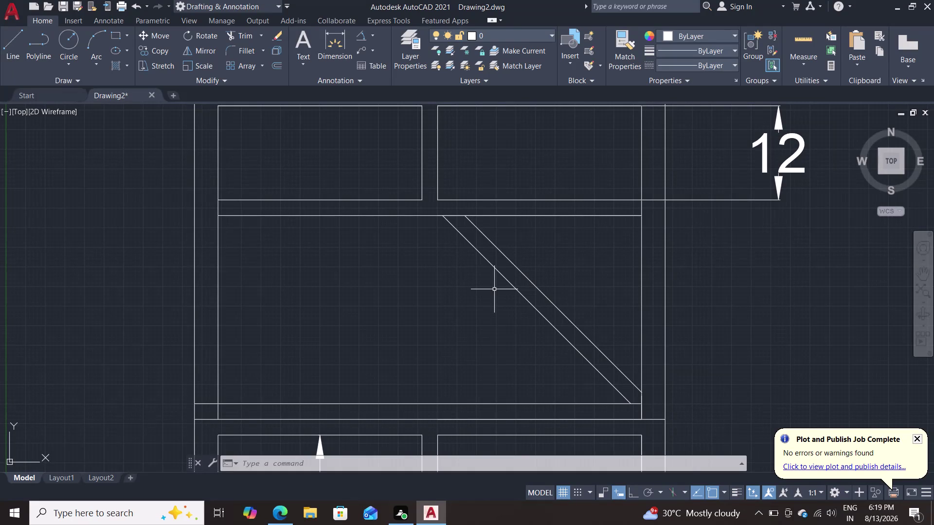
Copy the two diagonal brace lines to a trial position on the left.
text(co)
key(Return)
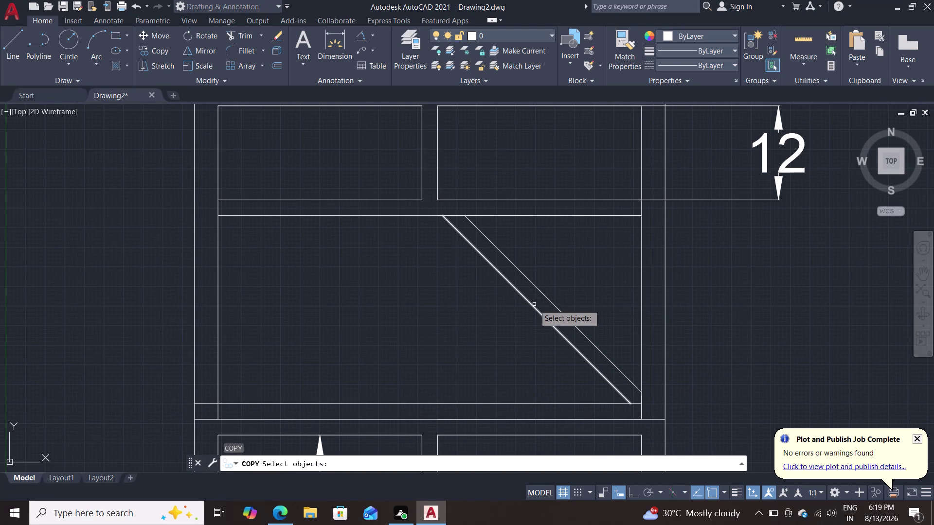
click(531, 305)
click(551, 299)
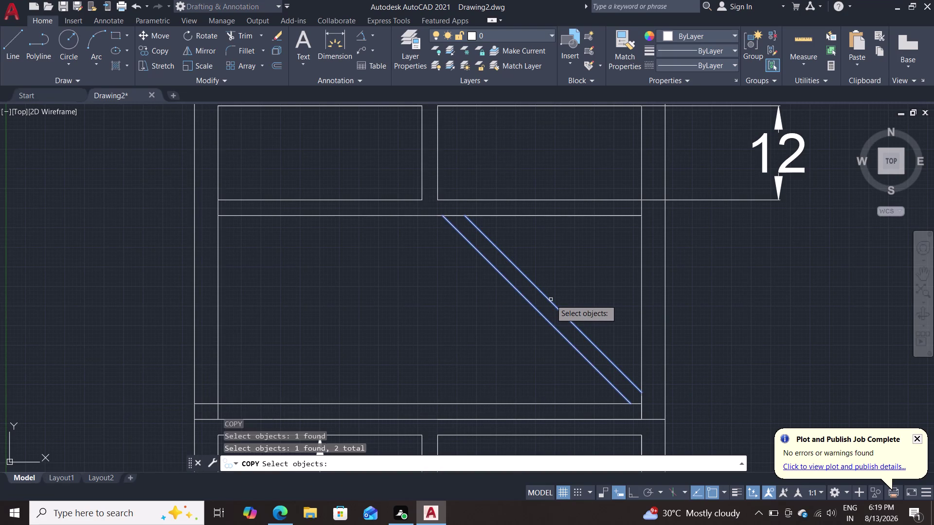
key(Return)
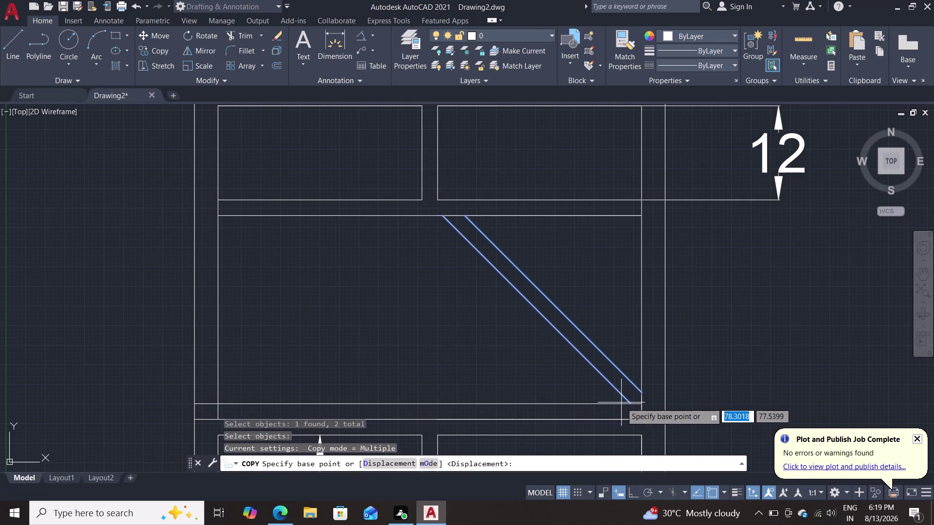
click(632, 404)
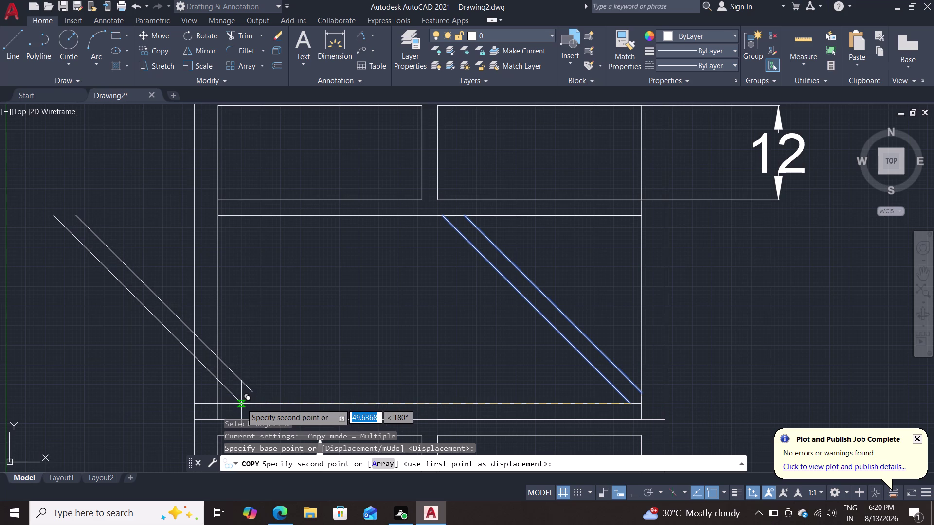
click(242, 404)
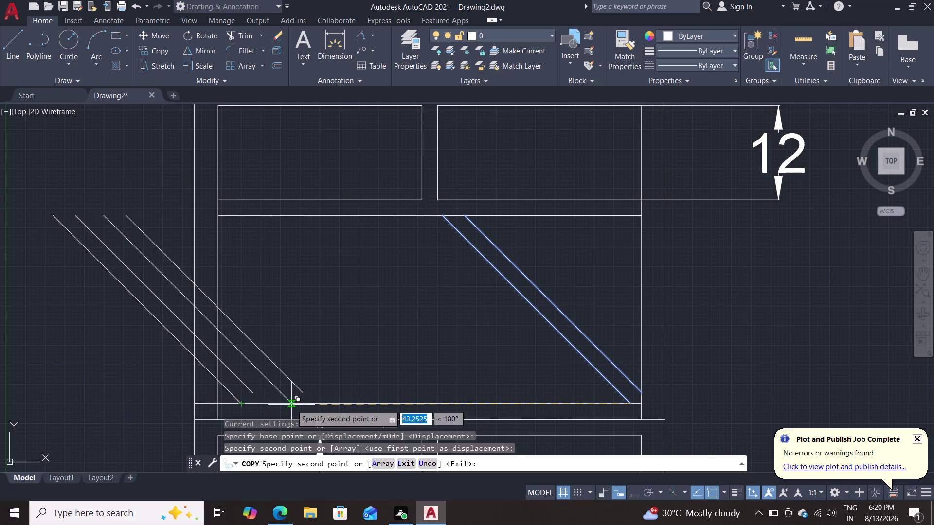
Delete the two stray brace copies left of the panel.
key(Escape)
key(Escape)
click(245, 384)
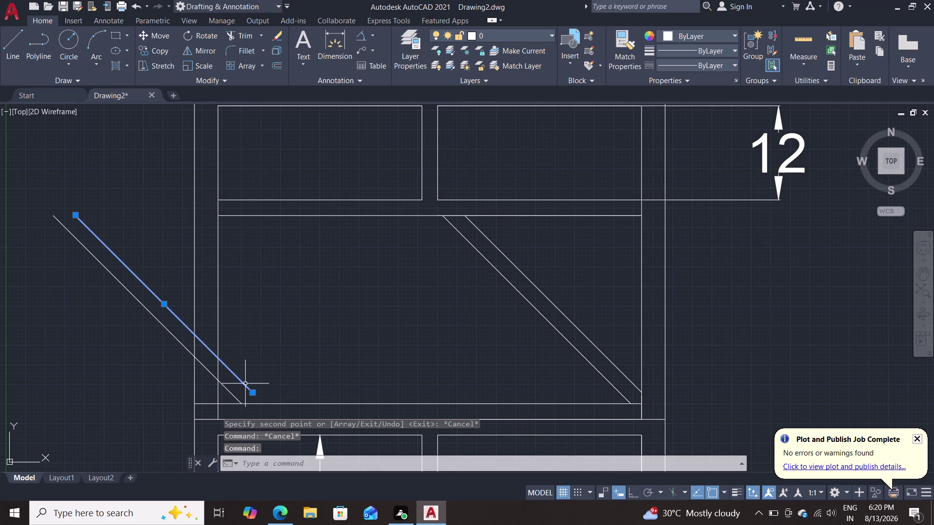
key(Delete)
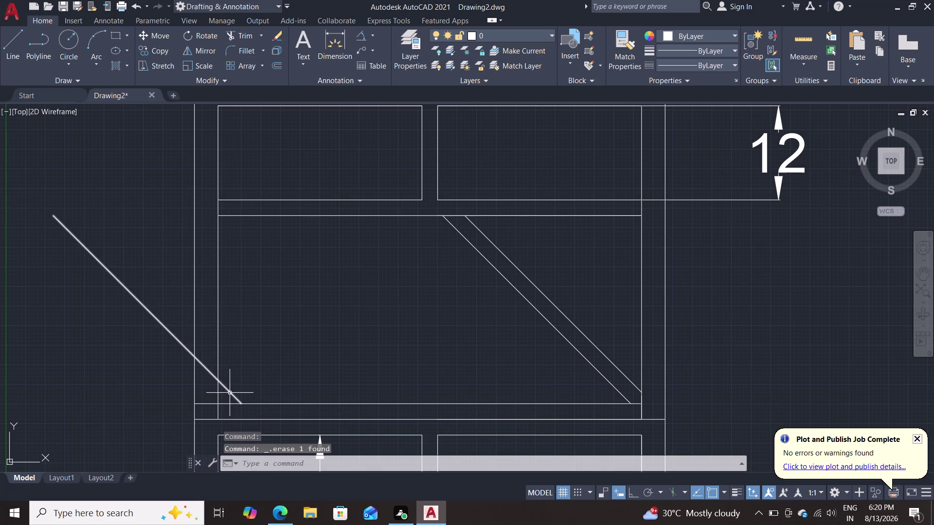
click(230, 393)
key(Delete)
key(l)
key(Return)
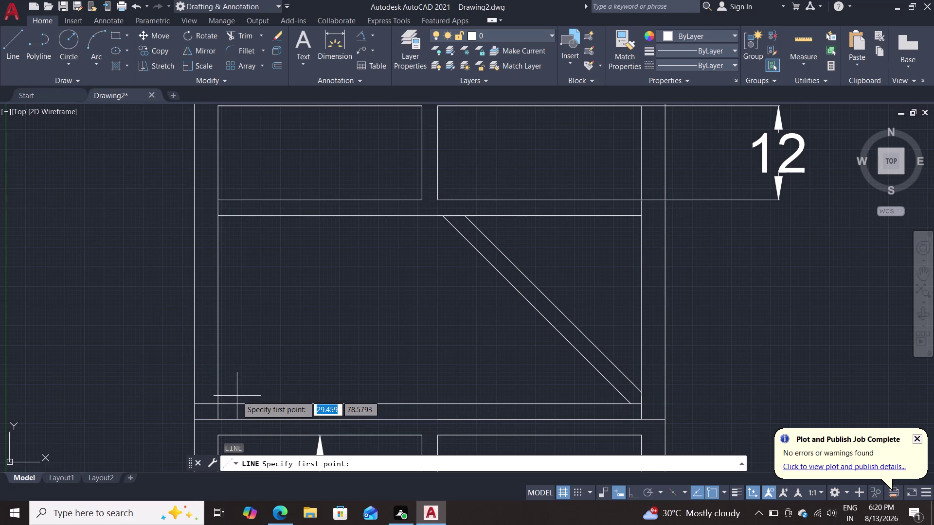
Draw a line along the compartment bottom and zoom out to show the 60 dimension.
double_click(219, 404)
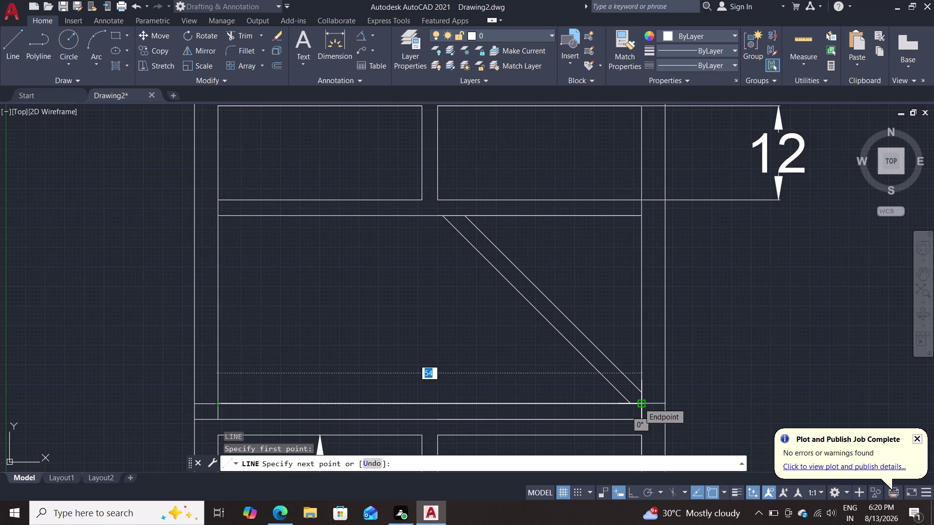
key(Escape)
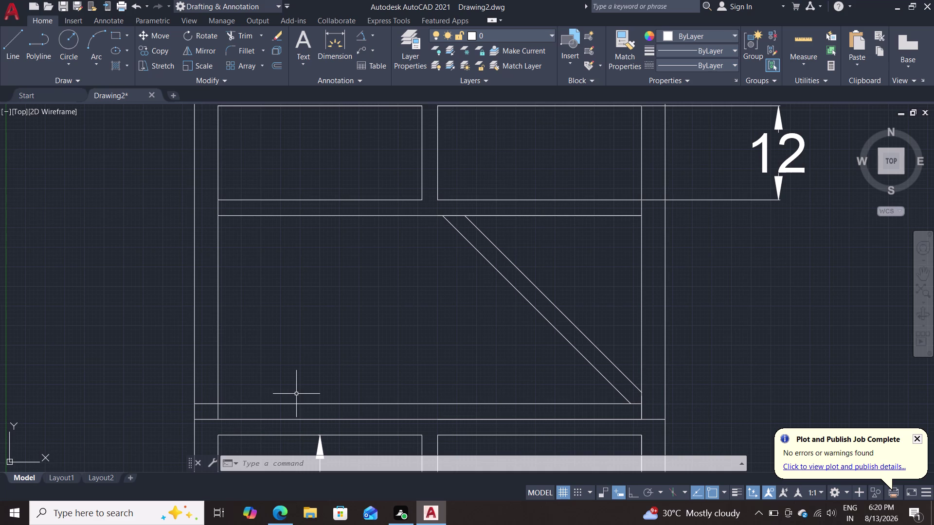
key(Escape)
scroll(down, 3)
scroll(up, 3)
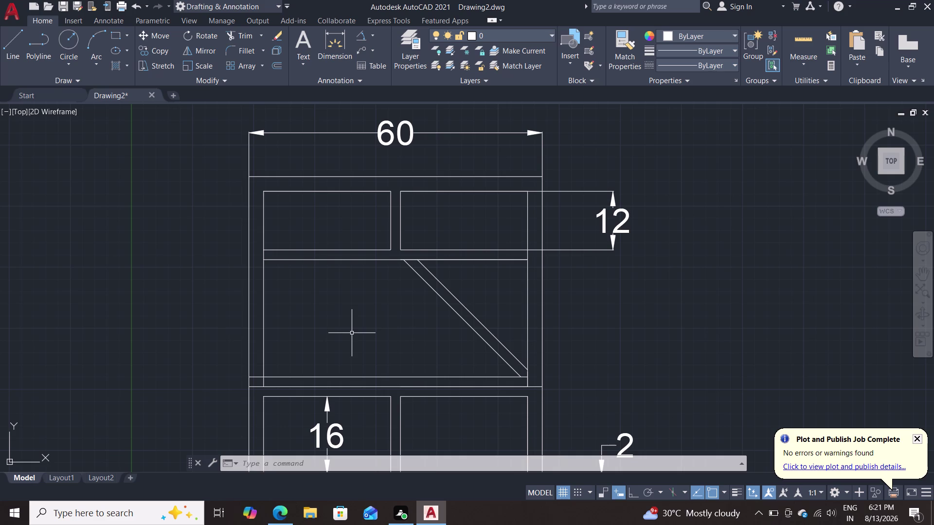
Copy the two-line diagonal brace 9 units to the left with Ortho on.
key(o)
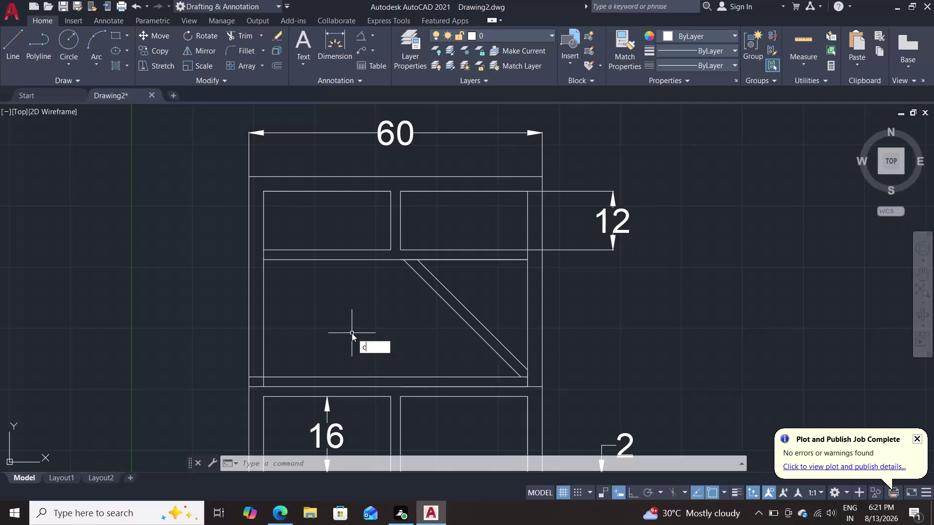
key(Return)
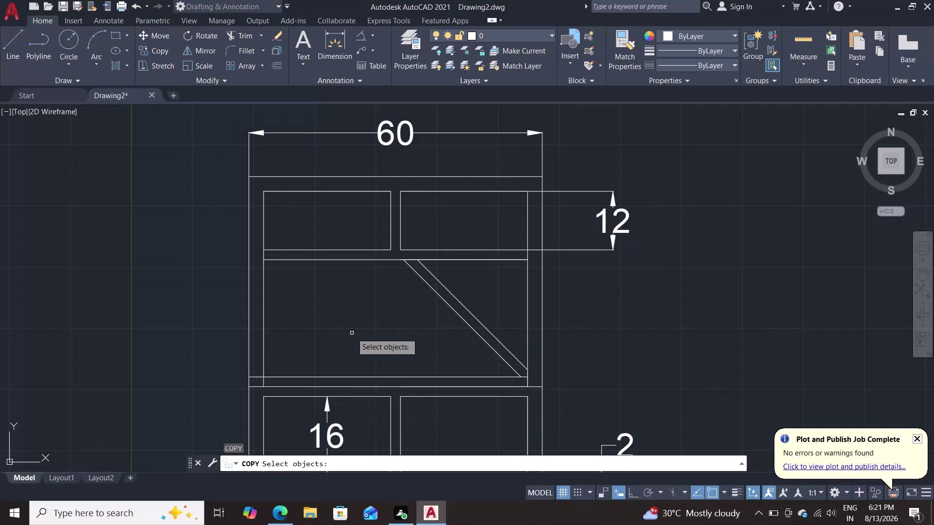
click(490, 348)
click(498, 340)
key(Return)
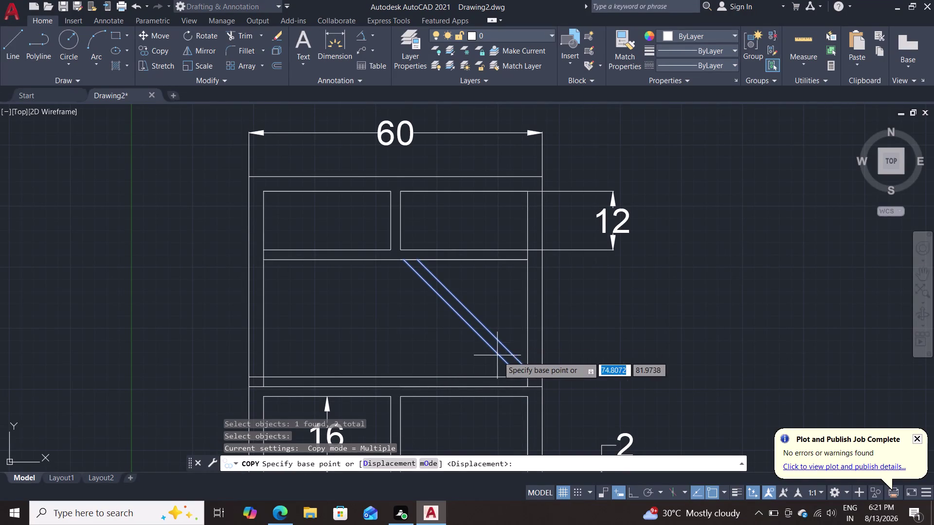
click(519, 375)
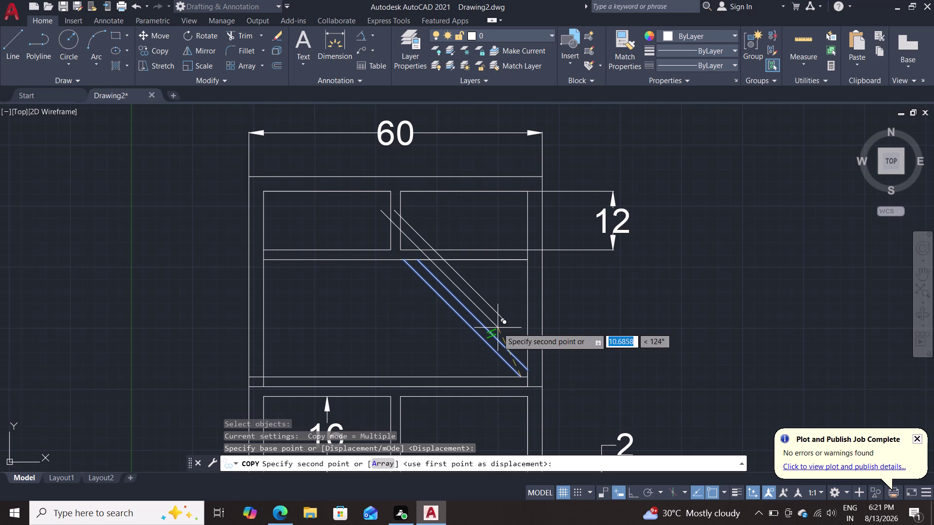
key(F8)
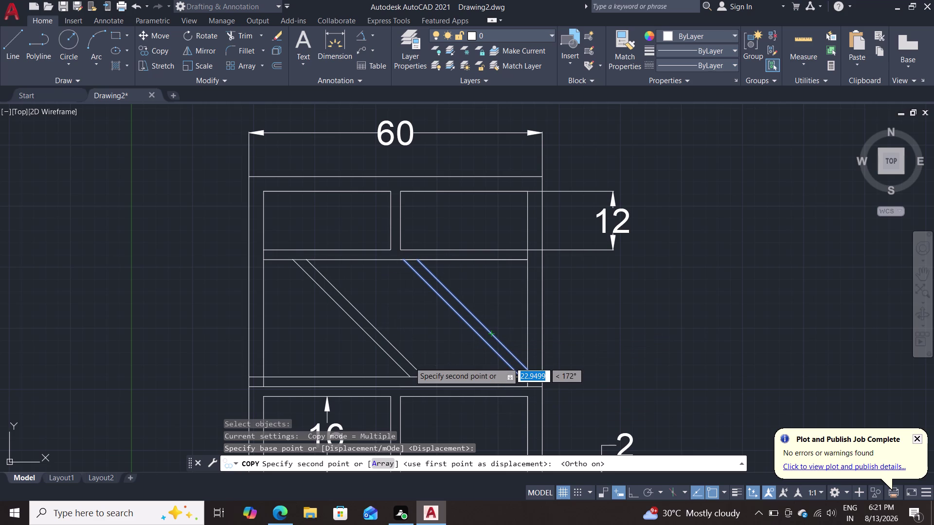
key(9)
key(Return)
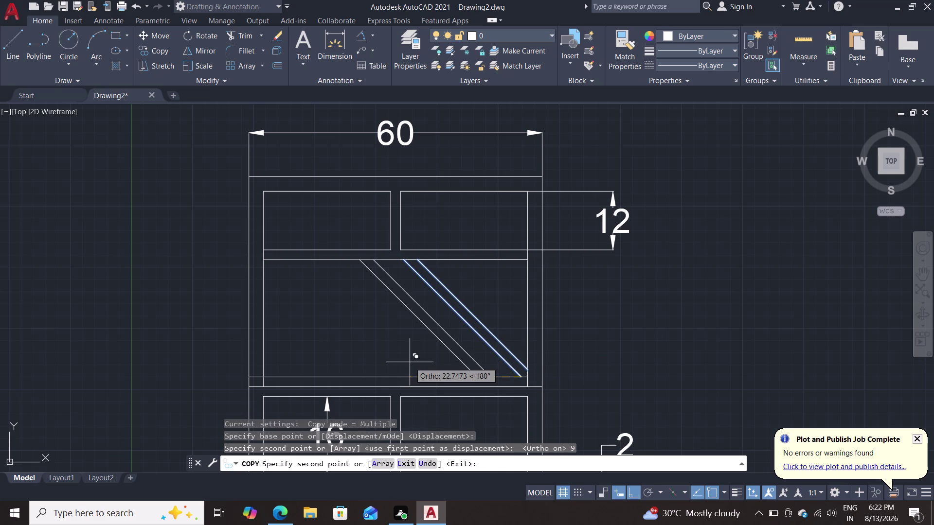
key(Escape)
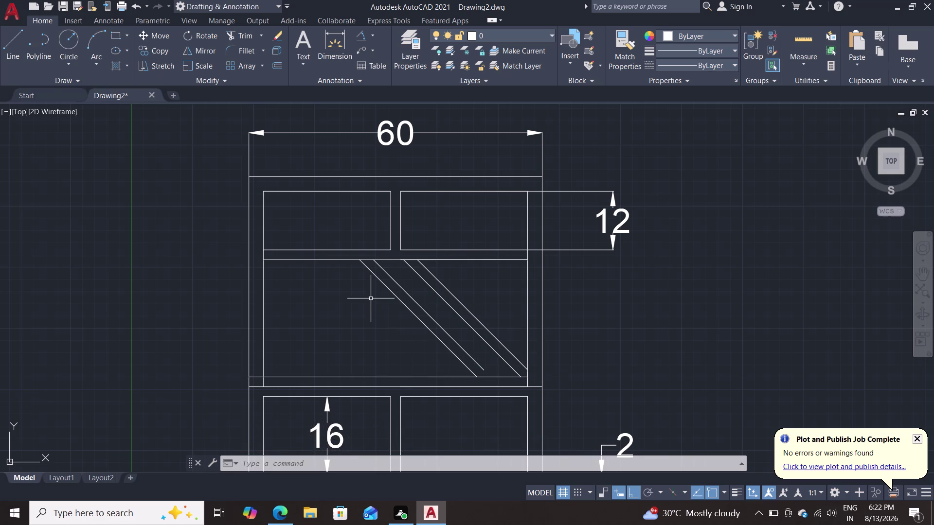
text(co)
key(Return)
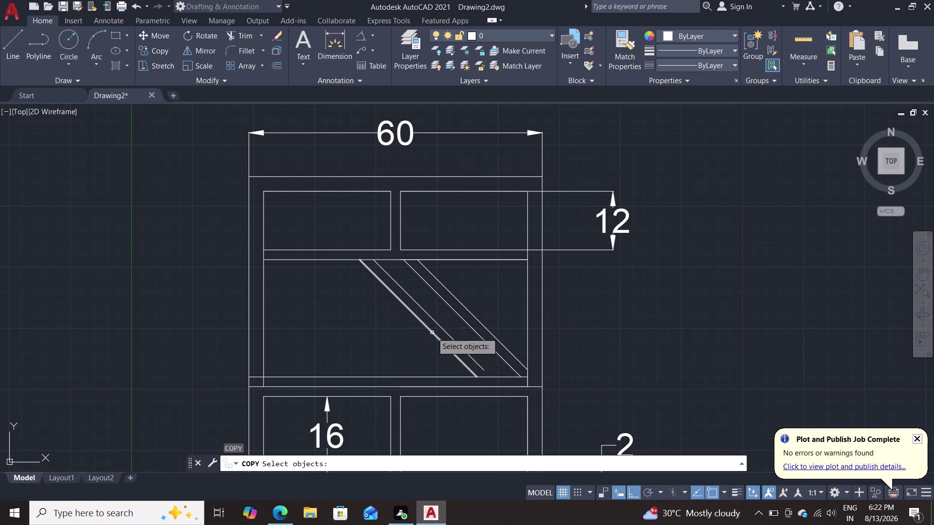
click(432, 333)
click(441, 328)
key(Return)
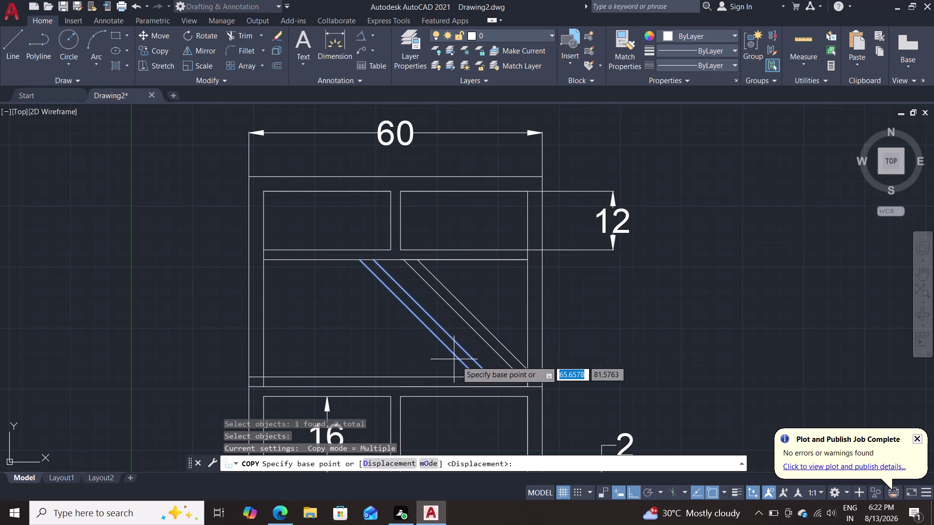
drag(474, 377, 463, 372)
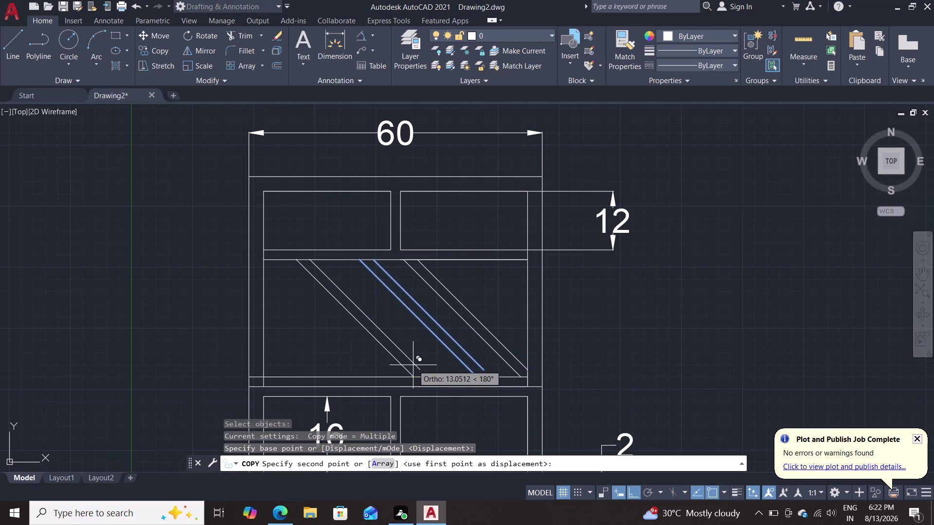
key(9)
key(Return)
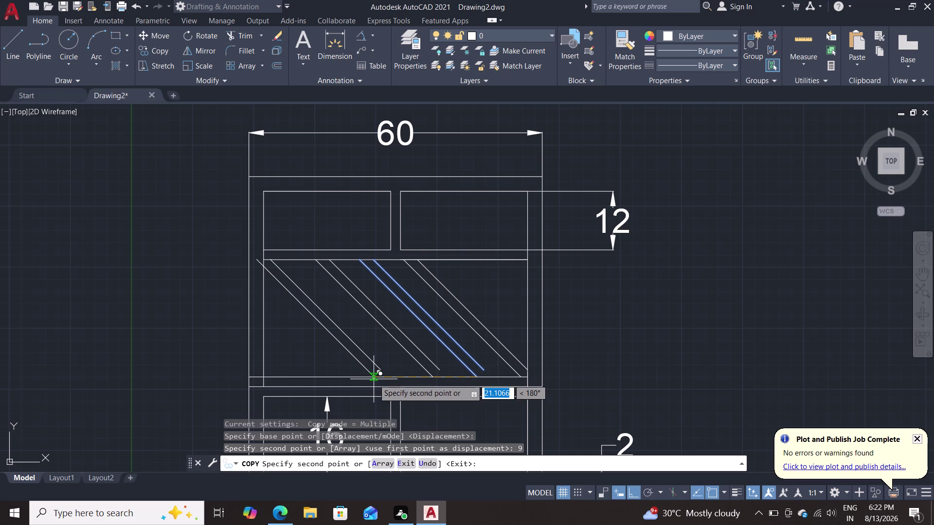
key(9)
key(Return)
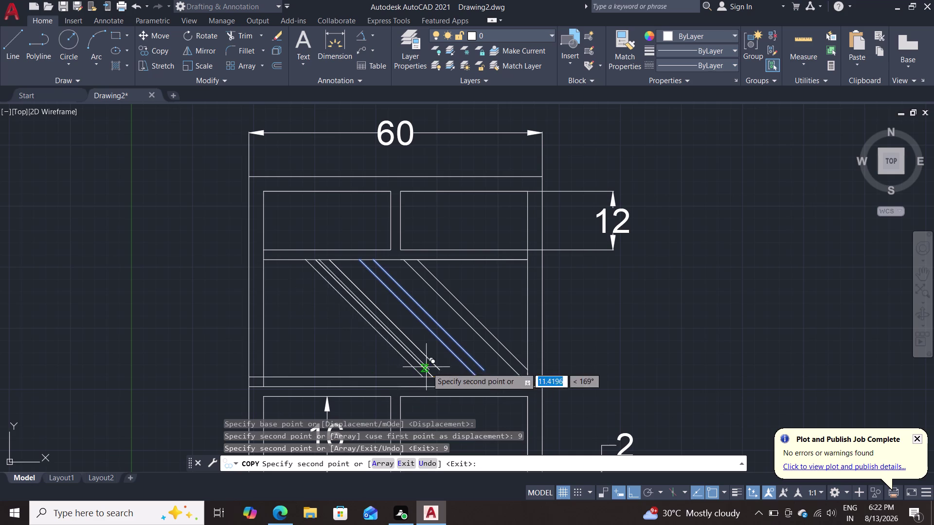
scroll(down, 3)
scroll(down, 3)
middle_drag(577, 339, 592, 313)
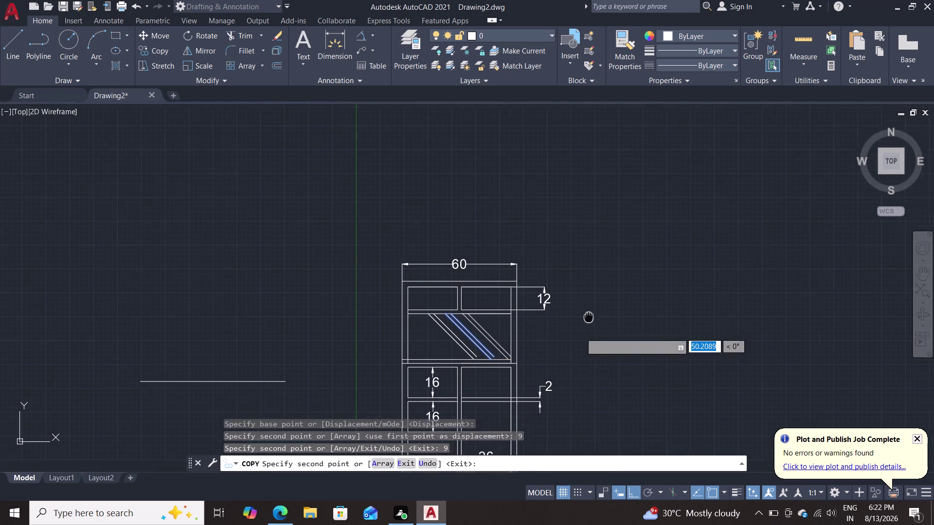
middle_drag(592, 313, 611, 288)
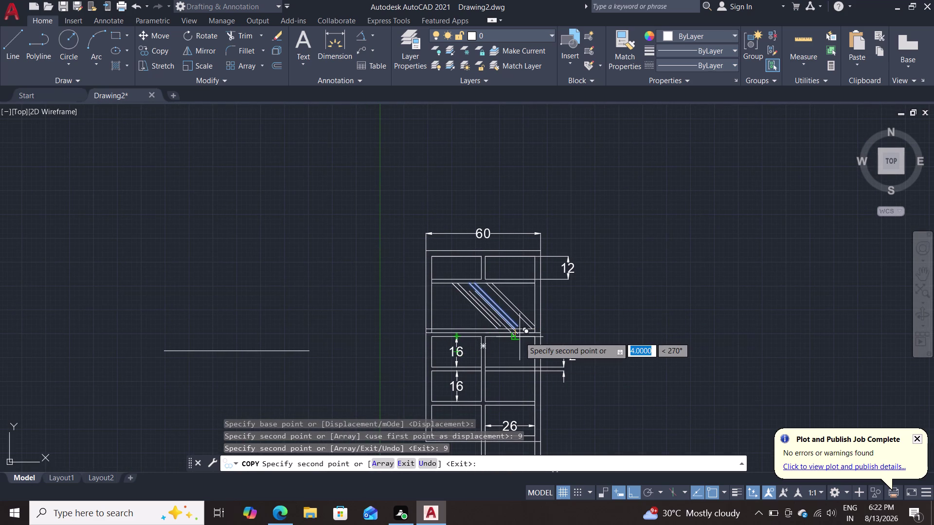
key(Escape)
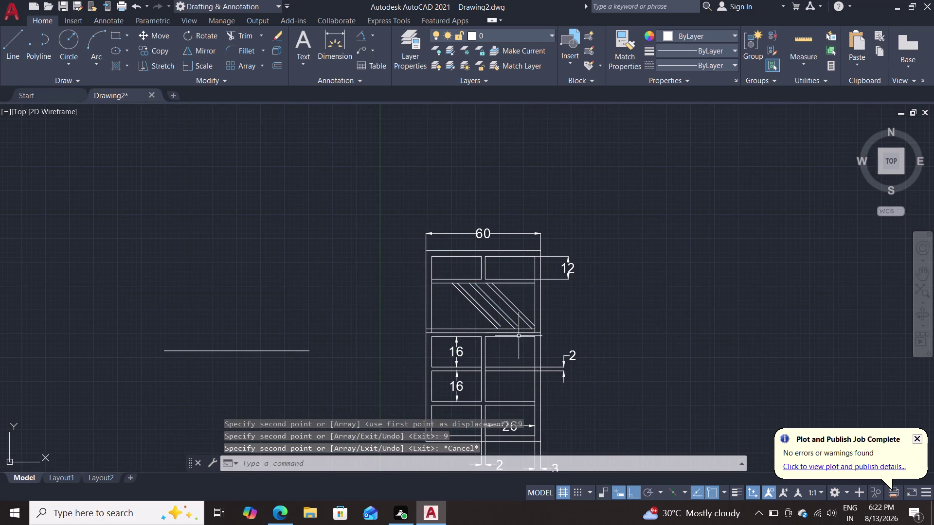
key(ctrl+z)
text(c)
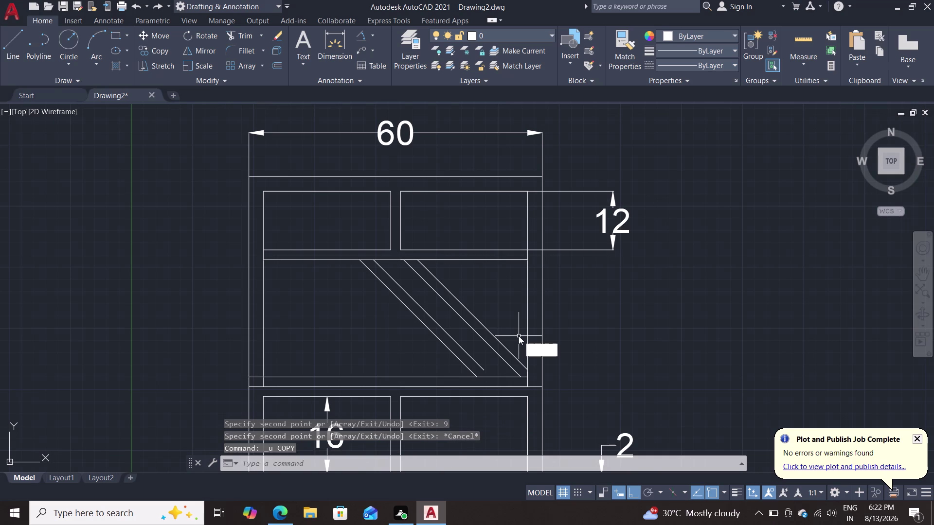
Copy the diagonal brace pair repeatedly, placing copies at 9 and 18 units.
text(o)
key(Return)
click(471, 356)
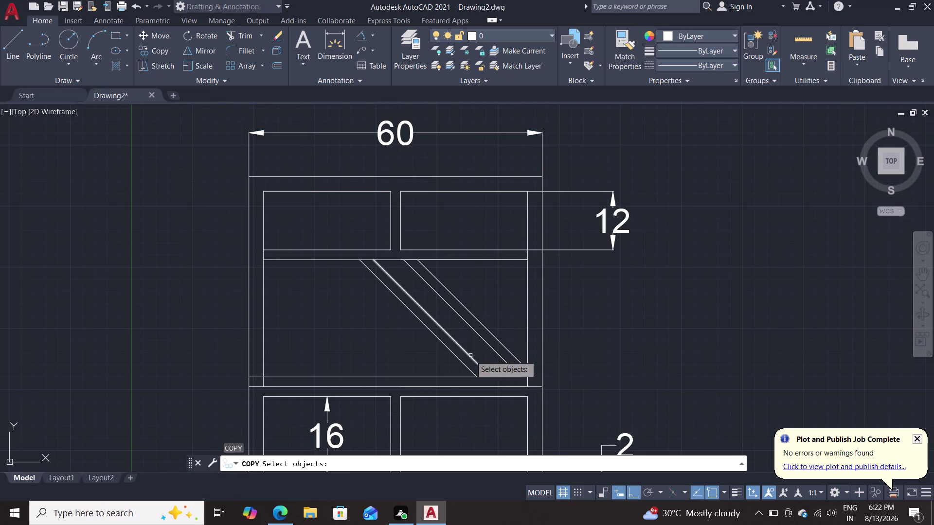
click(459, 362)
key(Return)
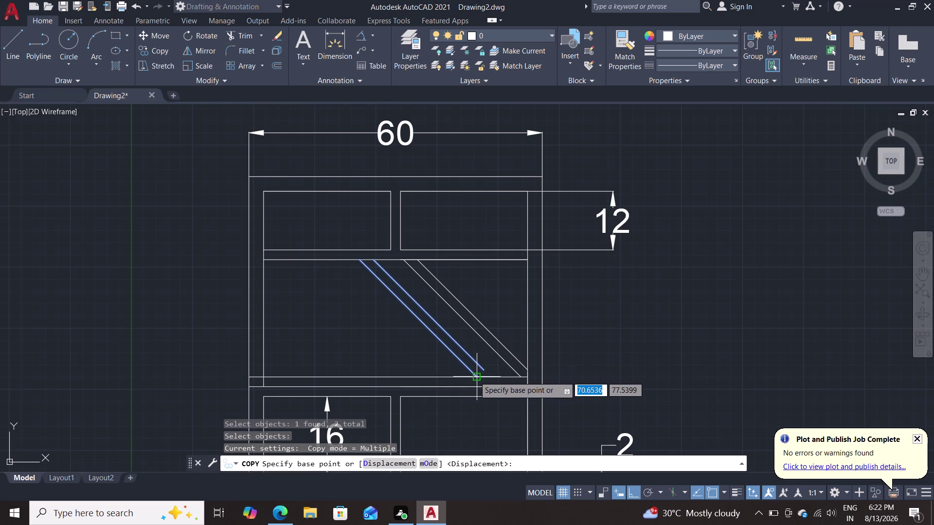
click(476, 377)
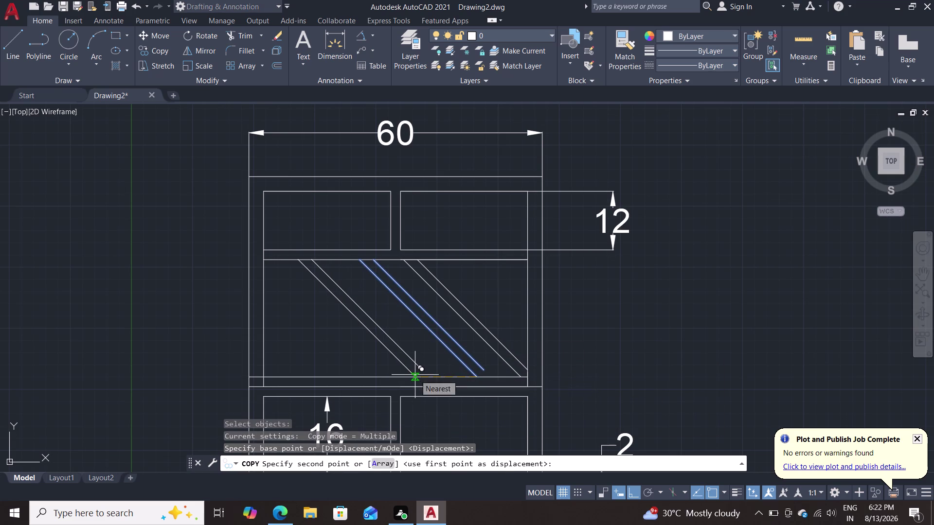
key(9)
key(Return)
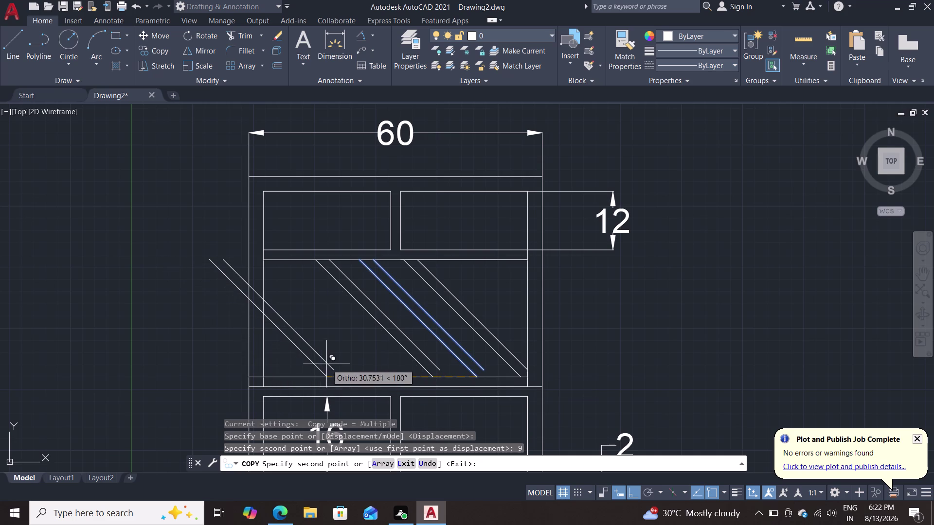
text(18)
key(Return)
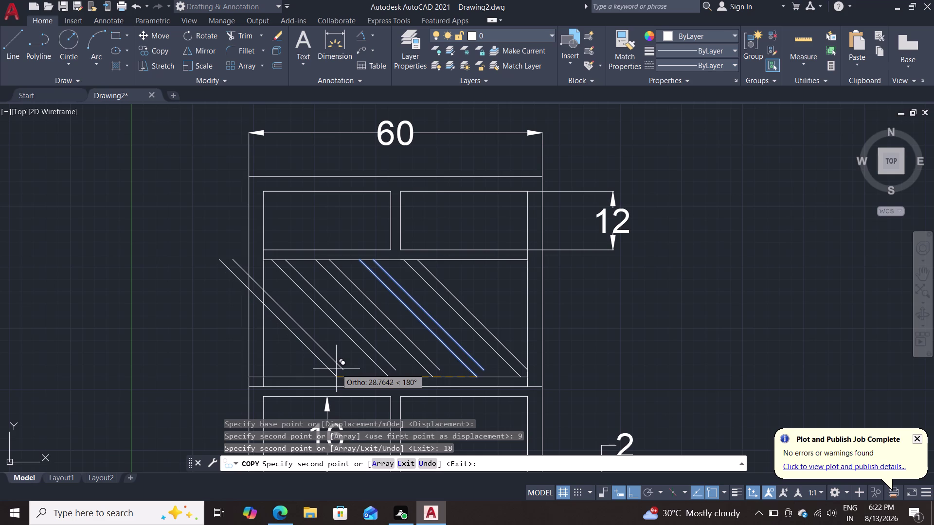
Add further brace copies at 27 and 36 units and finish copying.
text(27)
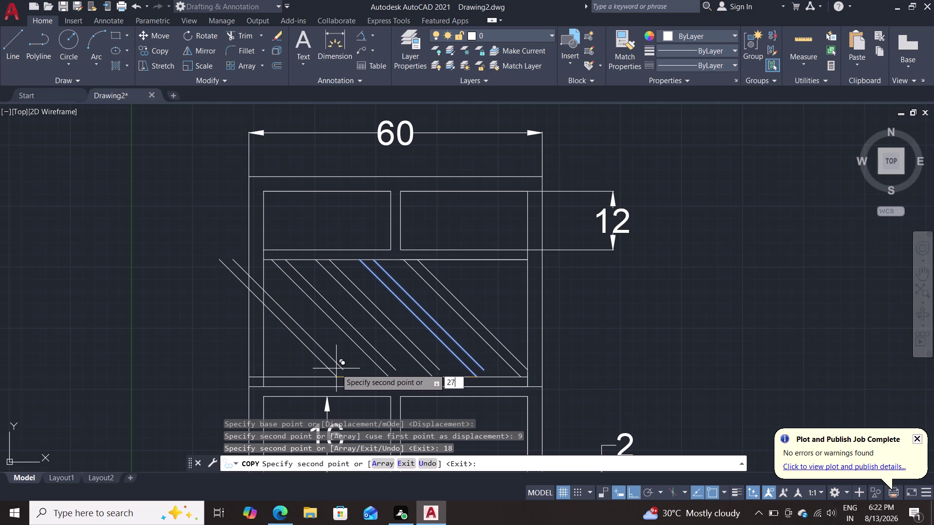
key(Return)
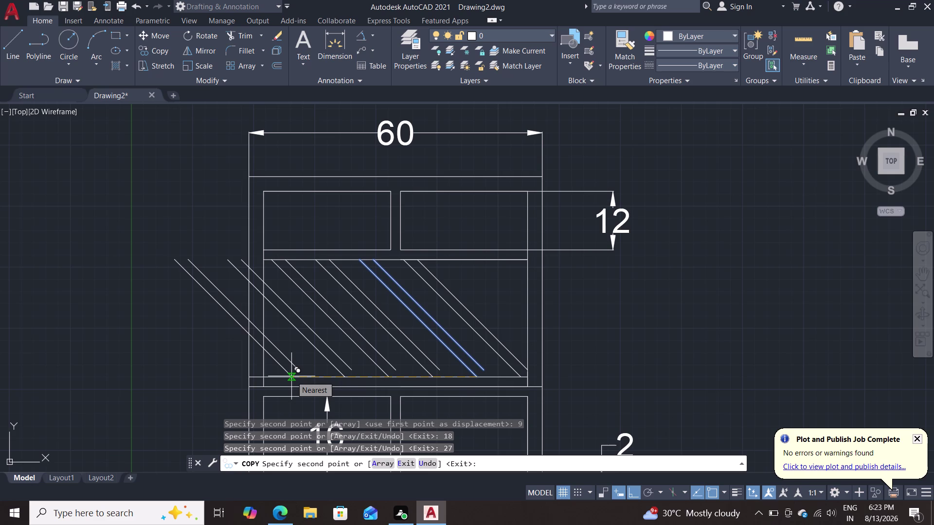
text(3)
text(6)
key(Return)
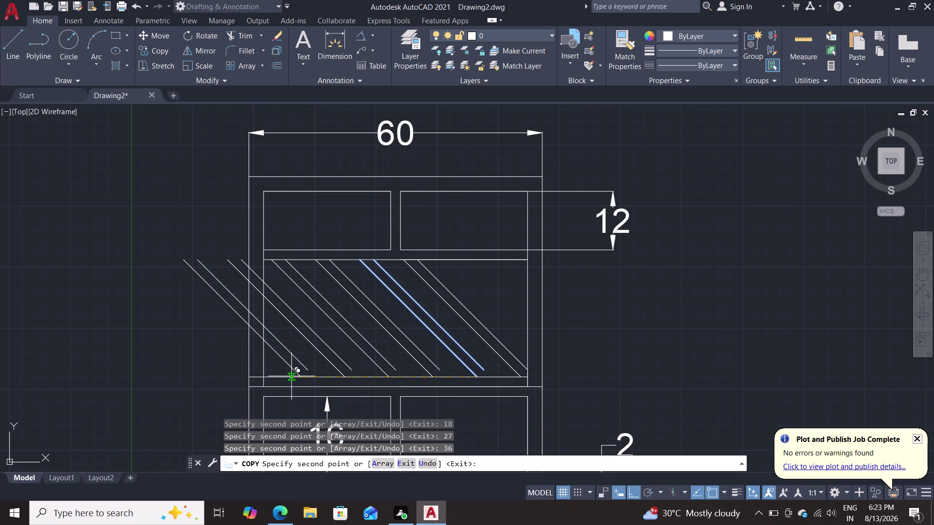
key(Escape)
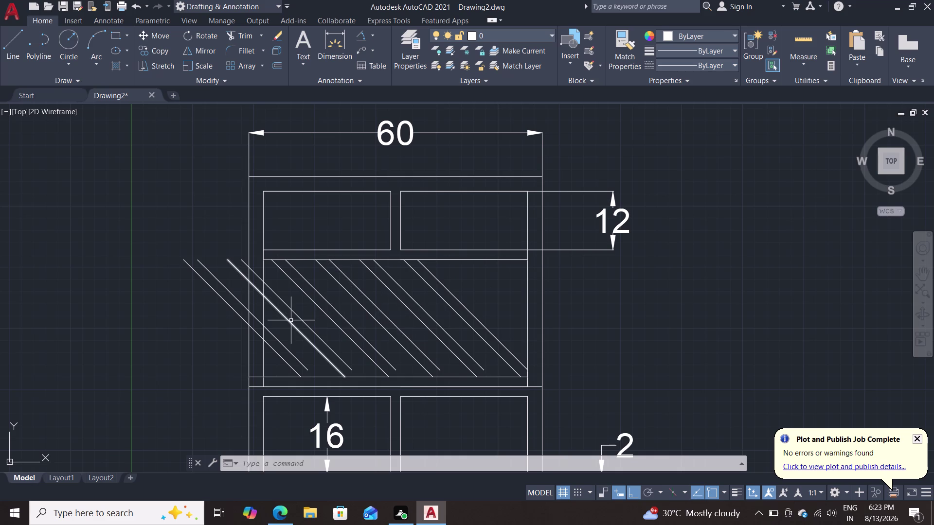
Copy the two leftmost diagonal lines to a spare spot left of the panel.
text(co)
key(Return)
click(277, 342)
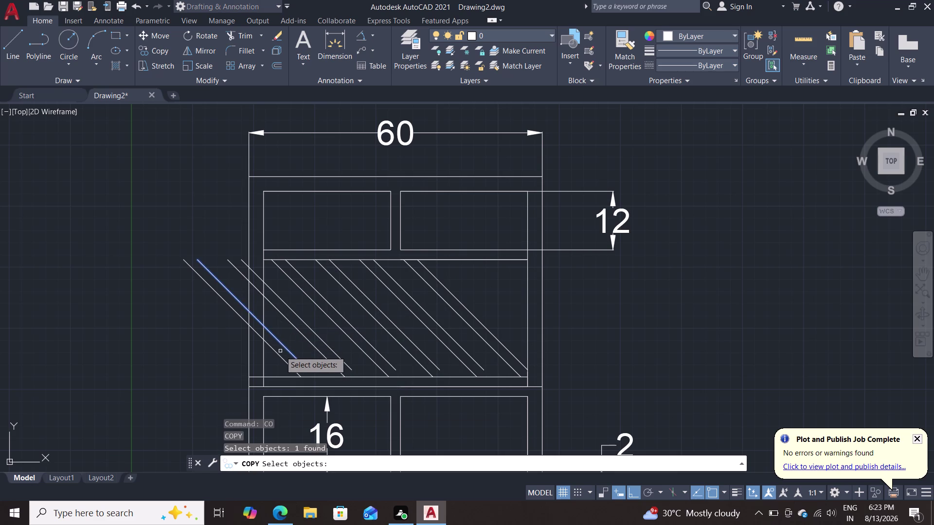
click(277, 354)
key(Return)
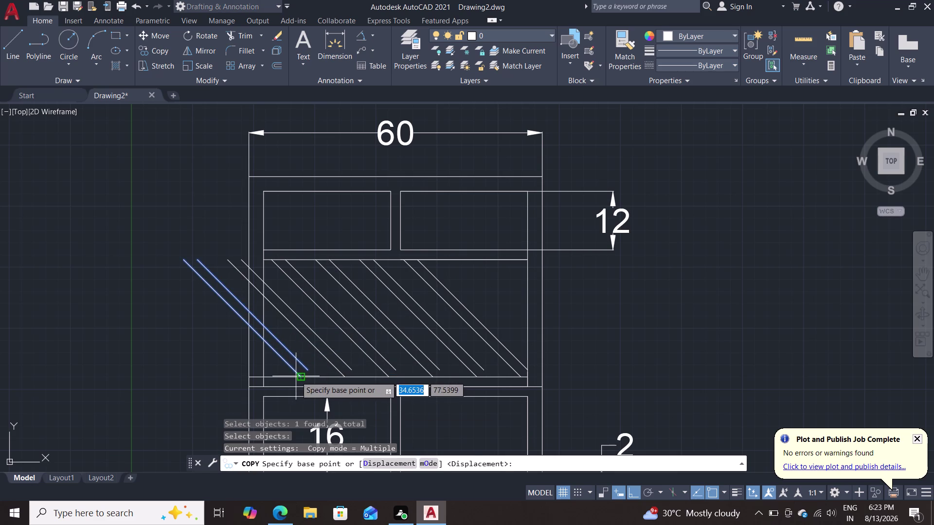
click(296, 376)
click(86, 352)
key(Escape)
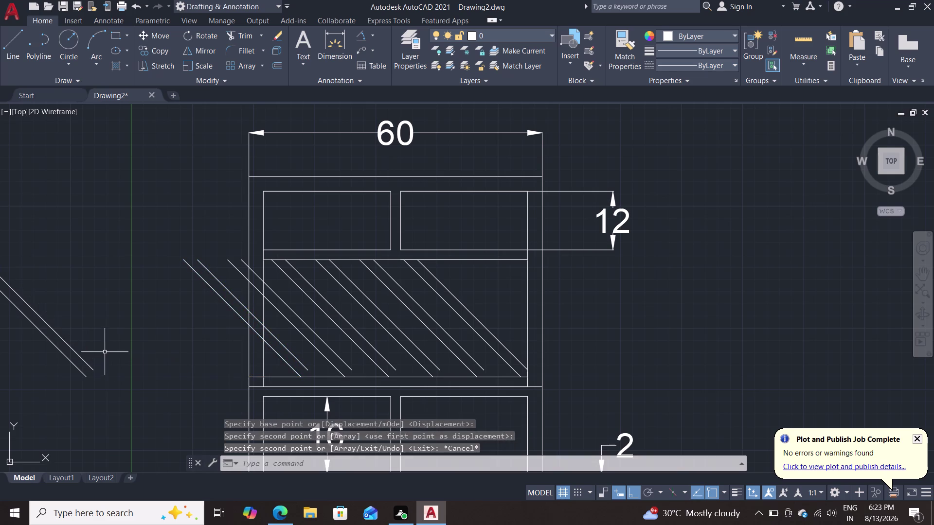
middle_drag(114, 351, 220, 353)
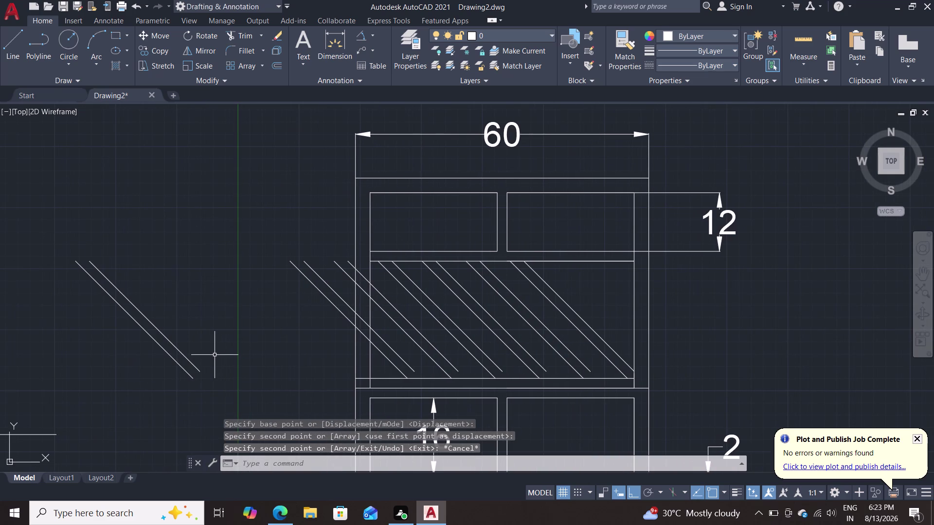
text(tr)
key(Return)
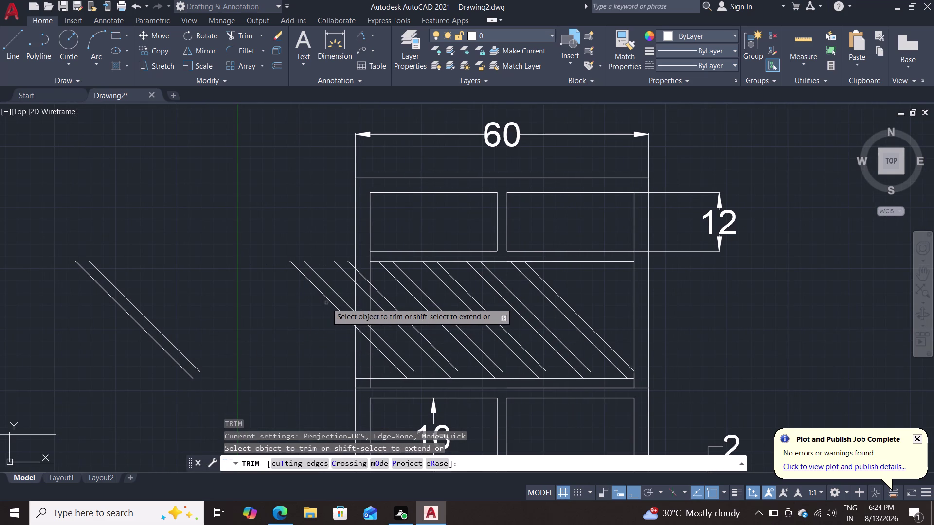
Trim off the diagonal line ends overhanging the middle compartment's left edge.
click(330, 303)
click(339, 294)
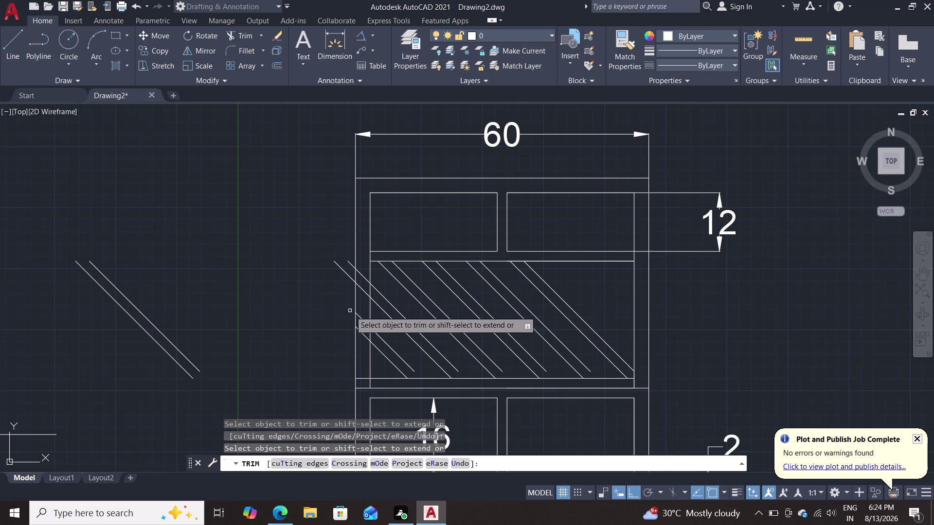
click(363, 320)
click(362, 335)
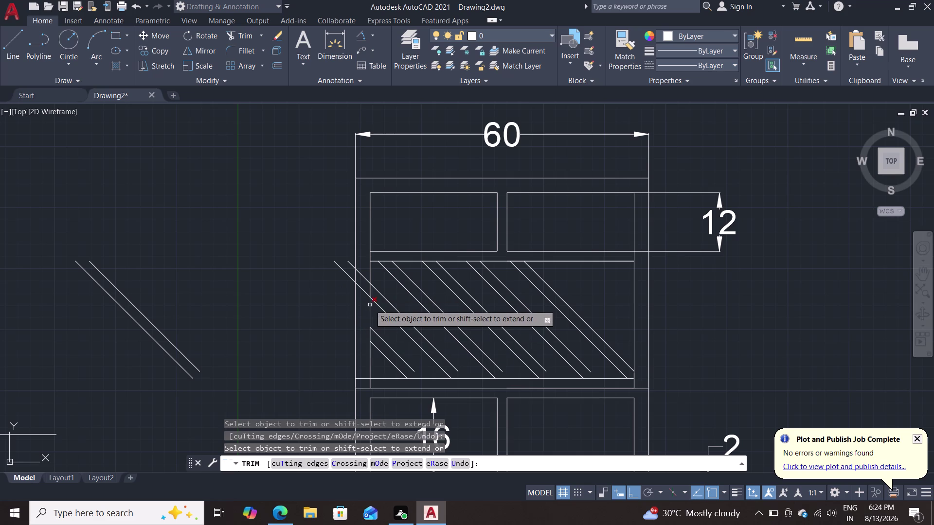
click(364, 293)
double_click(366, 280)
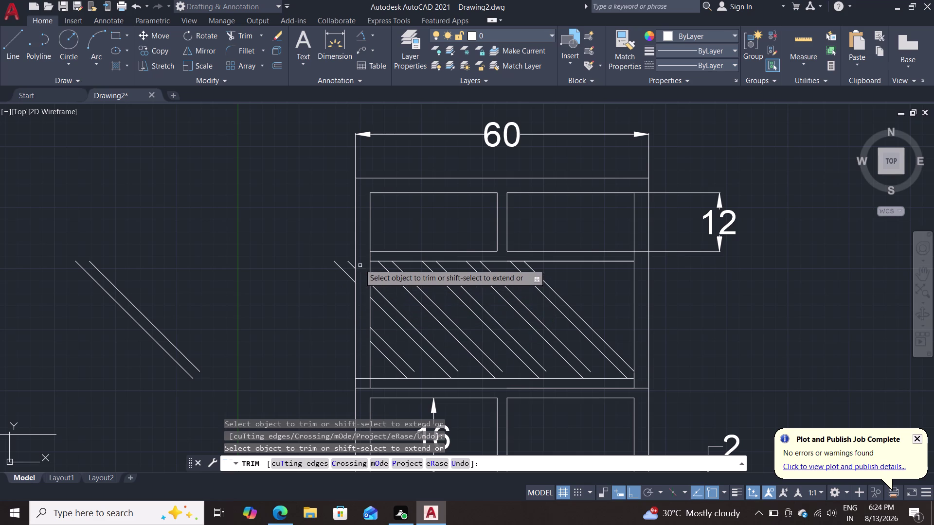
click(351, 262)
double_click(340, 268)
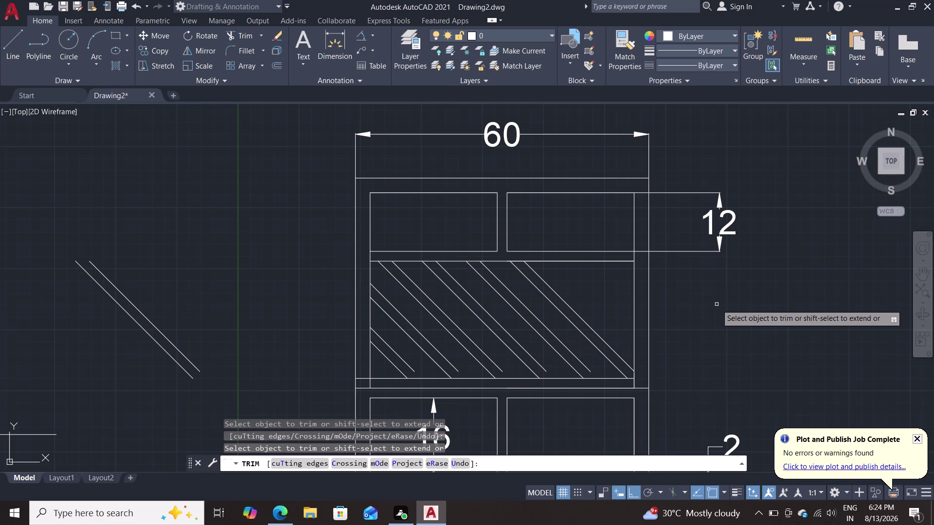
key(Escape)
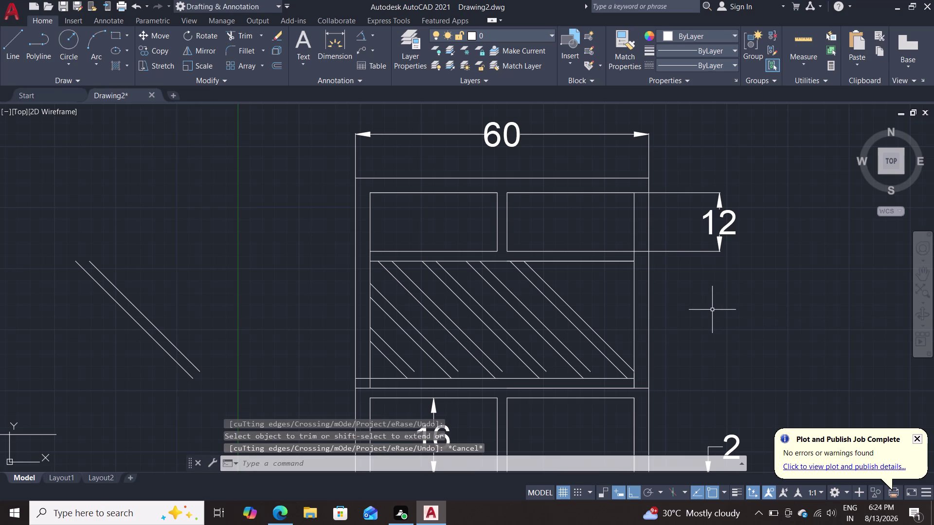
Copy the two rightmost diagonals upward at 9 and 18 units.
key(c)
key(o)
key(Return)
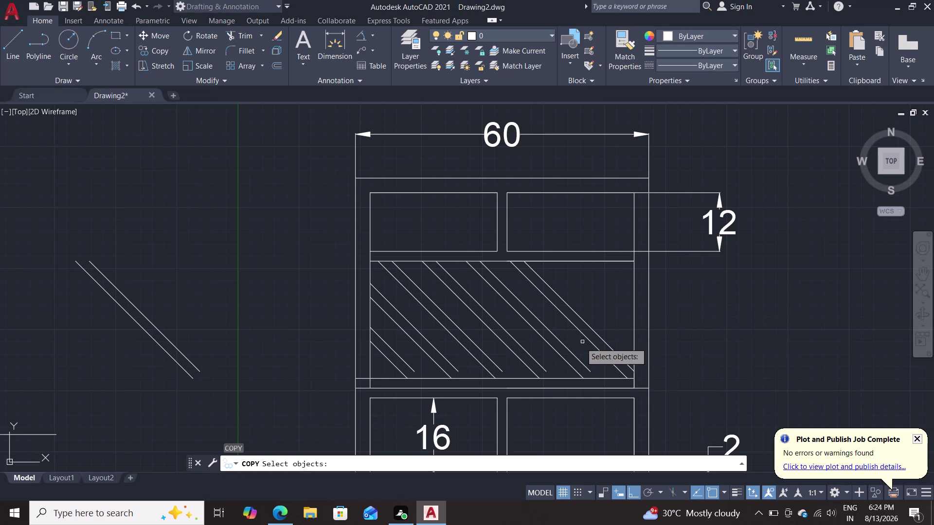
click(590, 343)
click(596, 335)
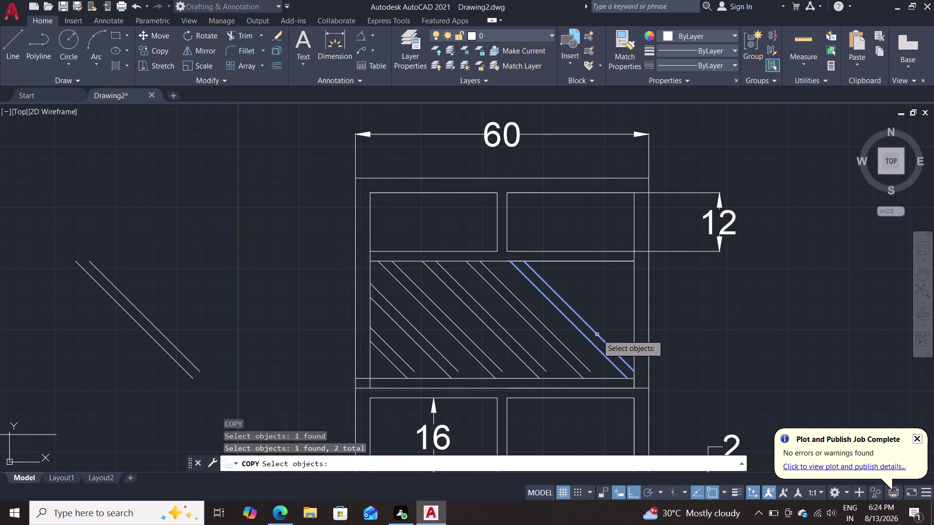
key(Return)
click(635, 371)
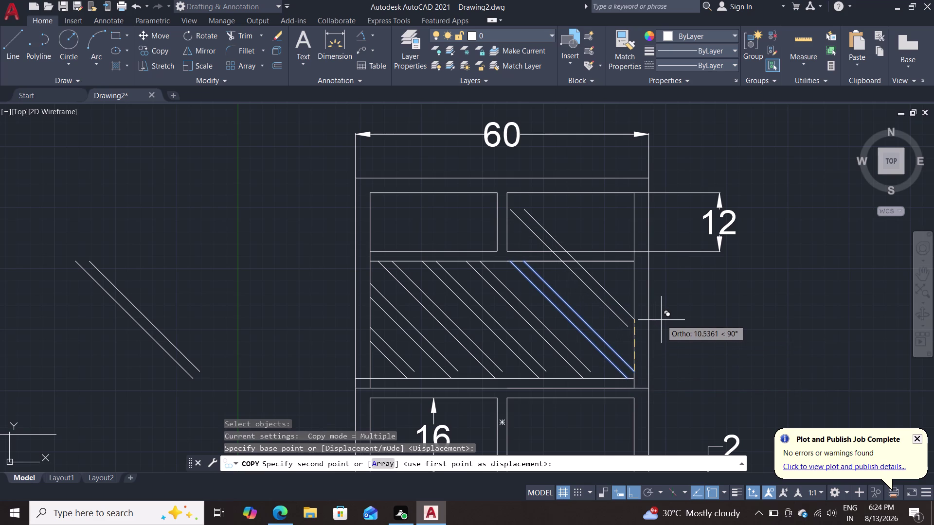
key(9)
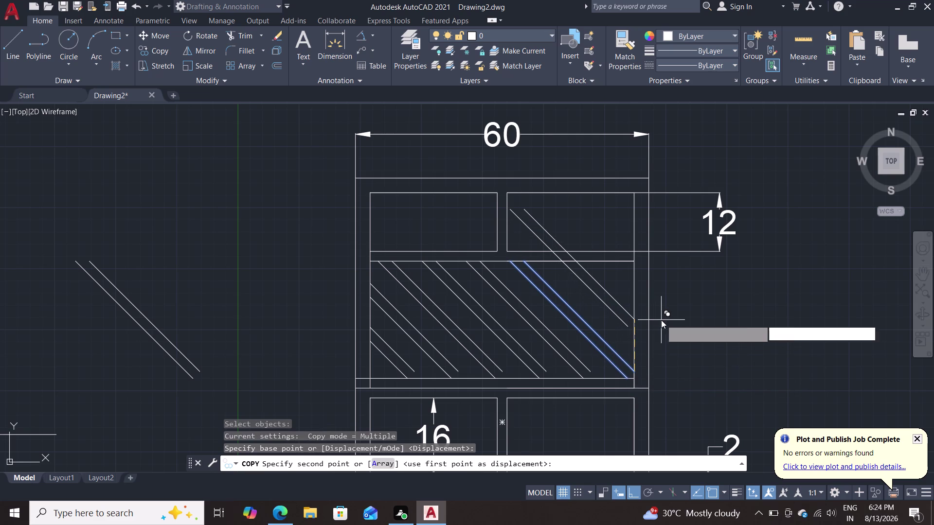
key(Return)
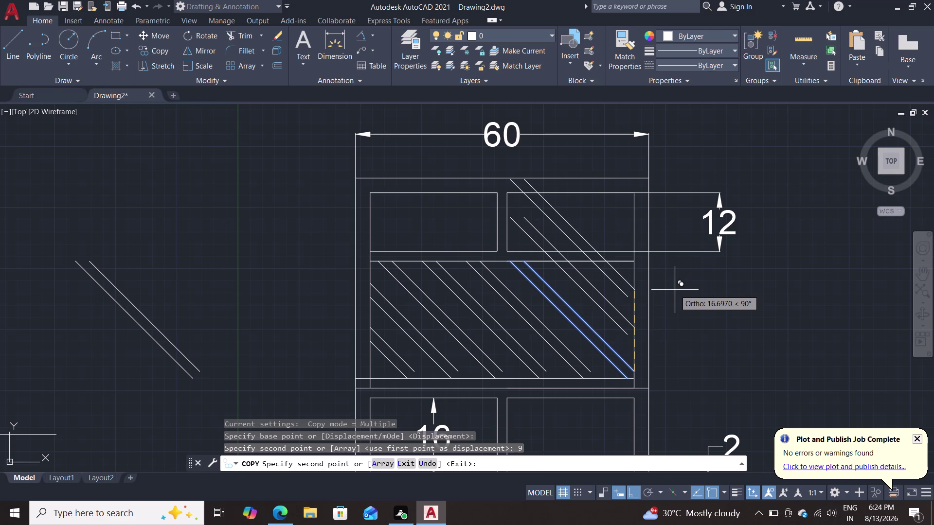
text(18)
key(Return)
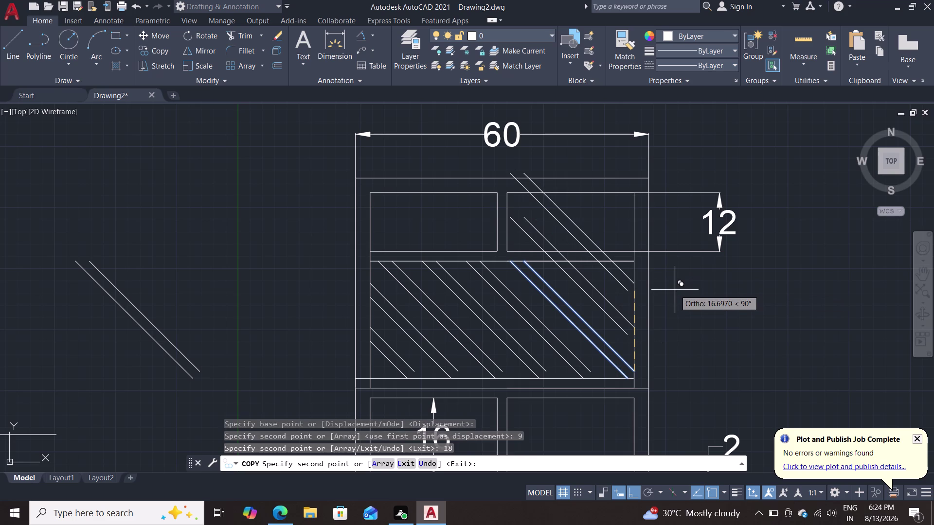
key(Escape)
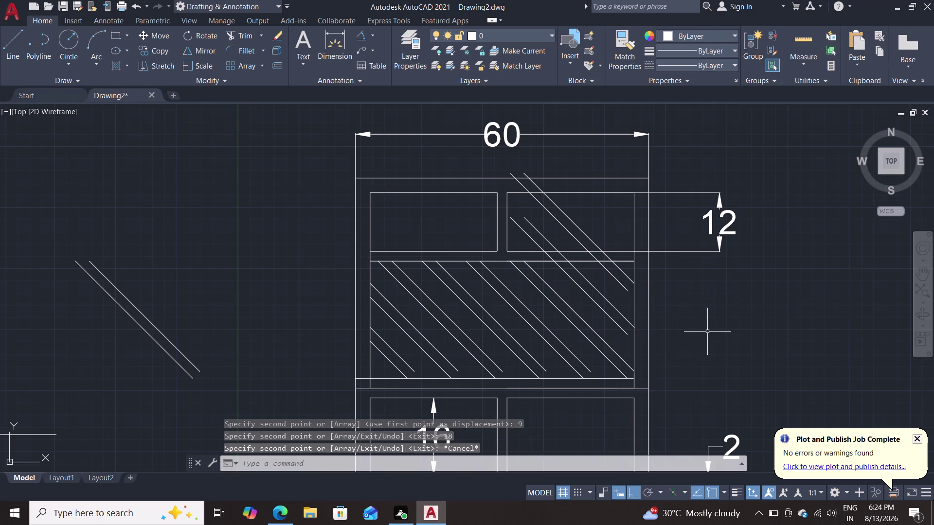
text(tr)
key(Return)
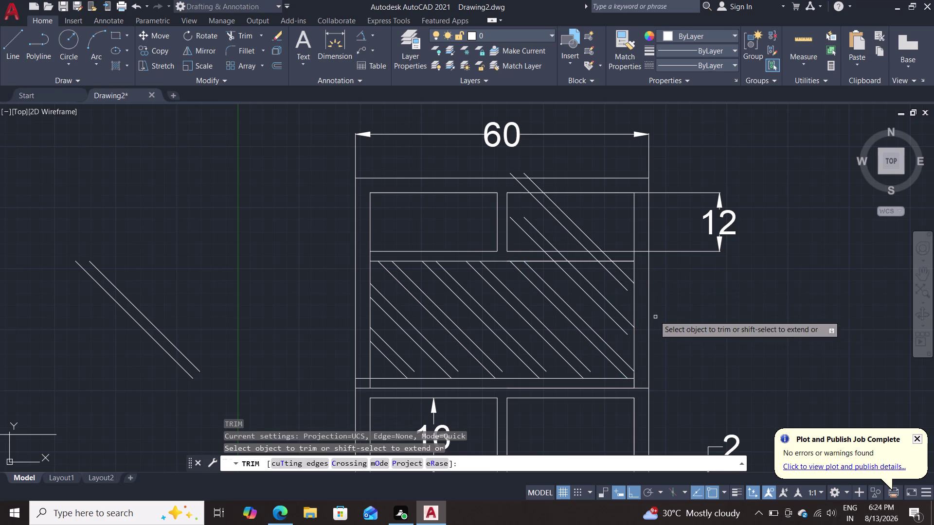
Trim diagonal pieces in the upper-right compartment, using a fence across several lines.
click(543, 235)
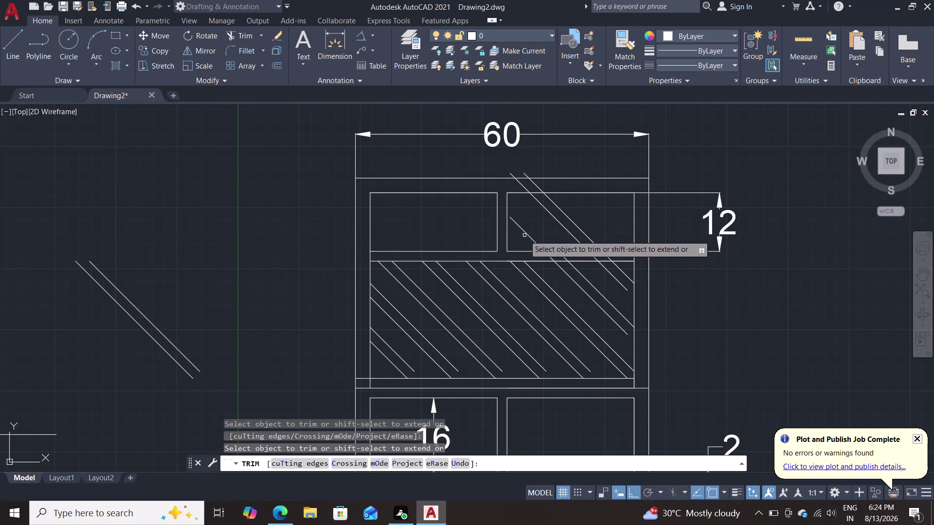
click(524, 236)
double_click(534, 232)
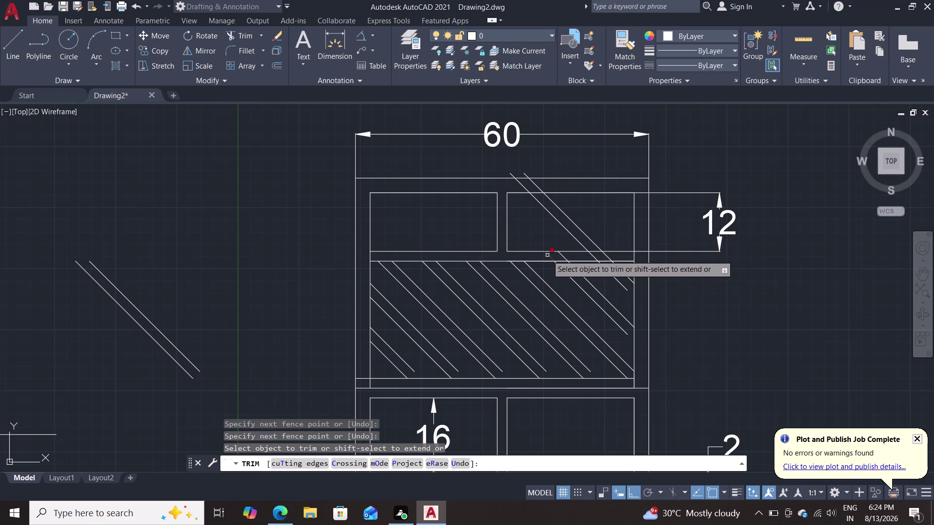
click(547, 255)
click(566, 258)
click(542, 222)
click(582, 204)
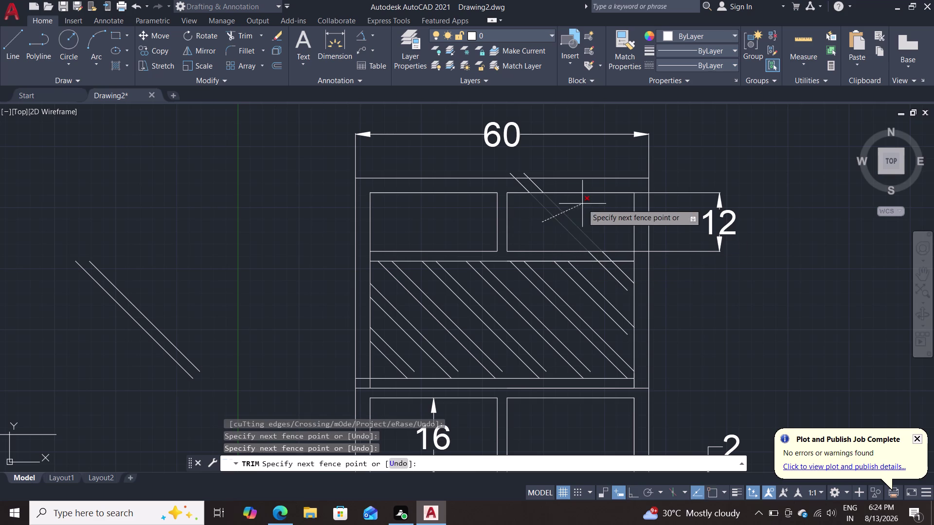
click(542, 179)
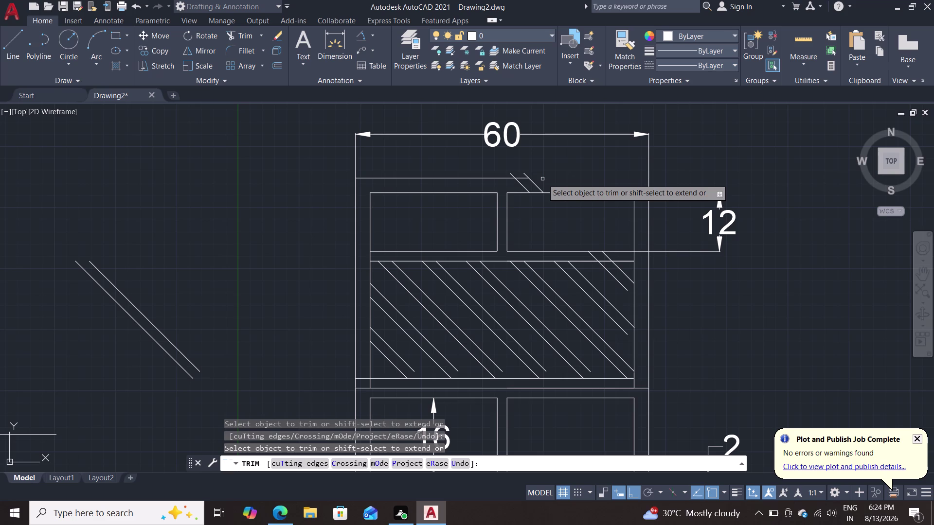
Trim the leftover line pieces and stubs above the compartment.
click(533, 183)
click(524, 187)
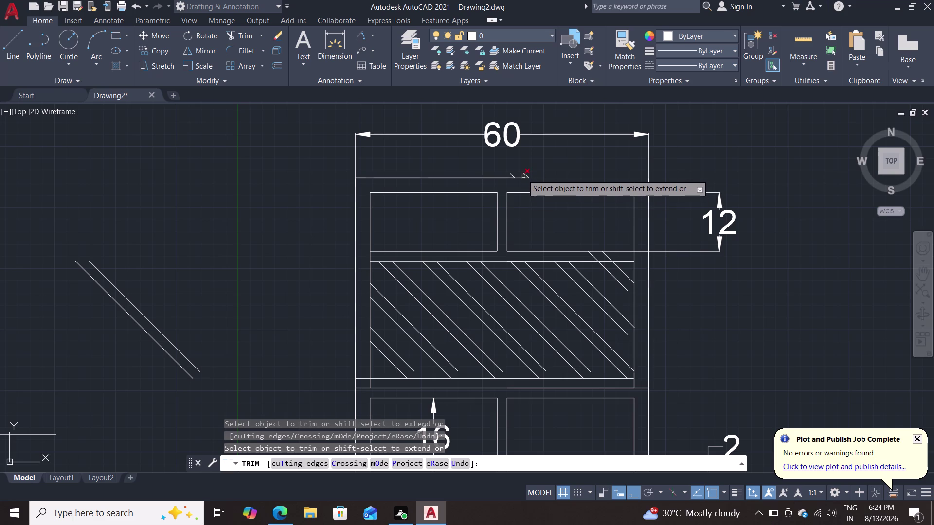
click(513, 172)
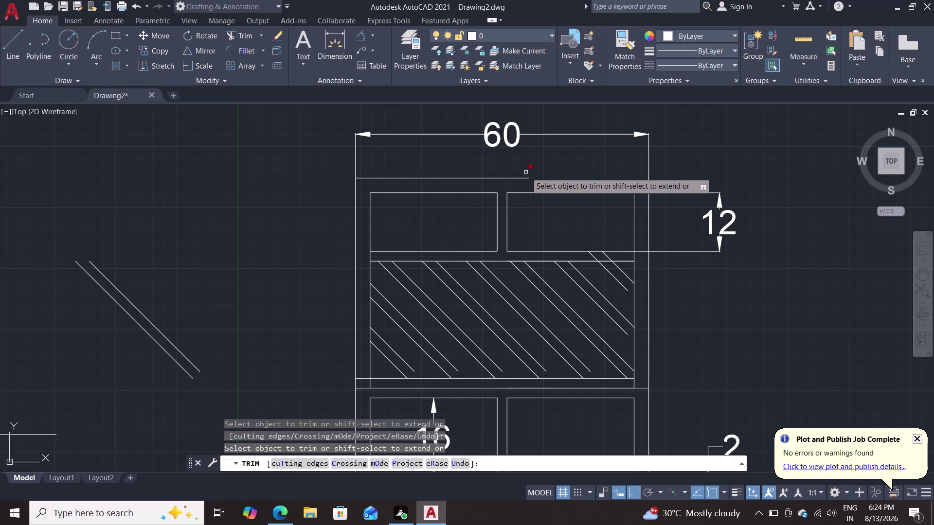
click(526, 173)
key(Escape)
Draw a horizontal line across the top of the upper-right compartment.
key(l)
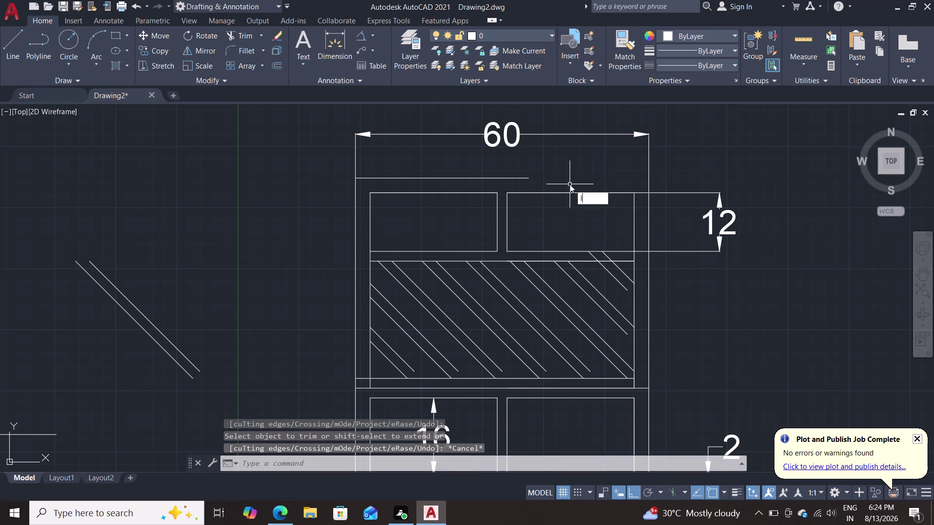
key(Return)
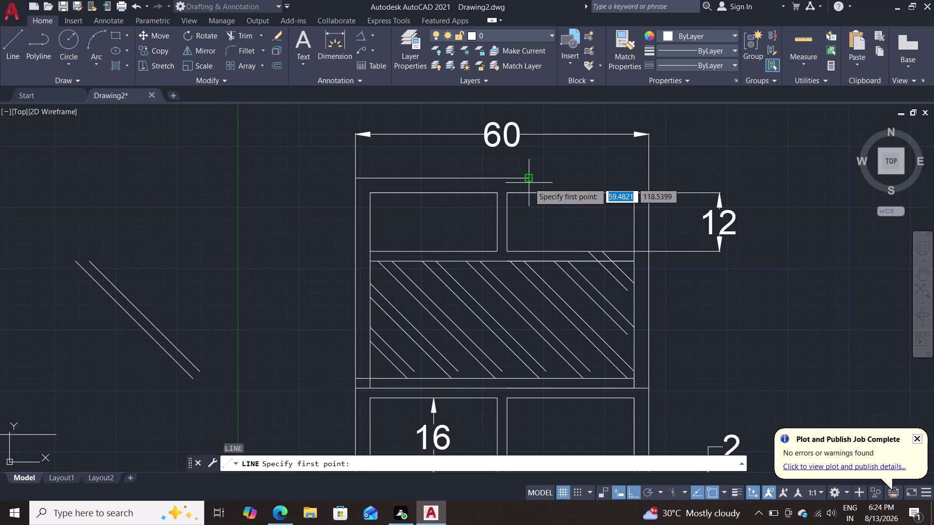
click(528, 176)
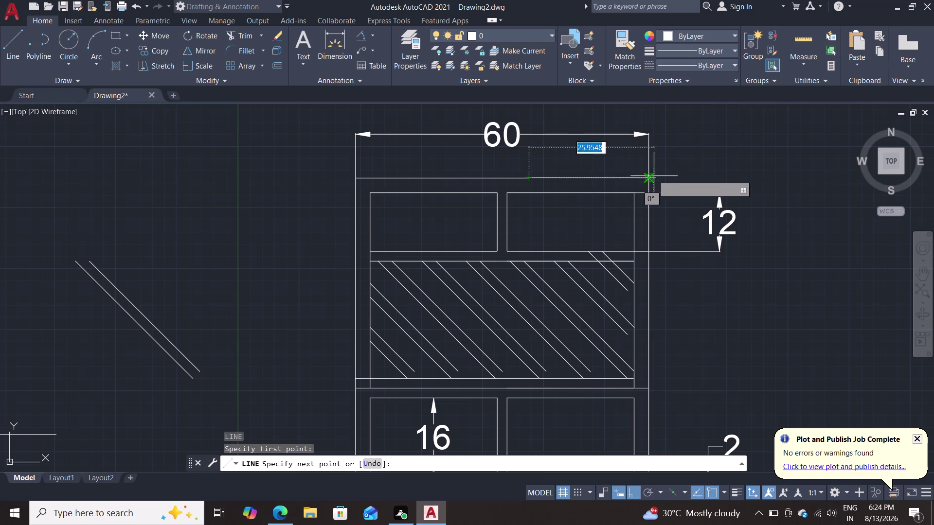
click(649, 176)
key(Escape)
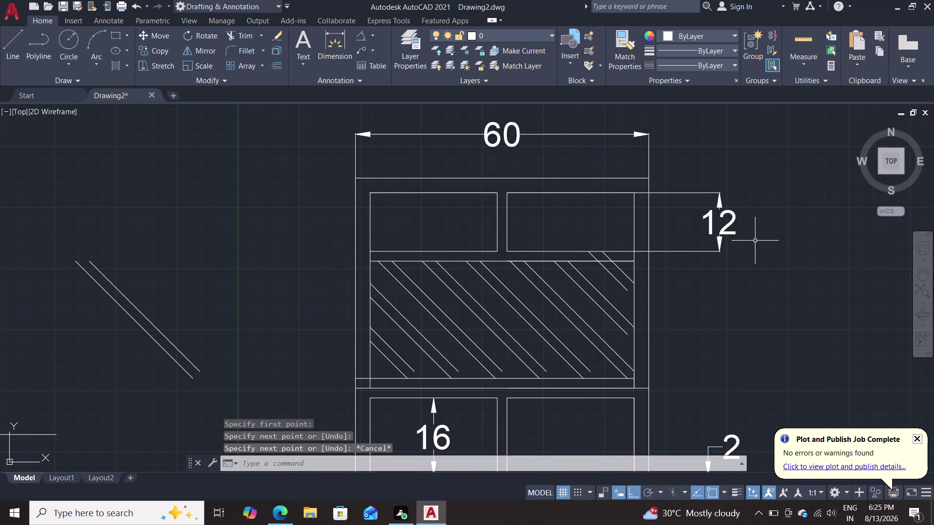
Extend eight diagonal lattice lines to the hatched band's edges.
key(e)
key(x)
key(Return)
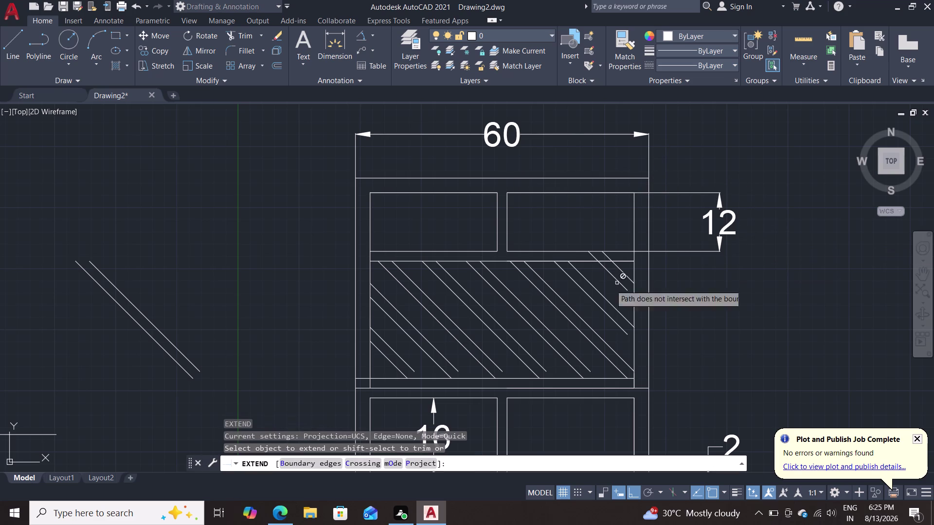
click(408, 366)
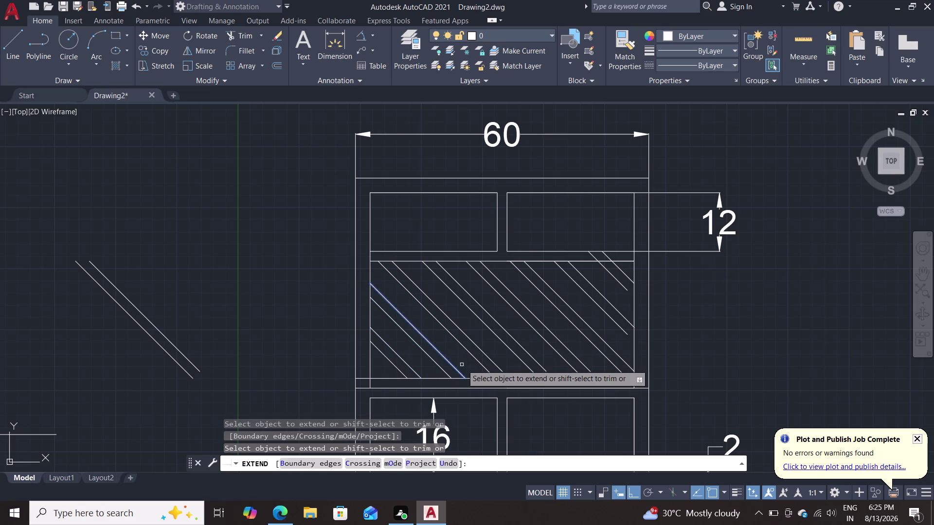
click(458, 370)
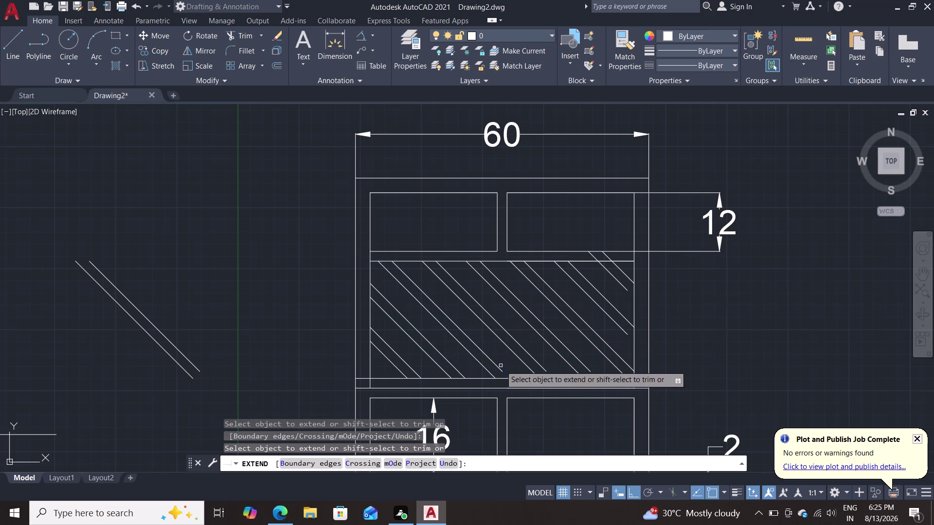
click(501, 366)
click(498, 371)
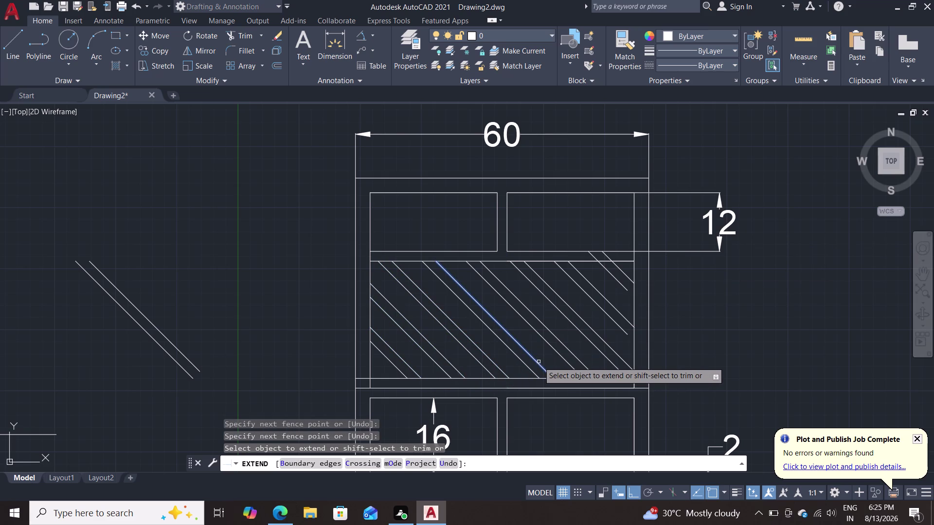
click(538, 361)
click(584, 367)
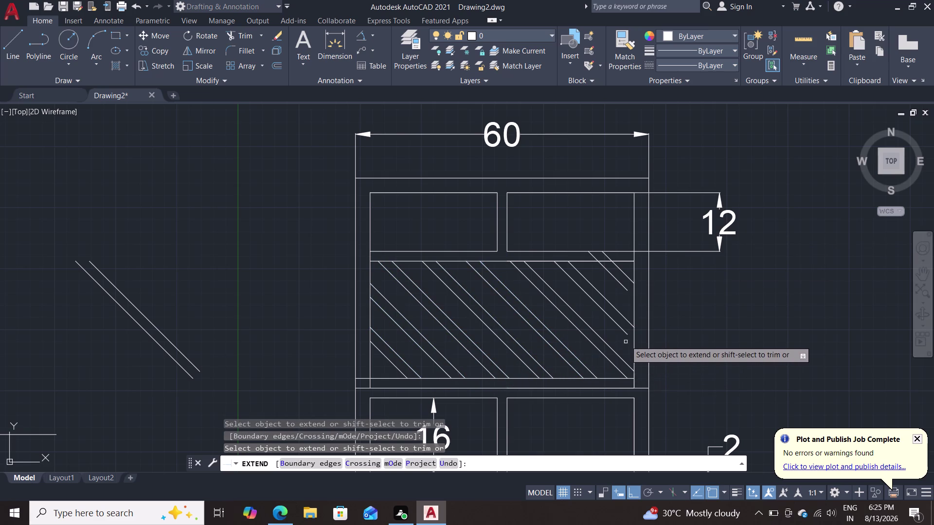
click(625, 333)
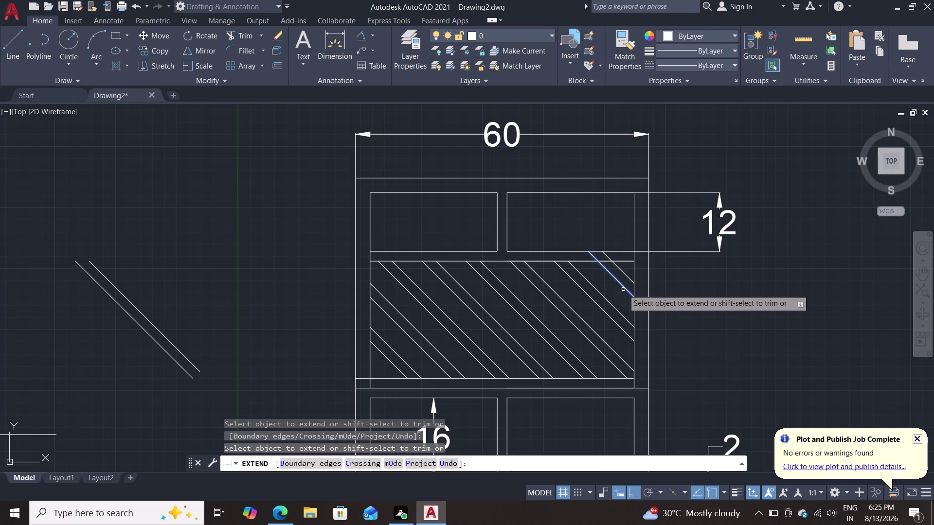
click(623, 289)
key(Escape)
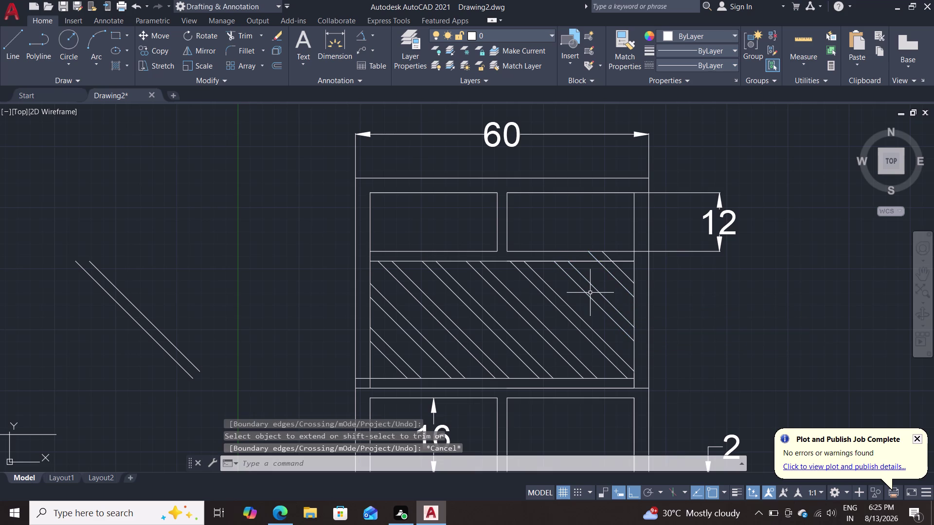
Trim the two stubs sticking out above the hatched band.
text(tr)
key(Return)
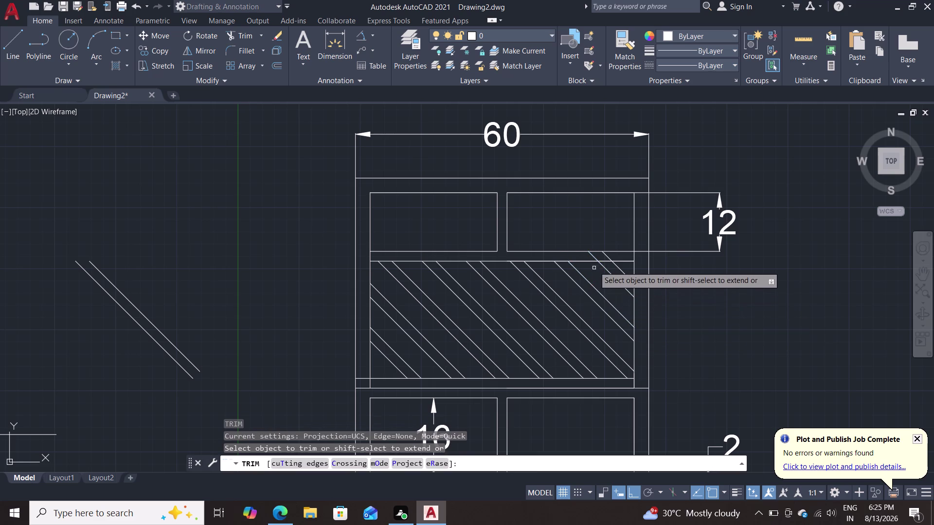
click(597, 258)
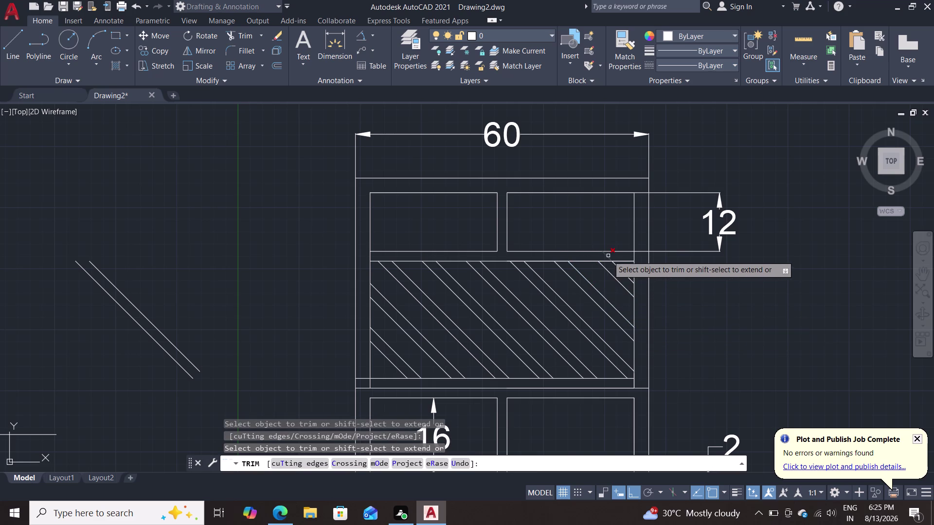
click(608, 256)
key(Escape)
Rotate the two loose diagonal lines 270° about their lower endpoint.
text(r)
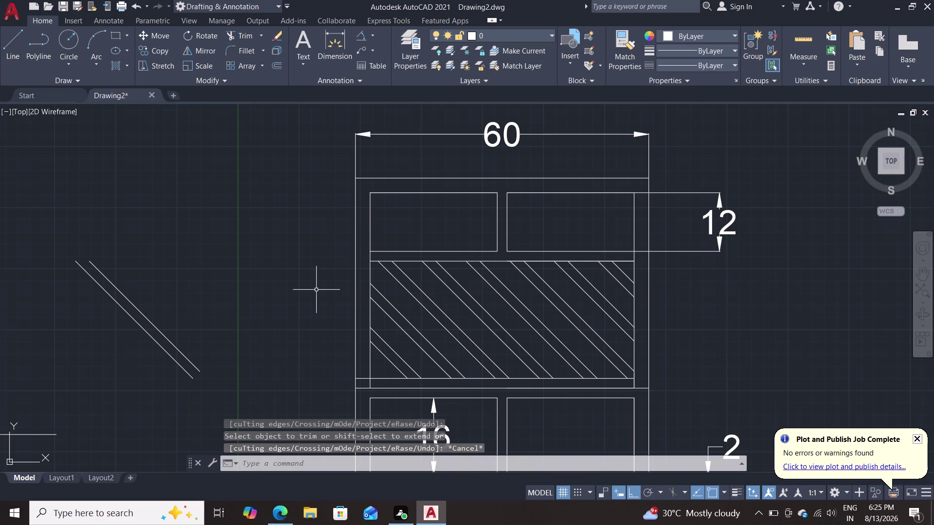
text(o)
key(Return)
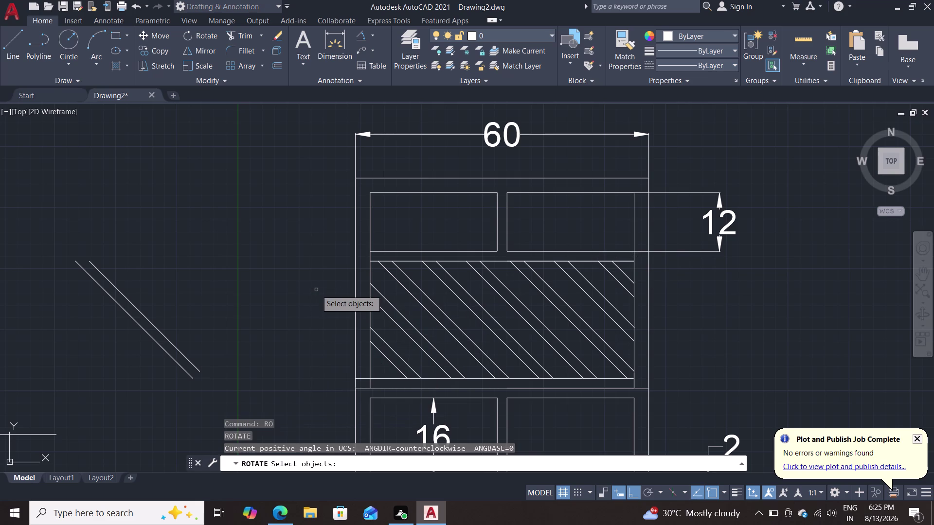
click(167, 335)
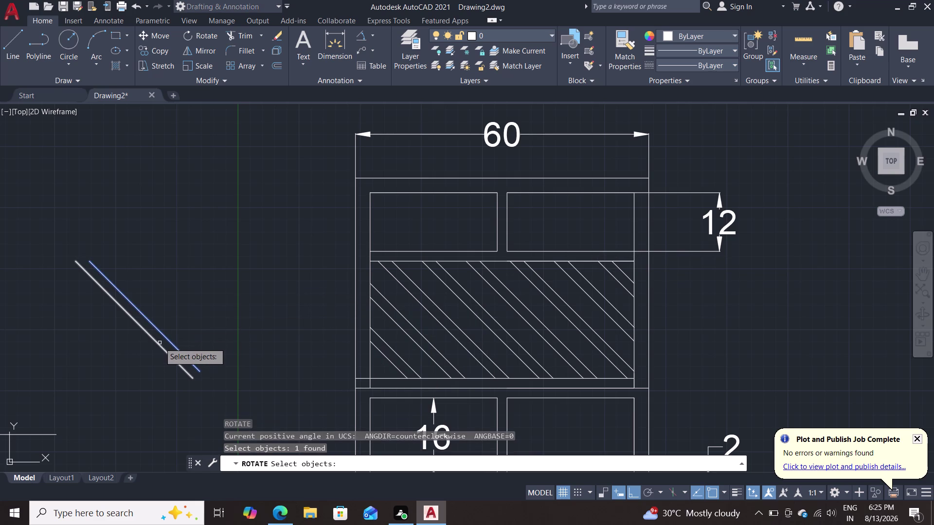
click(160, 343)
key(Return)
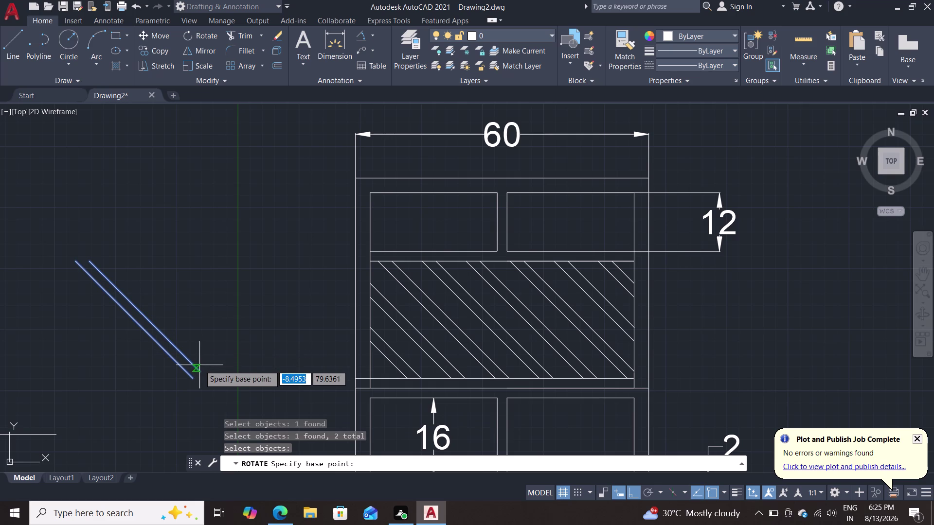
click(200, 369)
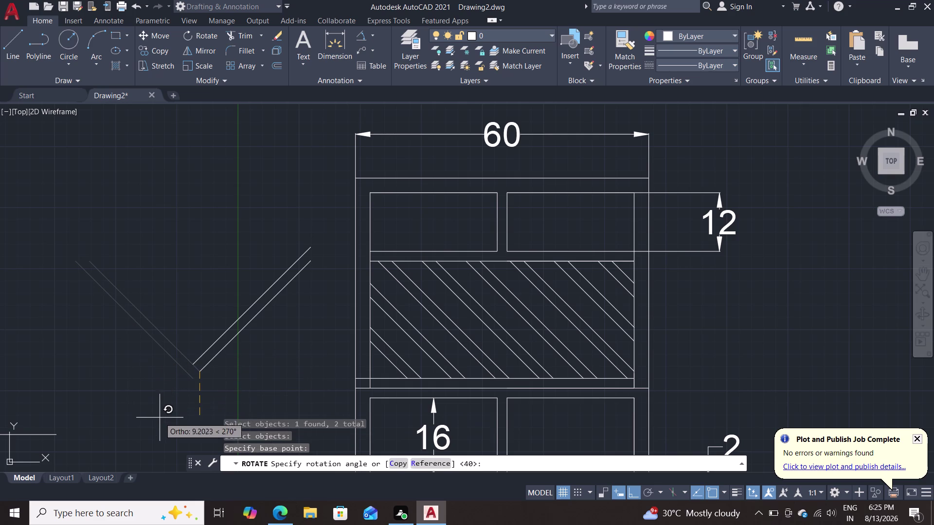
click(165, 427)
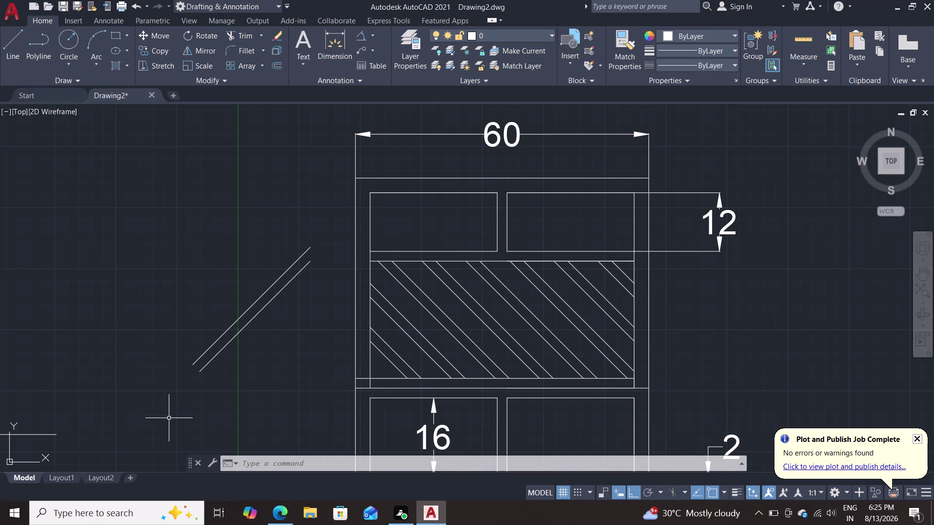
Begin copying the rotated diagonal pair by selecting it.
text(c)
text(o)
key(Return)
click(215, 361)
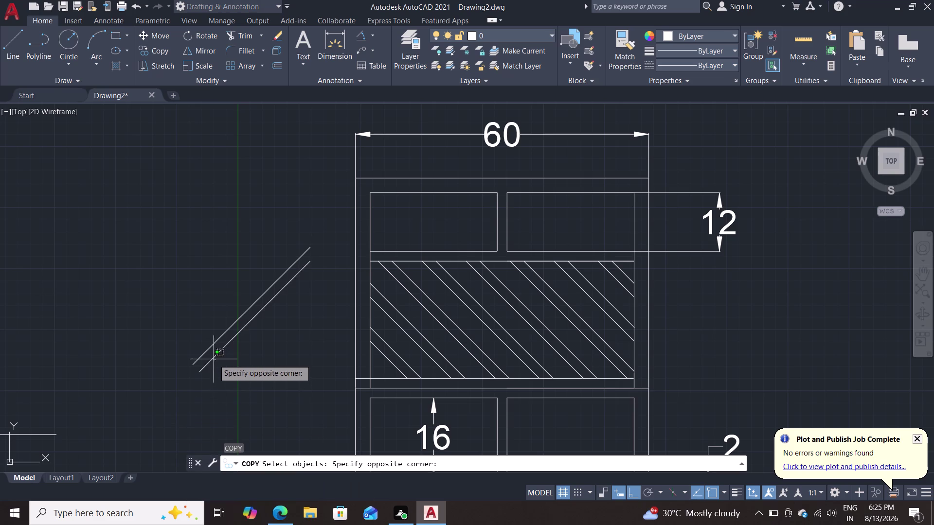
Copy the two loose diagonal lines to five positions across the hatched band.
click(212, 358)
click(207, 349)
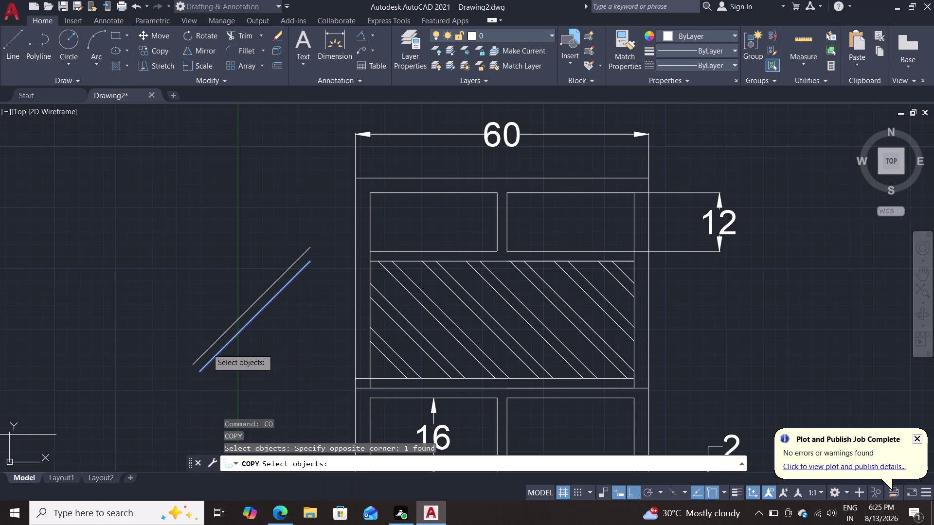
key(Return)
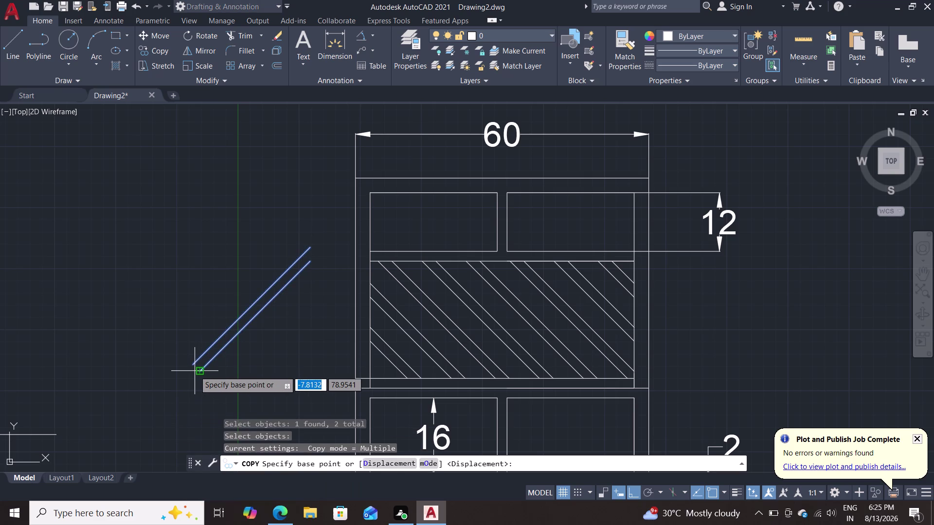
click(194, 371)
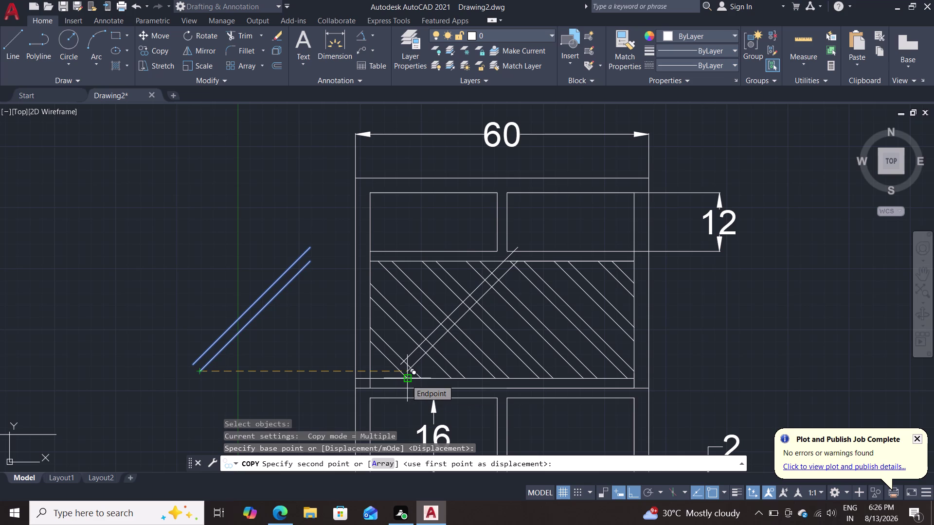
click(406, 380)
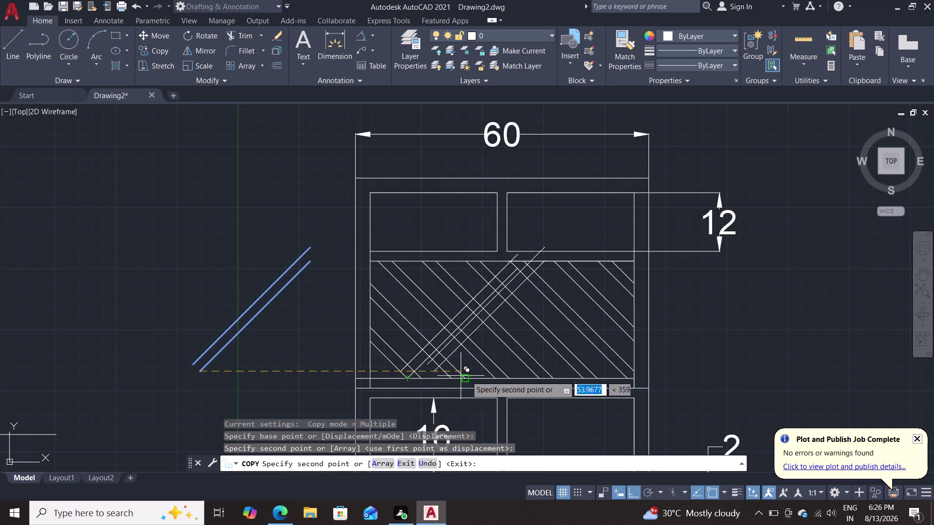
click(462, 381)
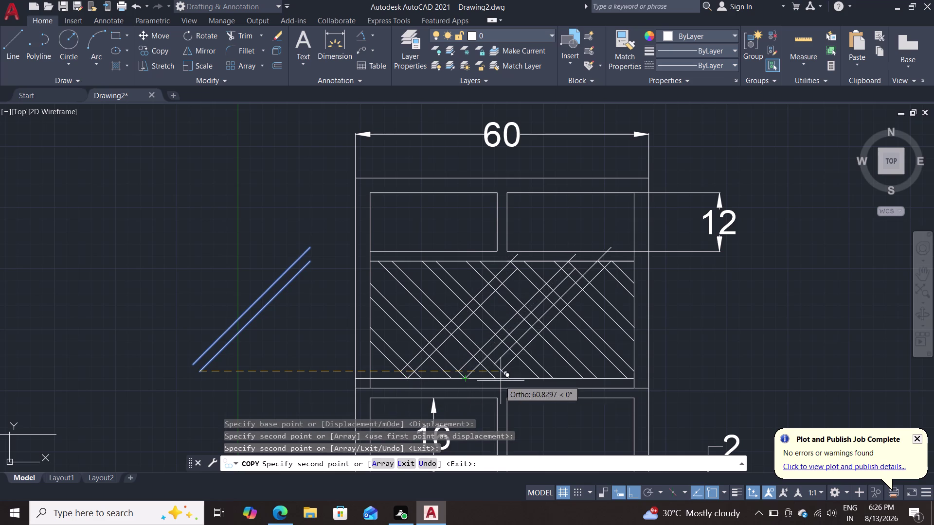
click(511, 377)
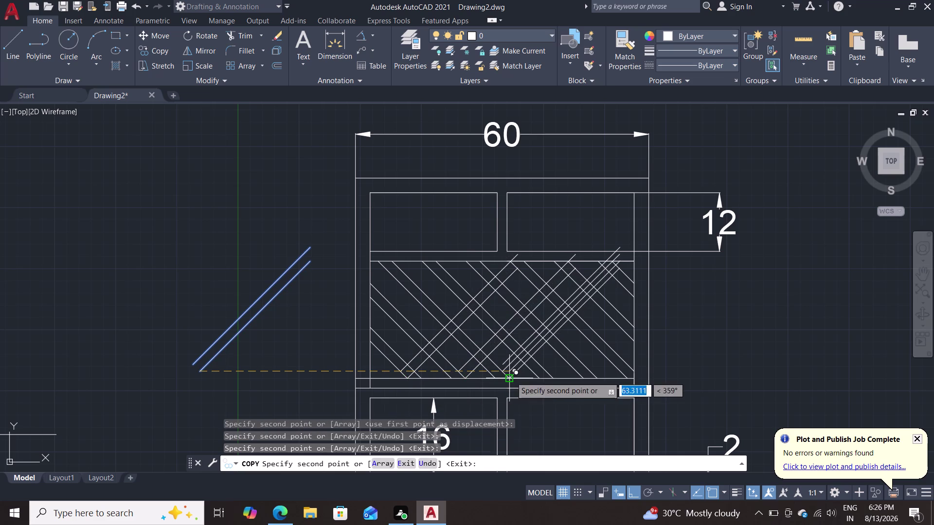
click(555, 378)
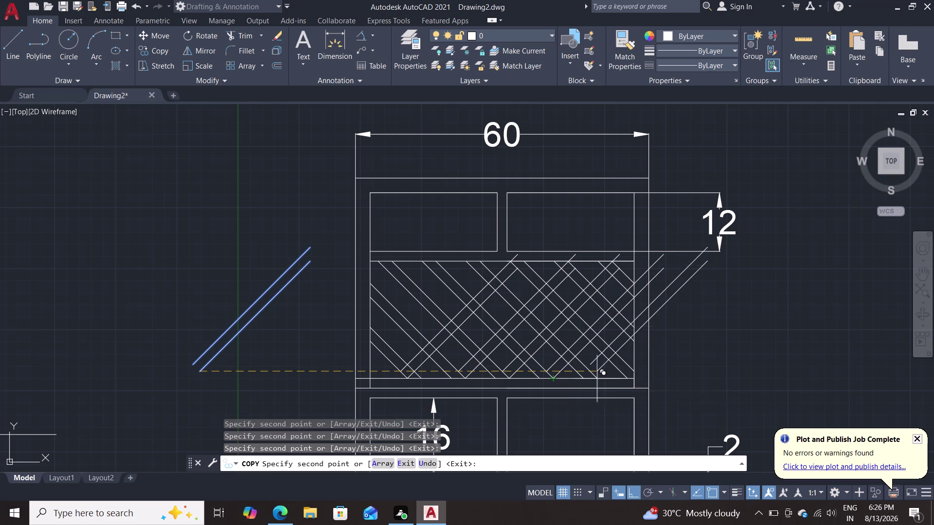
click(597, 381)
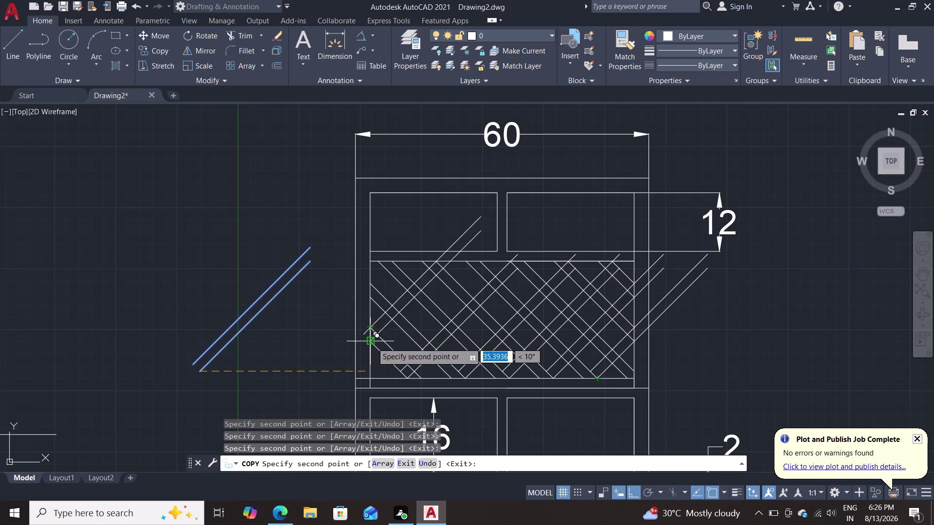
key(Escape)
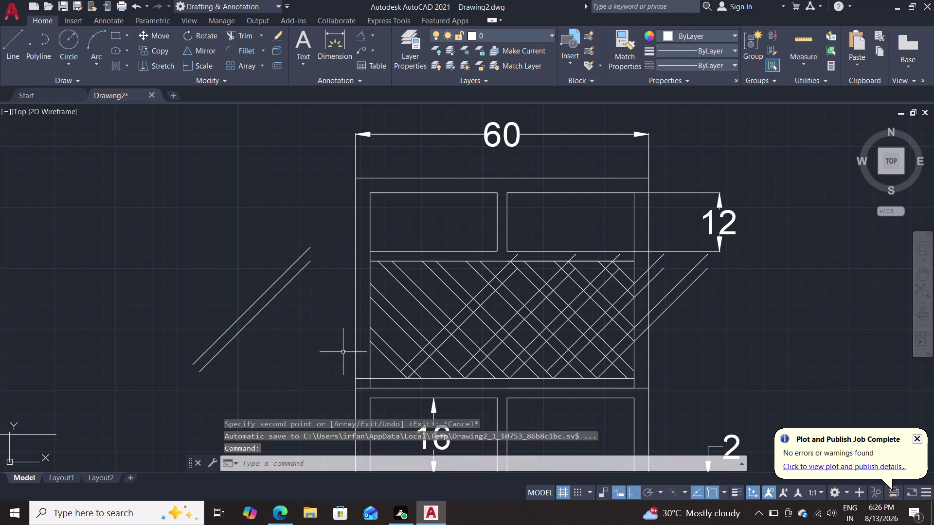
Copy one diagonal line to the band's left edge, then undo that copy.
text(co)
key(Return)
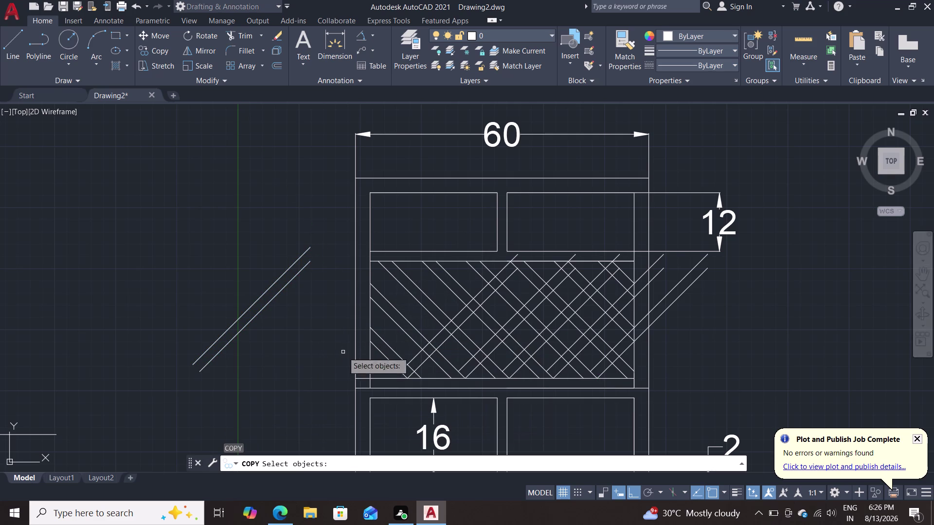
click(257, 313)
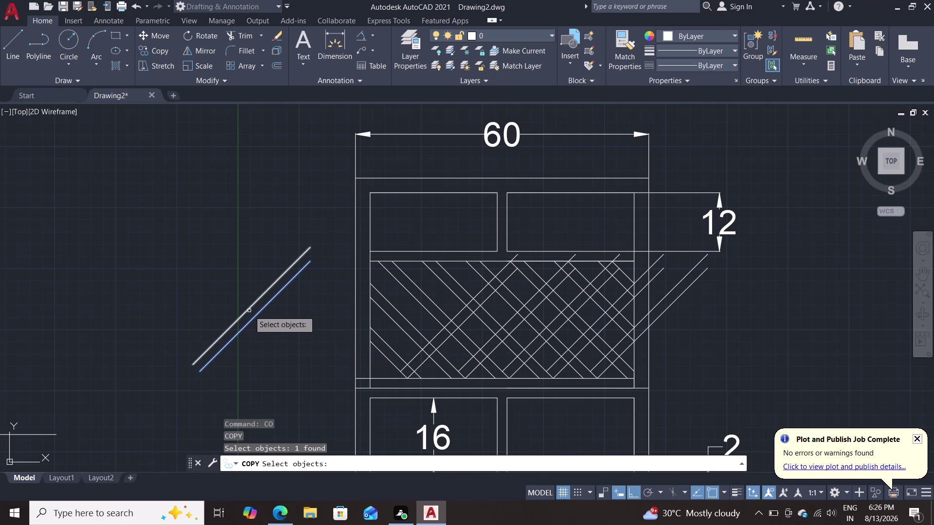
click(249, 310)
key(Return)
click(189, 363)
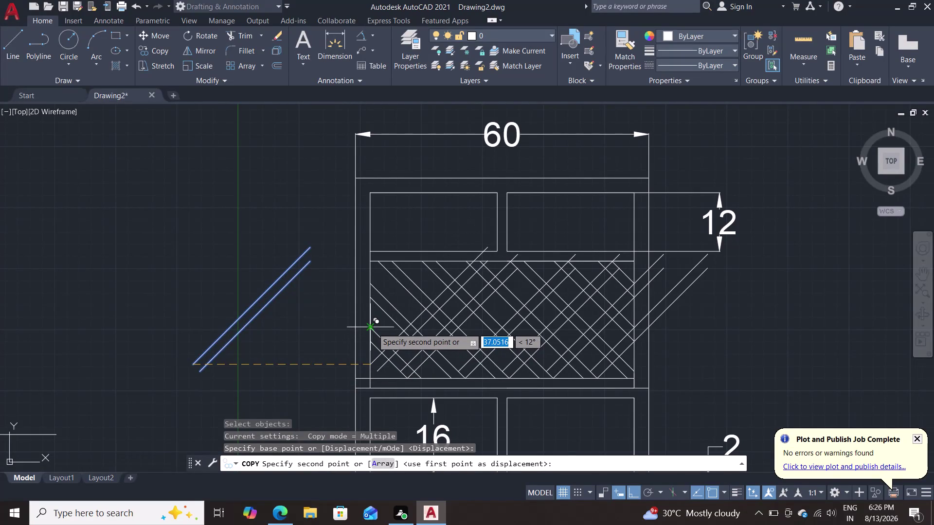
click(371, 341)
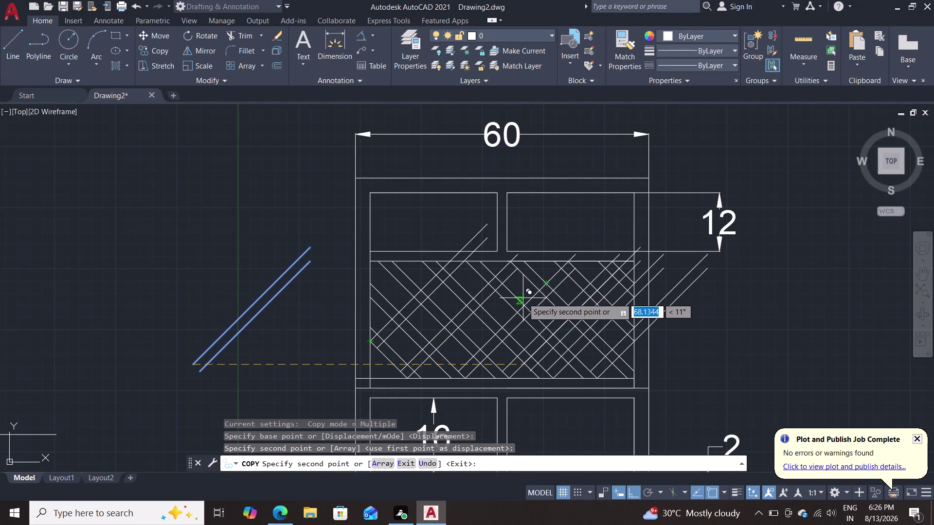
key(Escape)
key(ctrl+z)
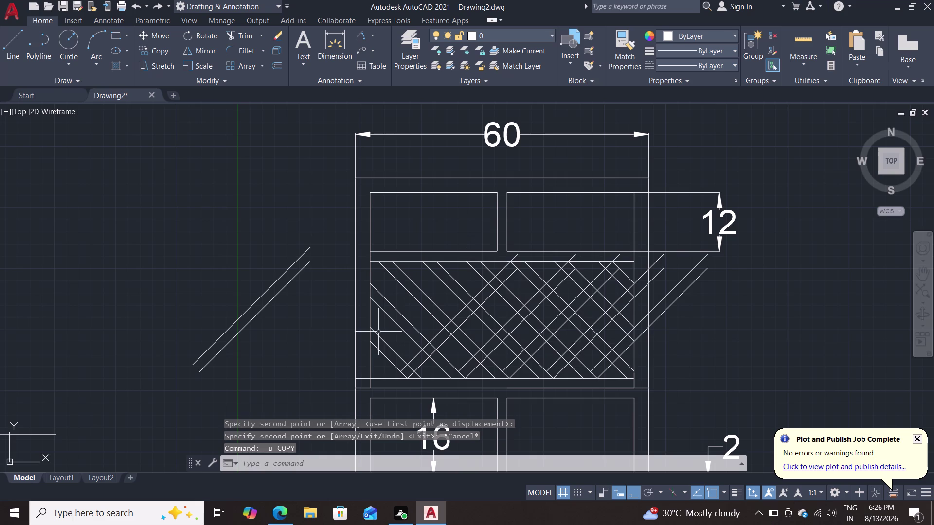
text(co)
key(Return)
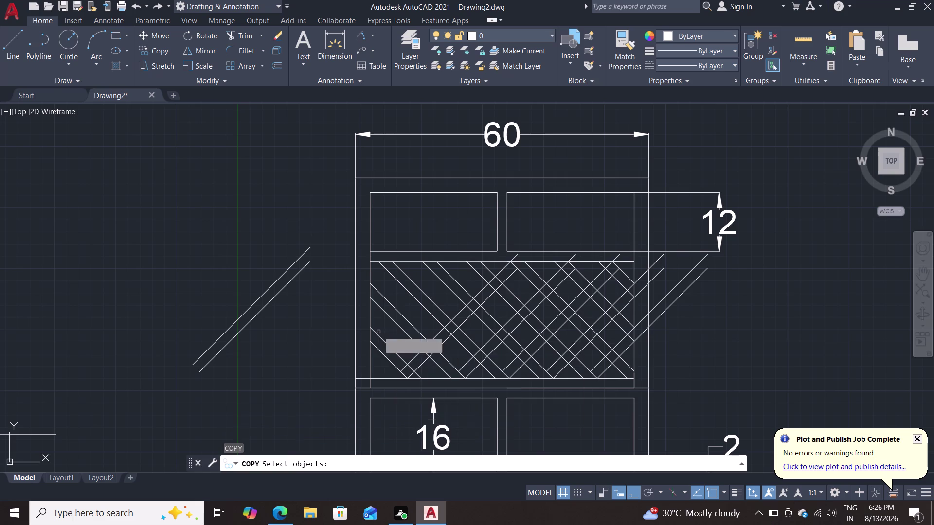
Copy the diagonal guide-line pair twice into the band, with Ortho off for free placement.
click(253, 315)
click(246, 313)
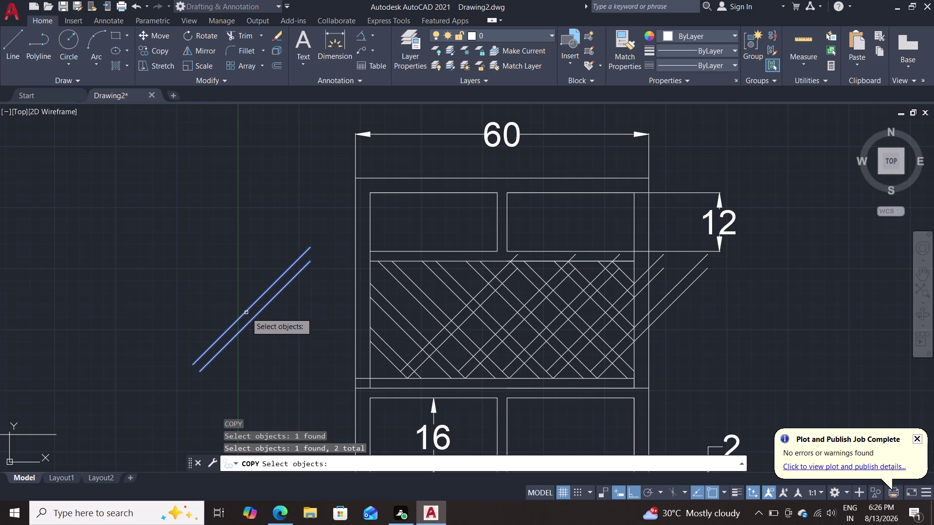
key(Return)
click(202, 369)
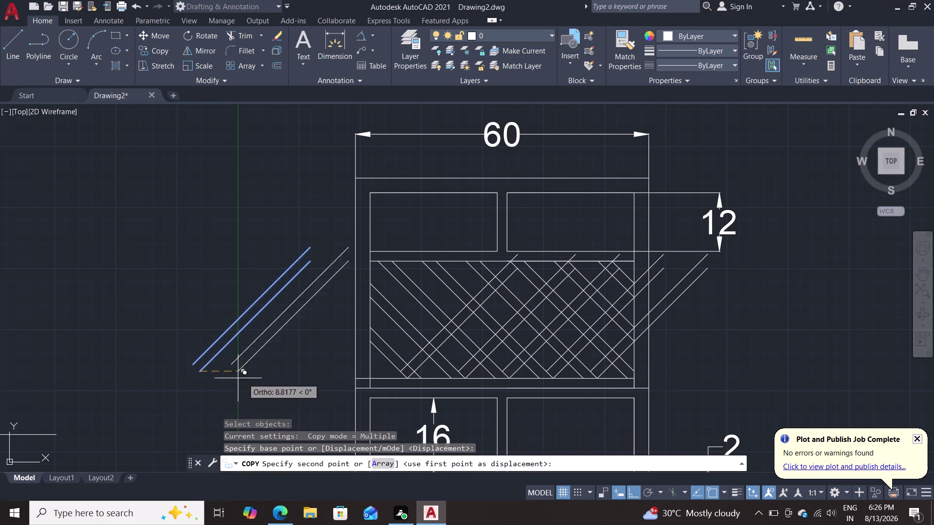
click(370, 376)
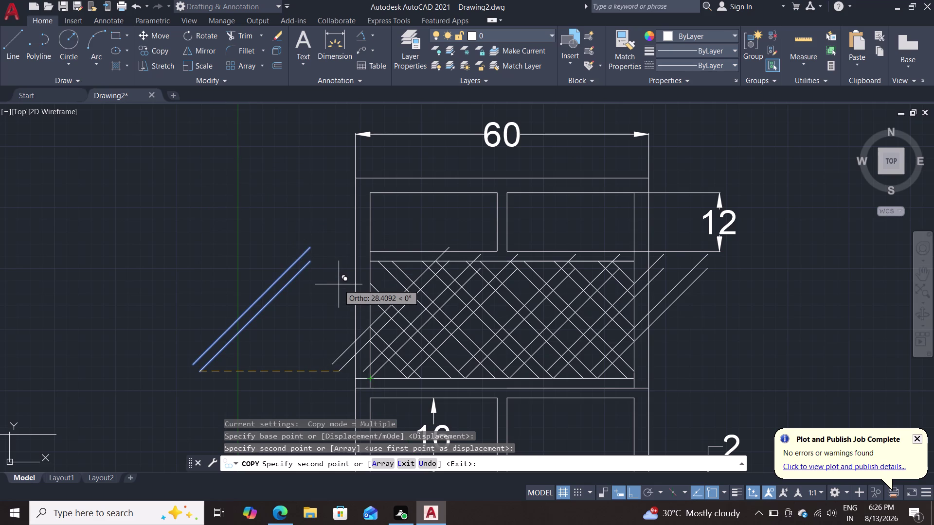
key(F8)
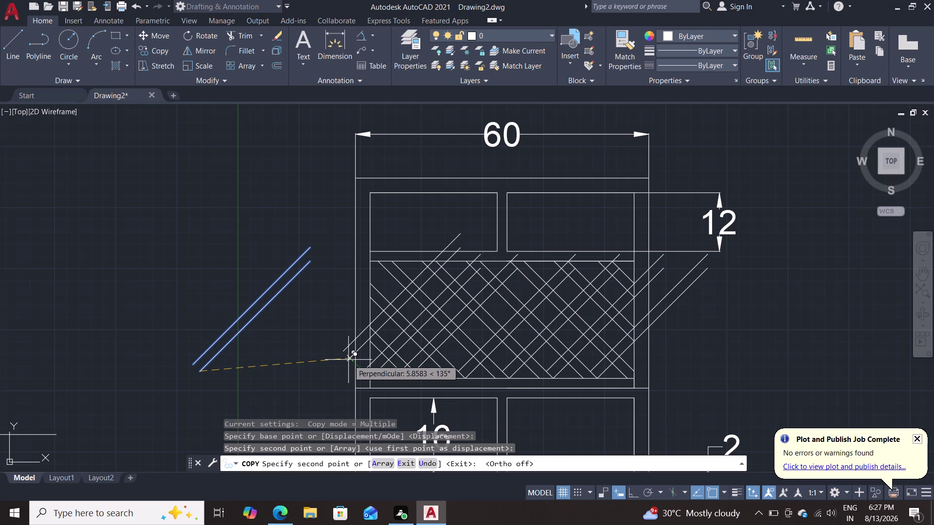
click(348, 360)
key(Escape)
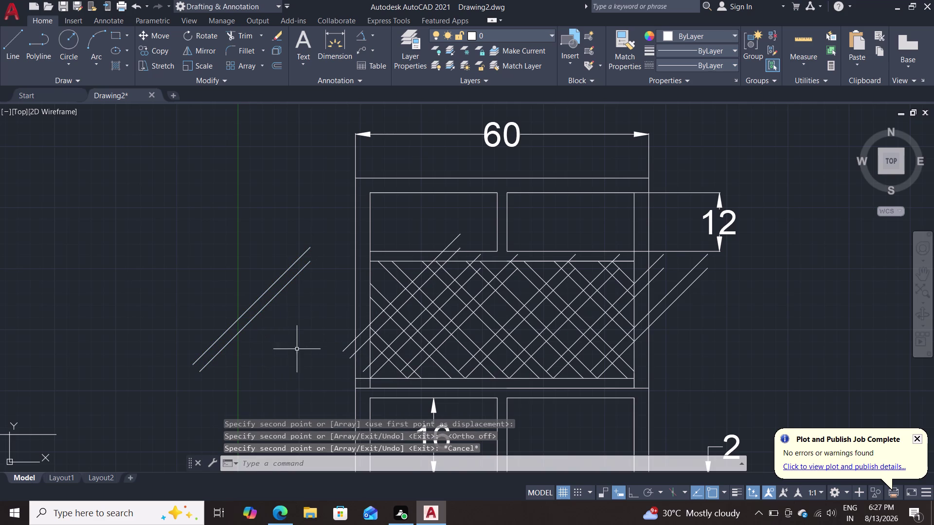
Erase the two leftover guide lines outside the panel.
drag(297, 349, 270, 313)
click(221, 273)
key(Delete)
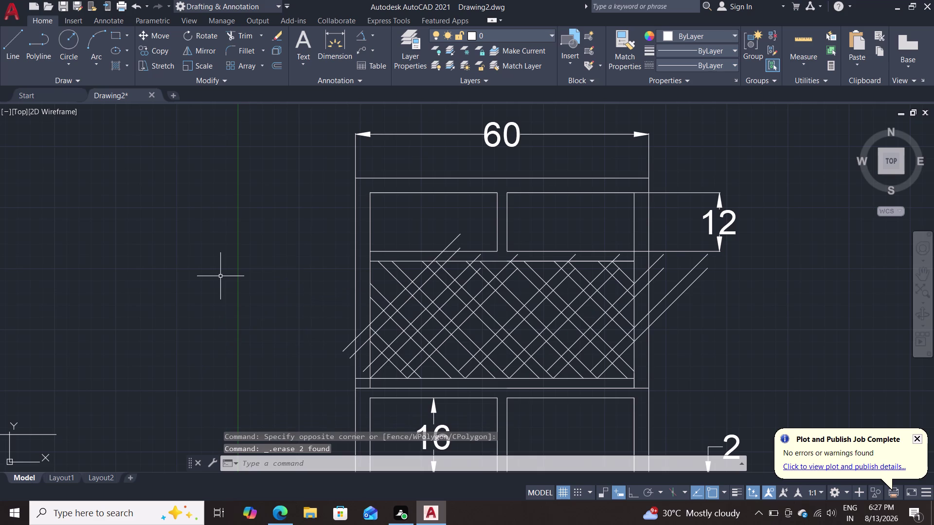
Trim the diagonal ends overhanging the right edge of the band.
text(tr)
key(Return)
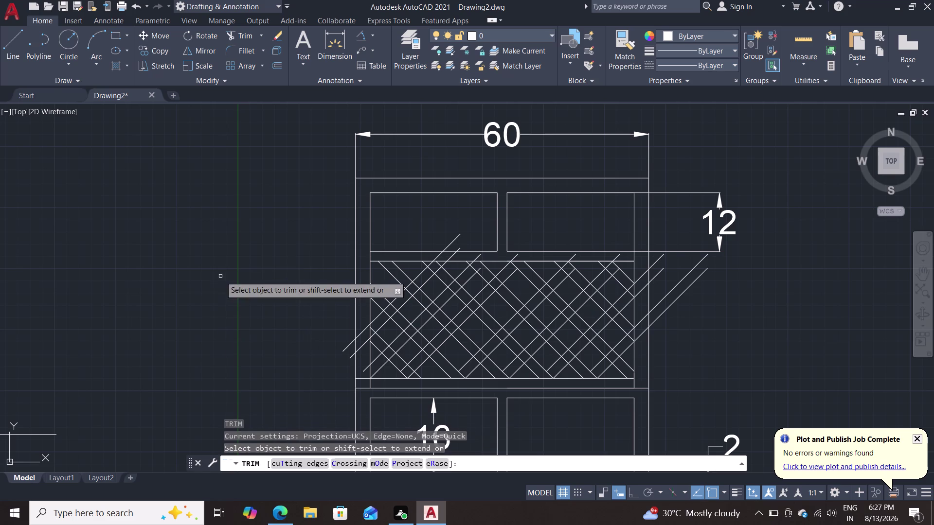
click(666, 312)
double_click(669, 292)
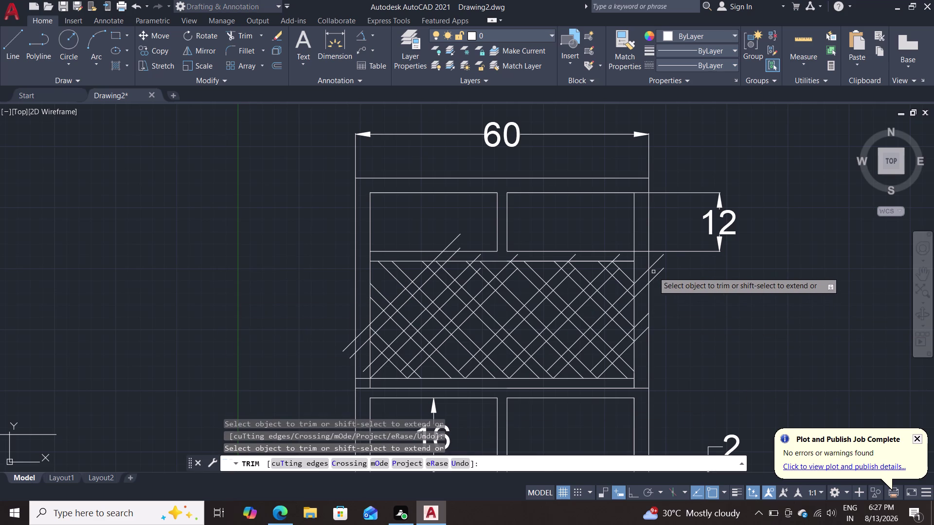
click(657, 274)
click(655, 261)
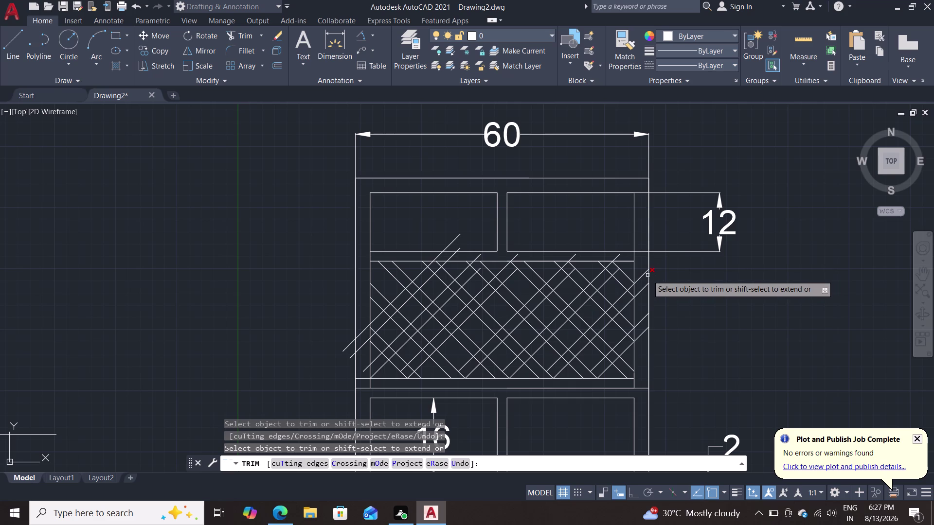
click(642, 275)
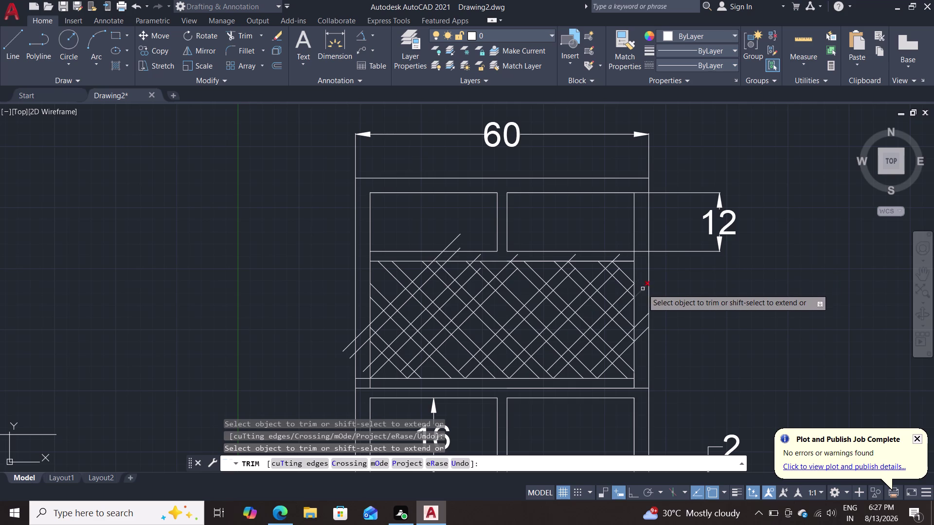
click(643, 289)
click(644, 320)
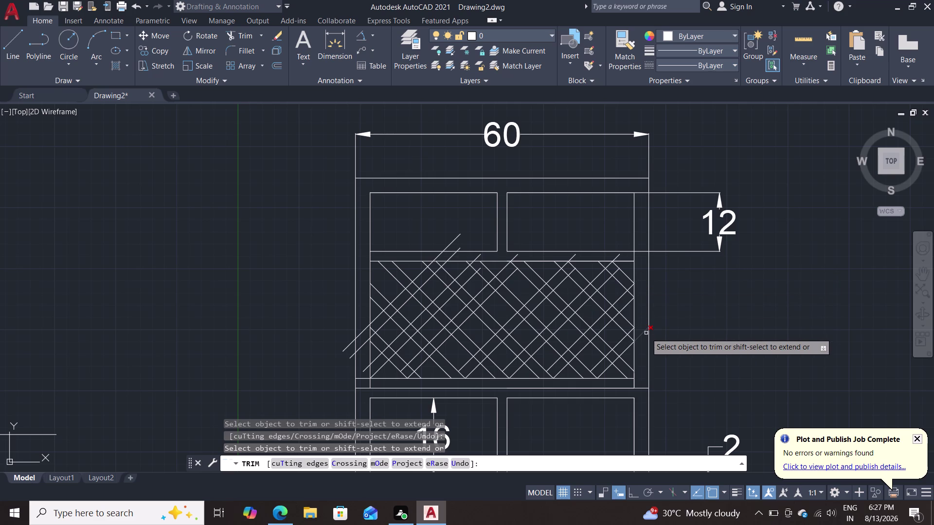
click(646, 334)
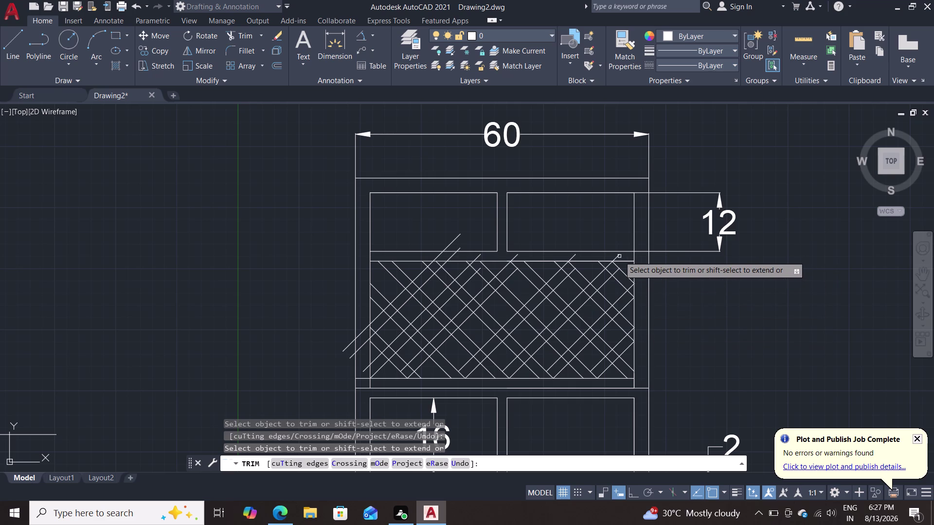
Trim the stubs poking above the band, picking the correct line where lines overlap.
click(620, 256)
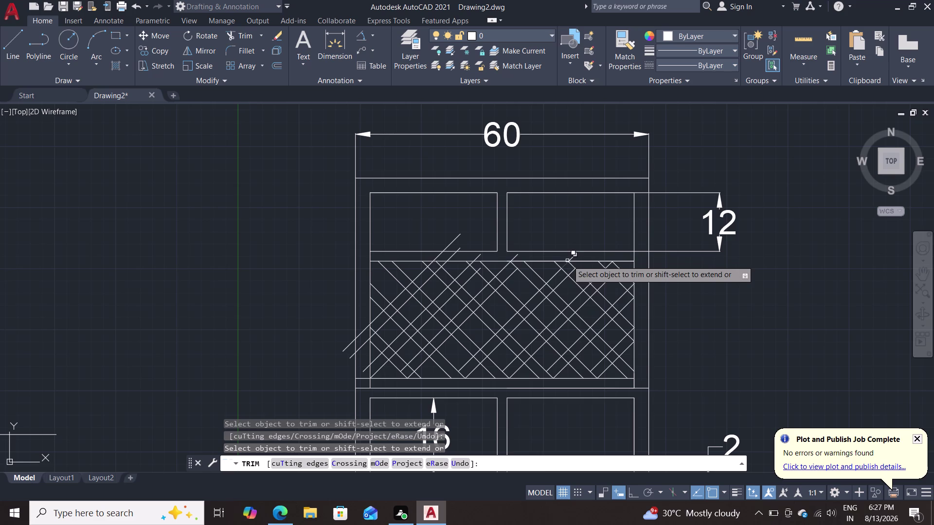
click(574, 256)
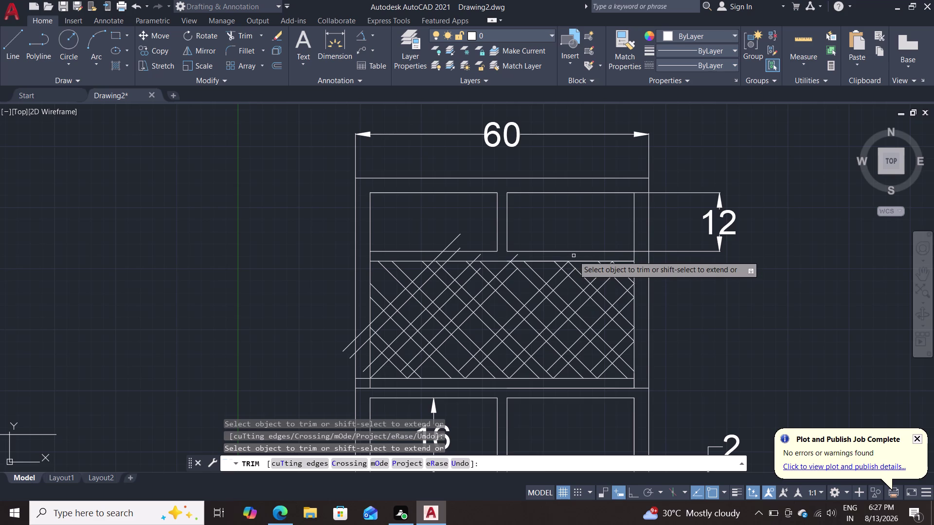
click(517, 255)
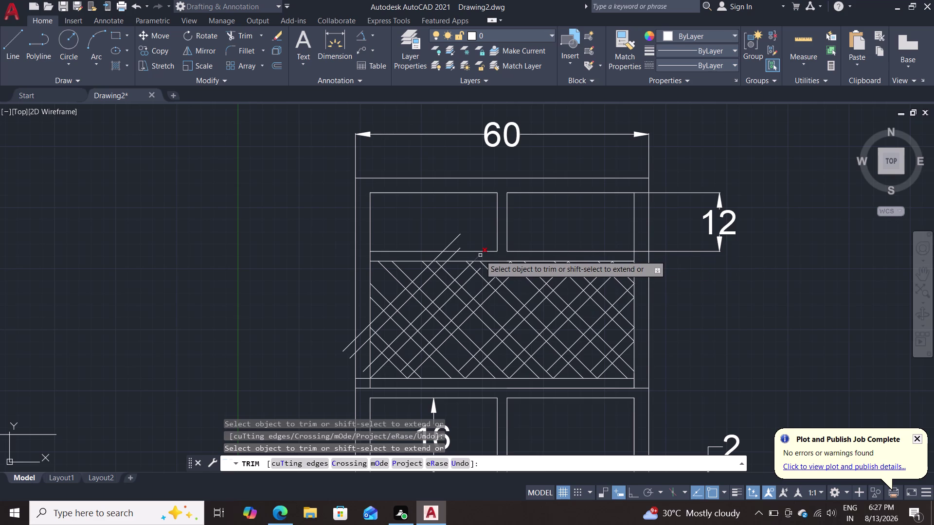
click(480, 255)
click(452, 255)
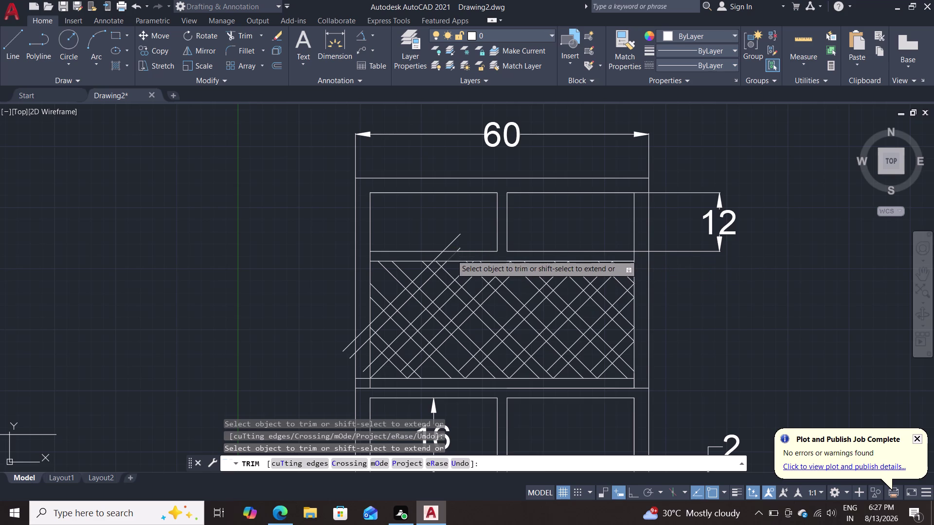
click(459, 249)
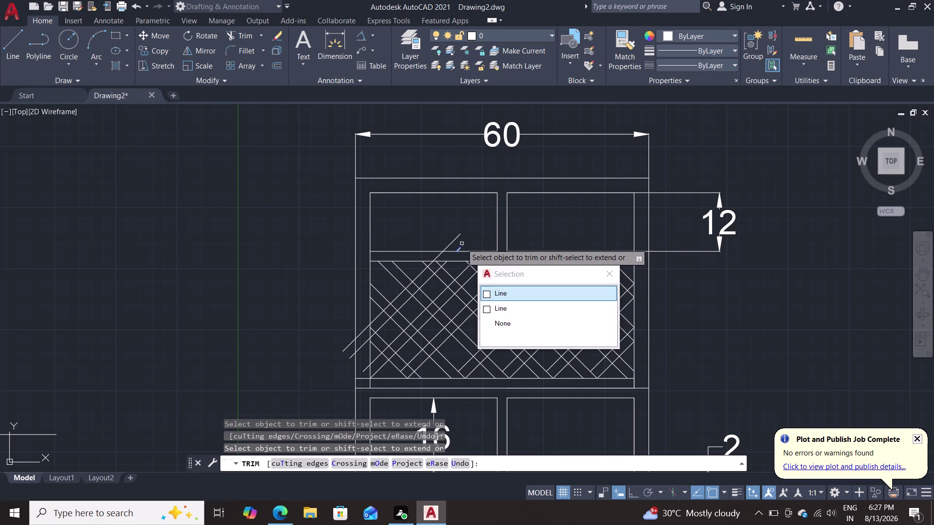
click(489, 291)
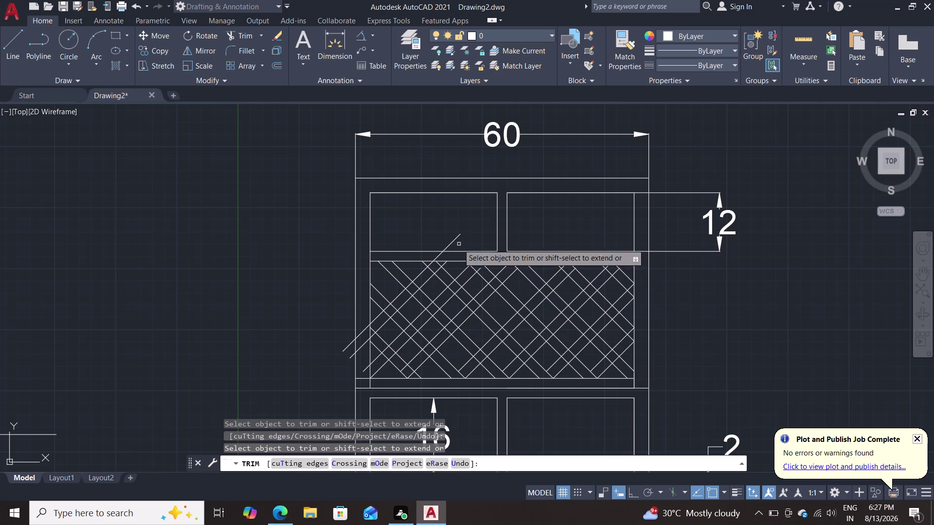
click(452, 242)
double_click(434, 260)
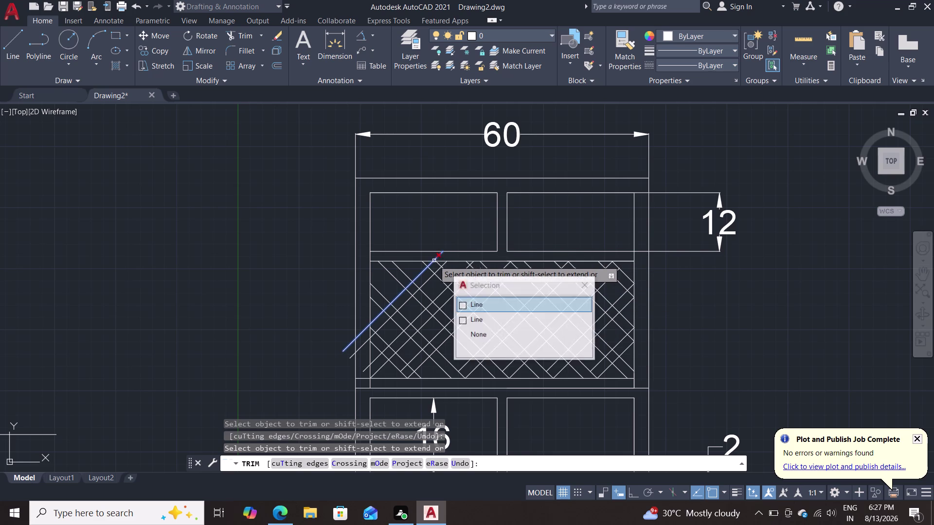
click(464, 303)
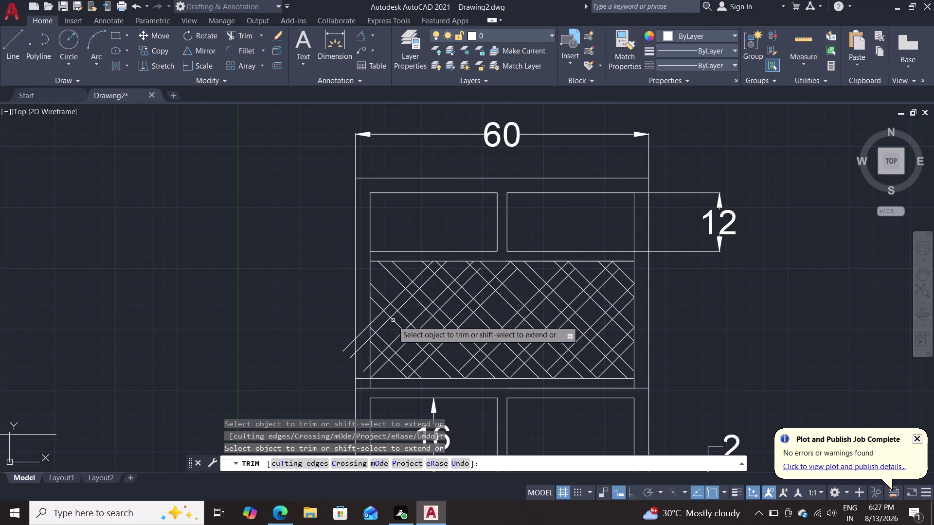
Trim the overhangs on the band's left and lower-left sides.
click(361, 331)
click(366, 341)
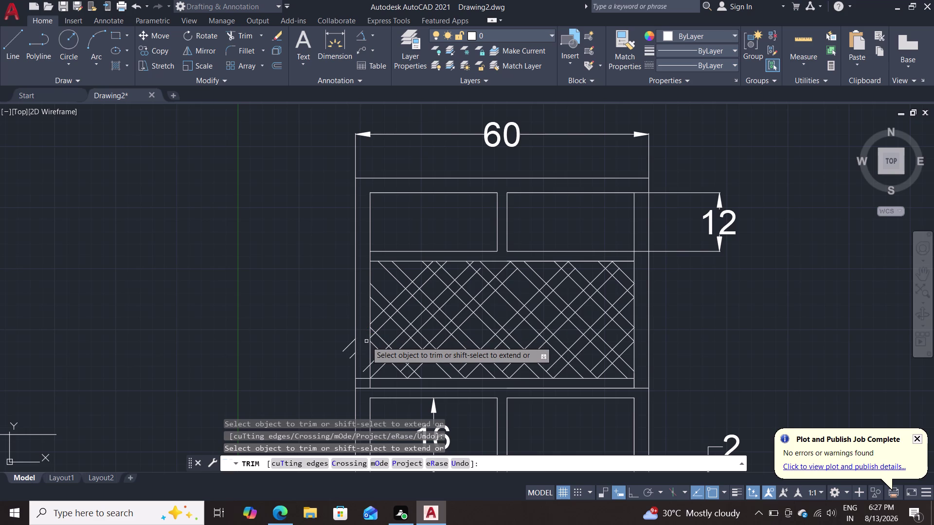
double_click(347, 348)
click(349, 356)
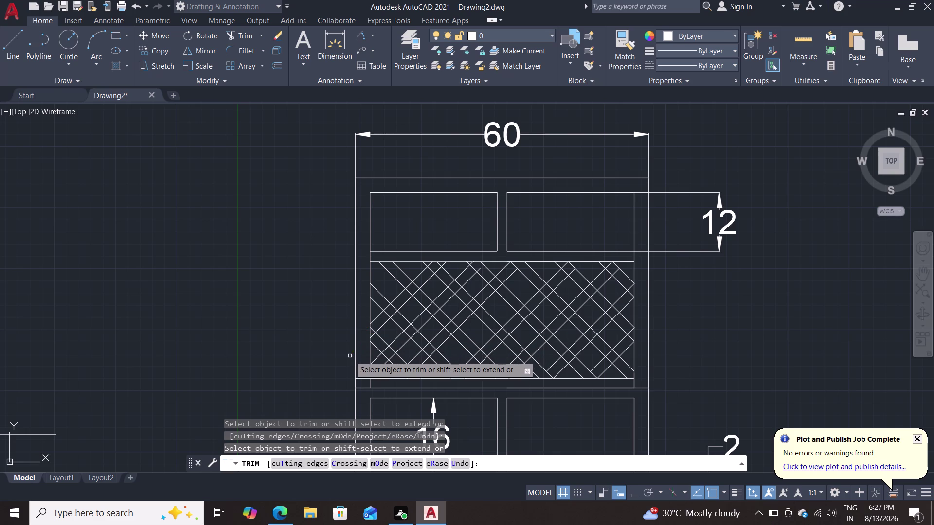
click(365, 372)
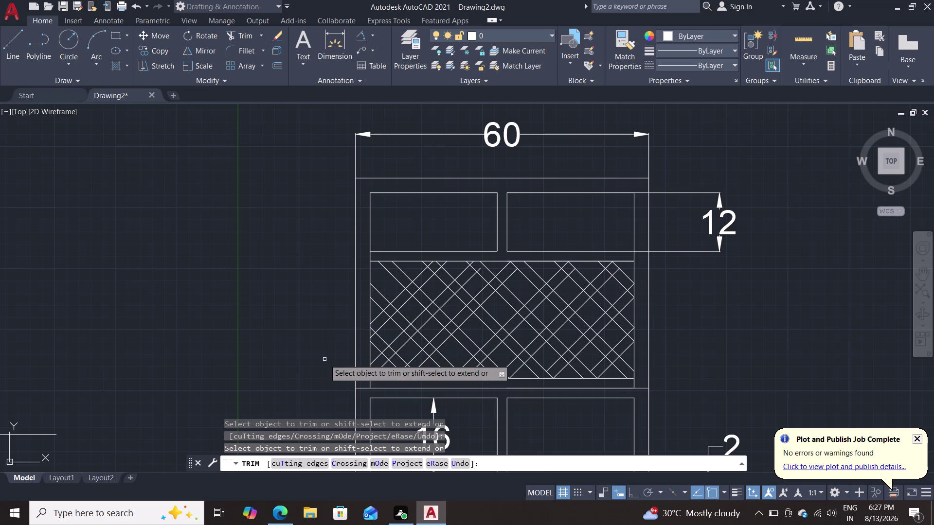
key(Escape)
key(Escape)
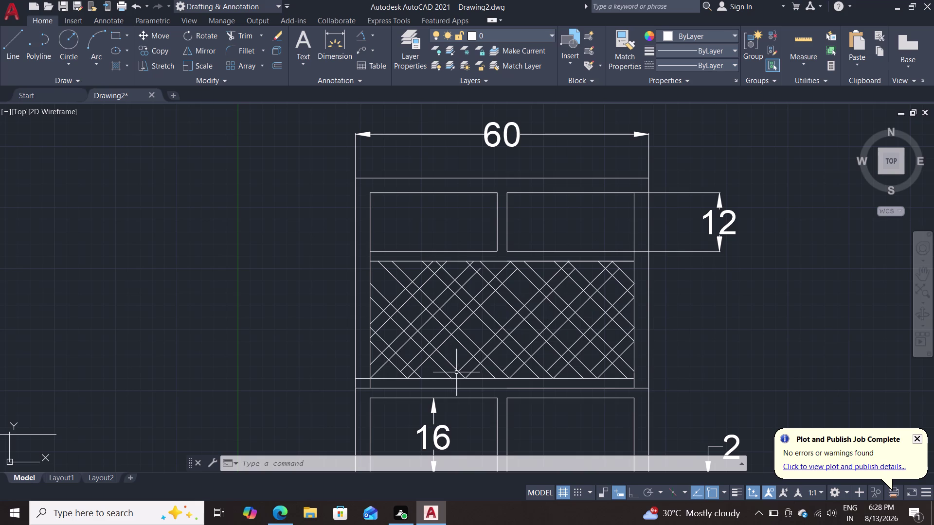
scroll(up, 3)
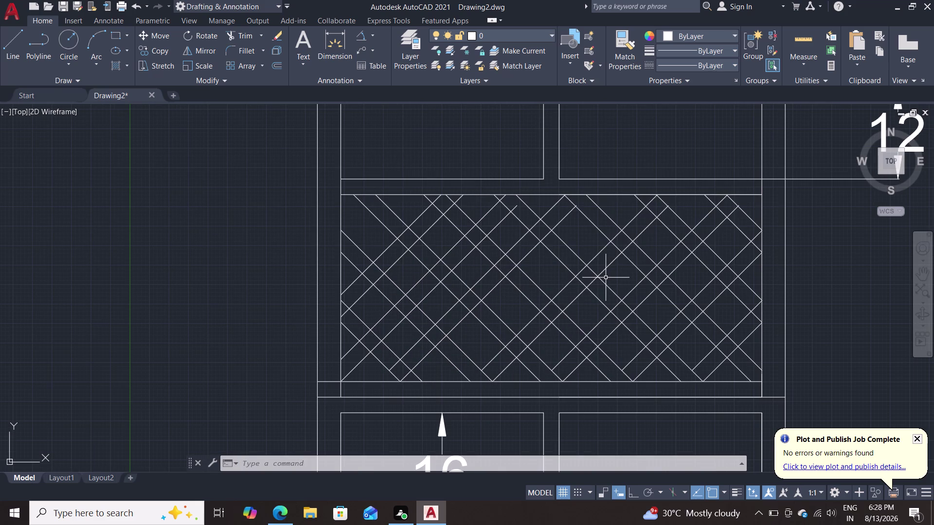
Trim lattice segments near the band's top edge and beside the small diamond.
text(tr)
key(Return)
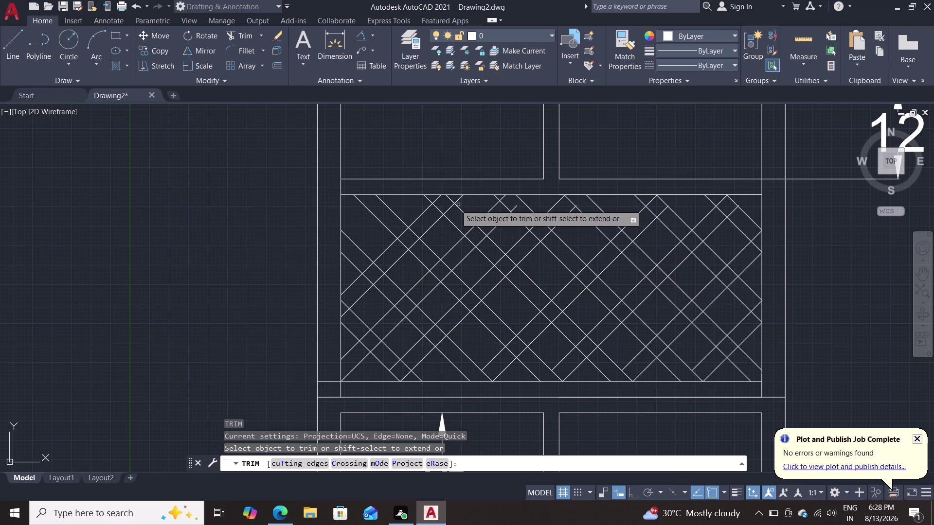
click(437, 210)
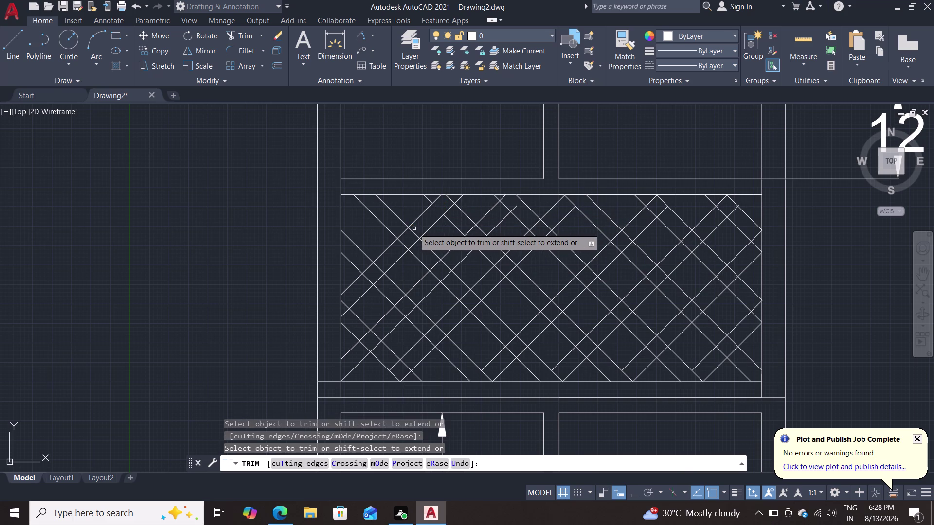
click(414, 232)
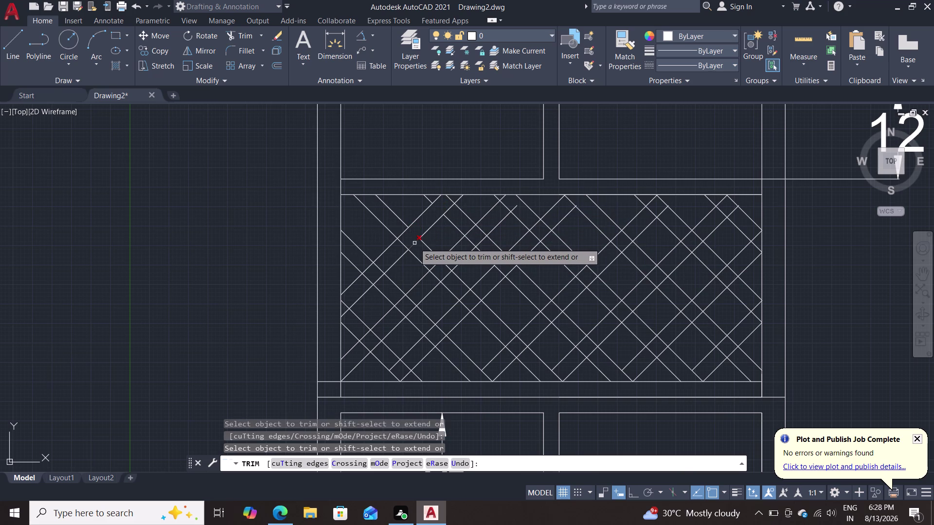
click(414, 243)
click(435, 264)
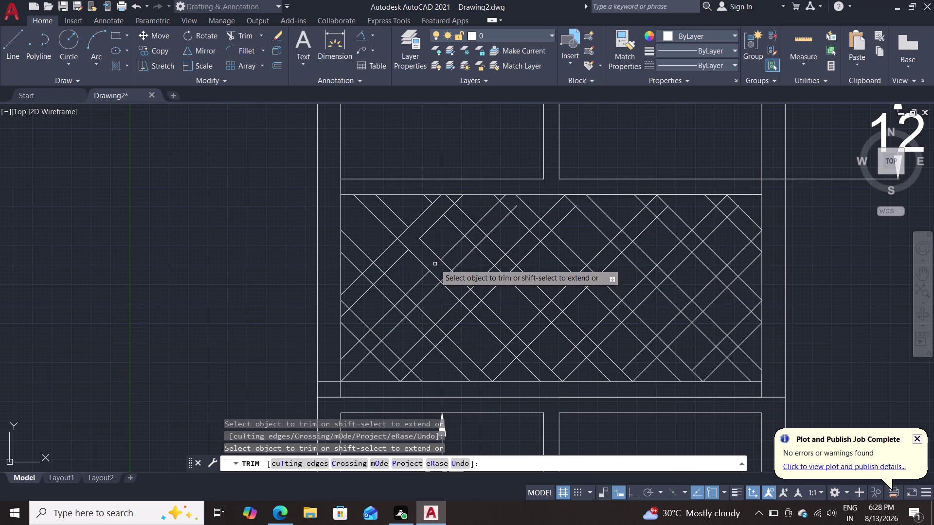
Cut the crossing segments along the diamond's edges, abandoning an accidental fence selection.
double_click(469, 230)
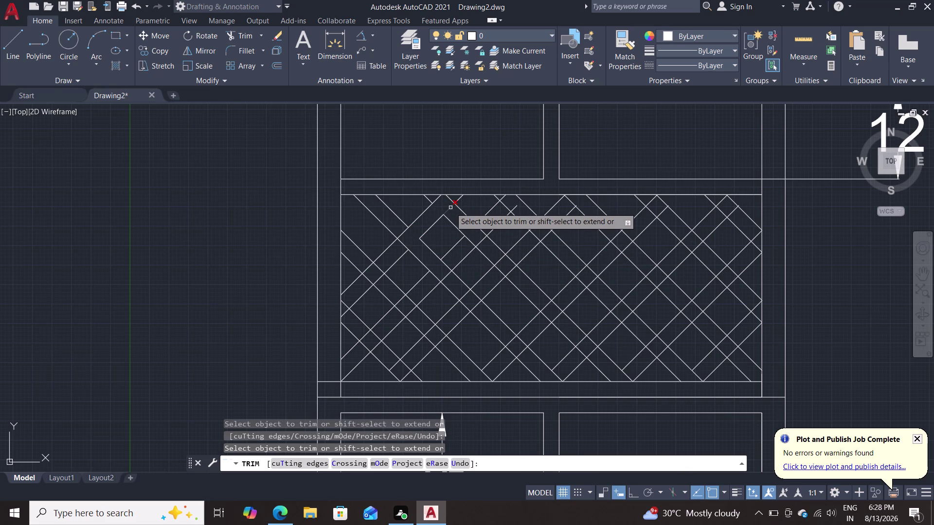
click(450, 208)
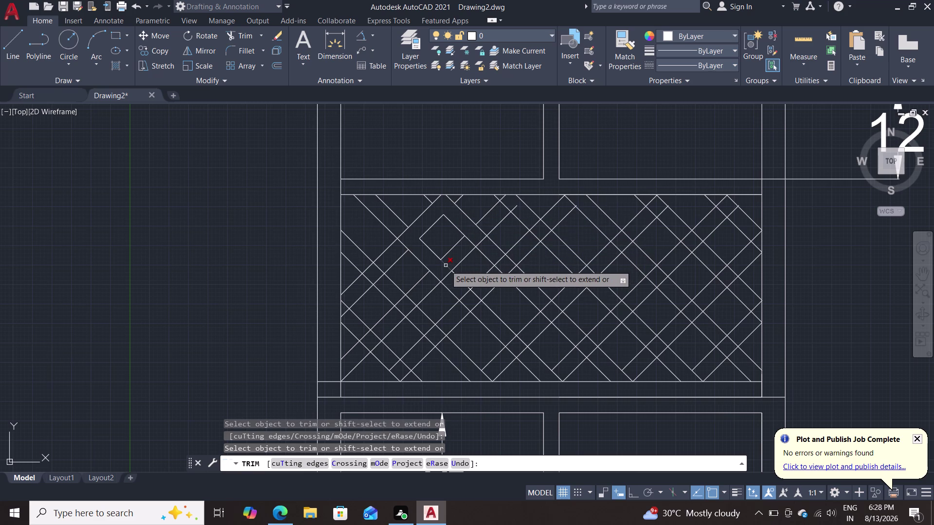
click(446, 266)
click(472, 241)
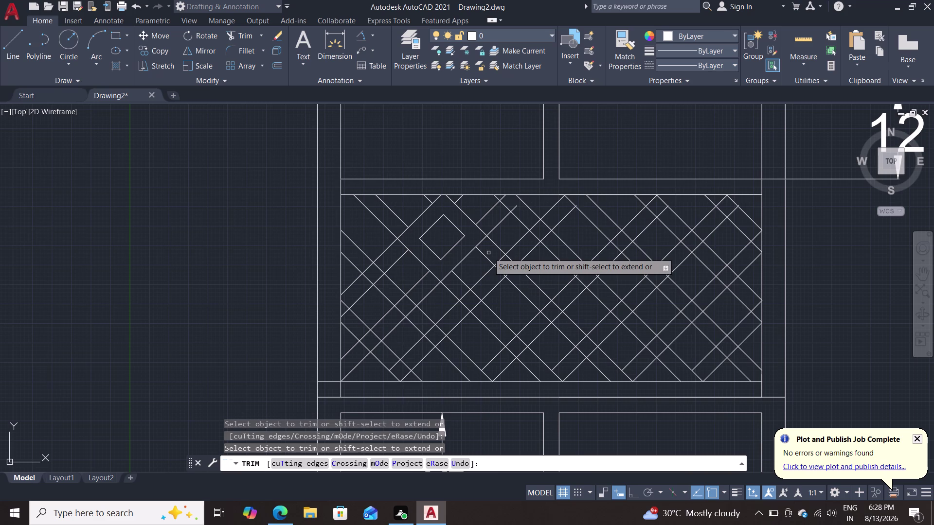
click(488, 253)
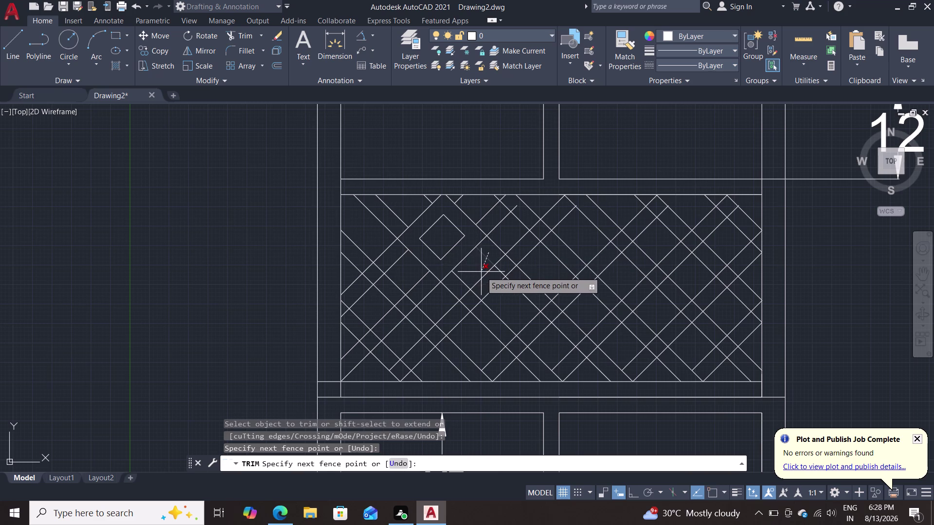
key(Escape)
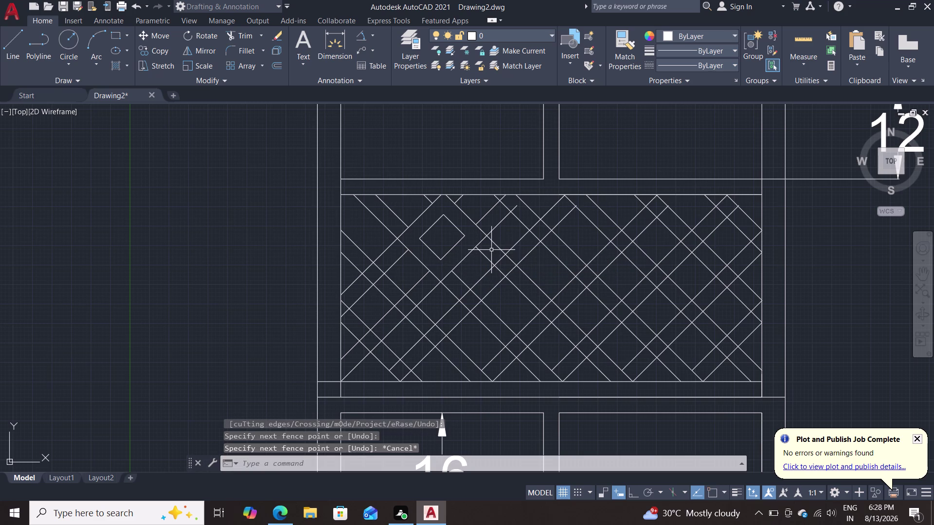
key(space)
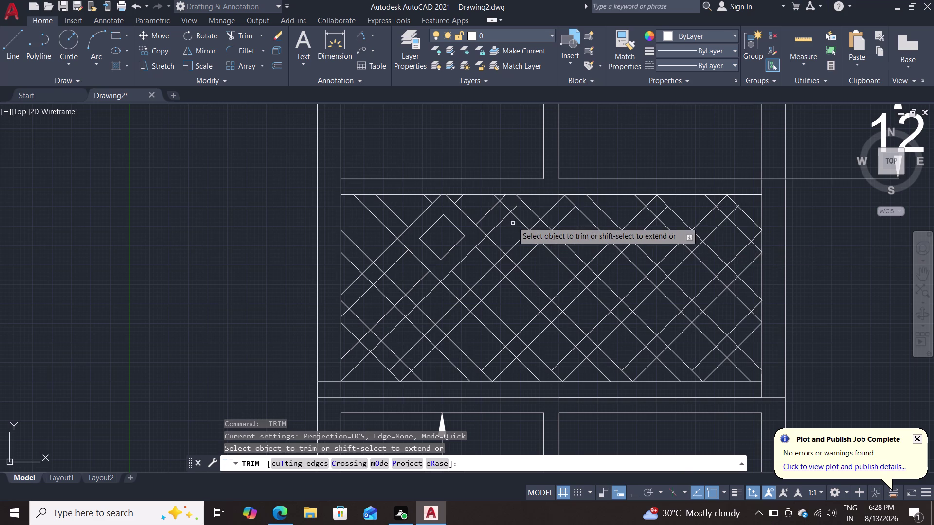
click(515, 207)
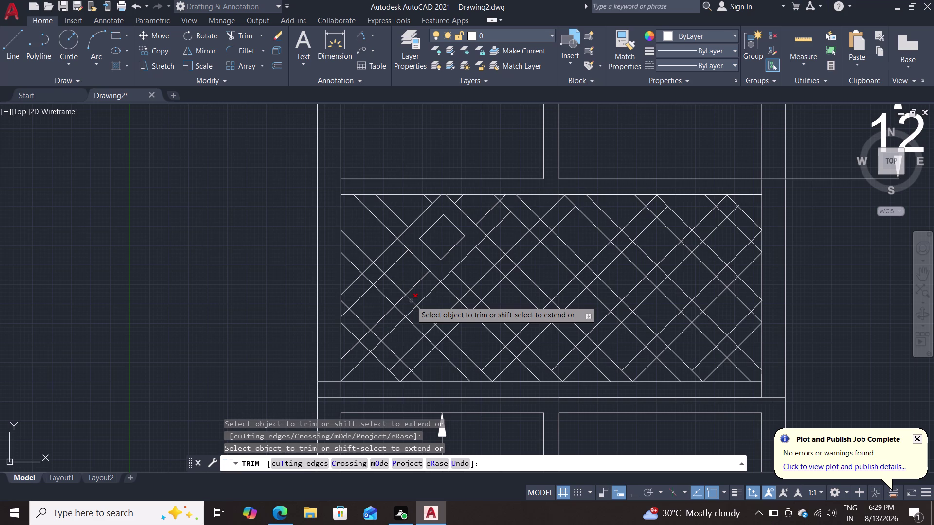
Undo the earlier diamond trims and cancel the trim command.
key(ctrl+z)
key(ctrl+z)
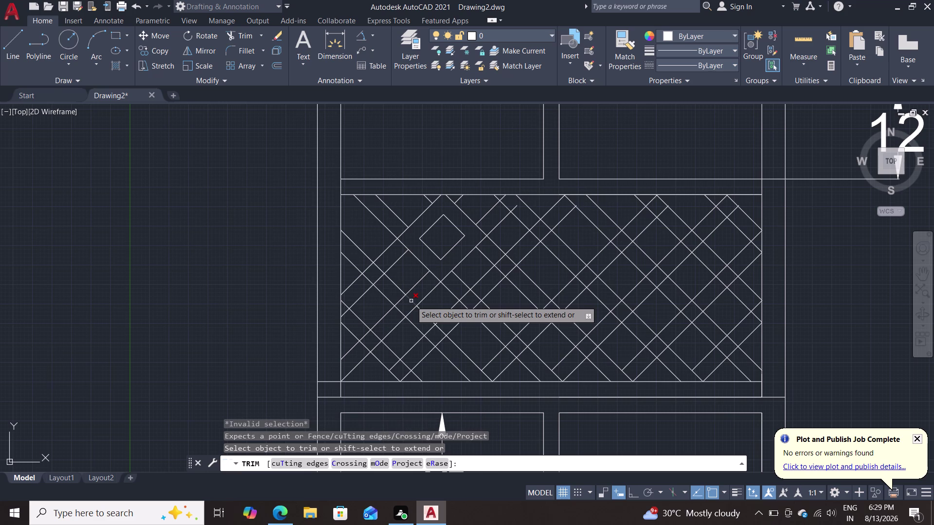
key(ctrl+z)
key(ctrl+z)
key(Escape)
key(Escape)
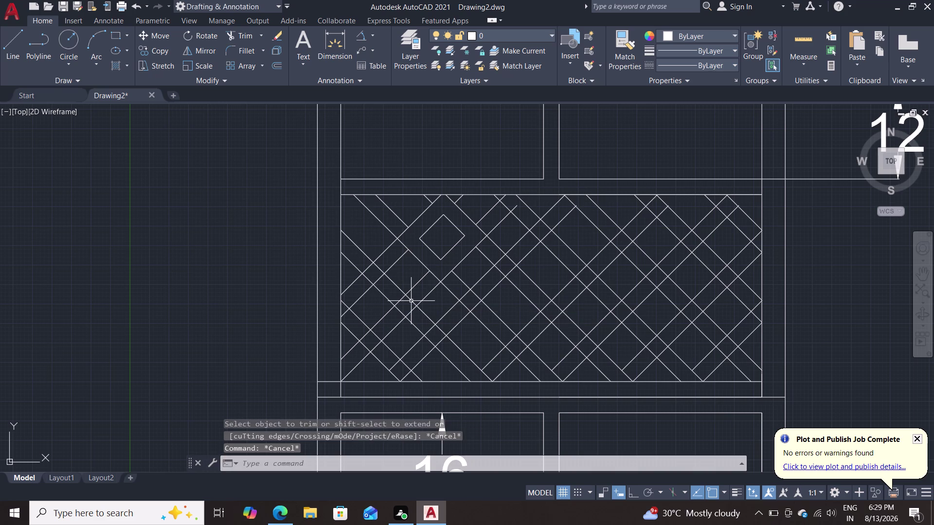
key(ctrl+z)
key(ctrl+z)
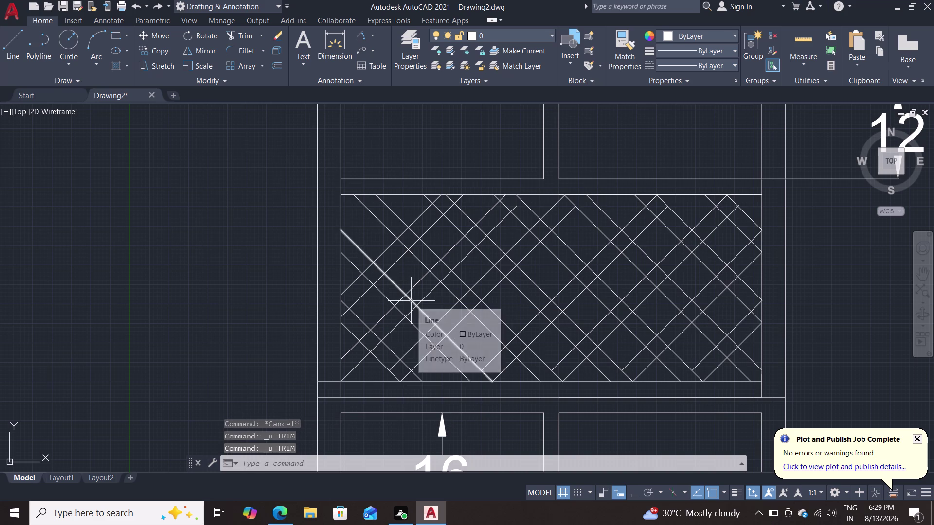
key(Escape)
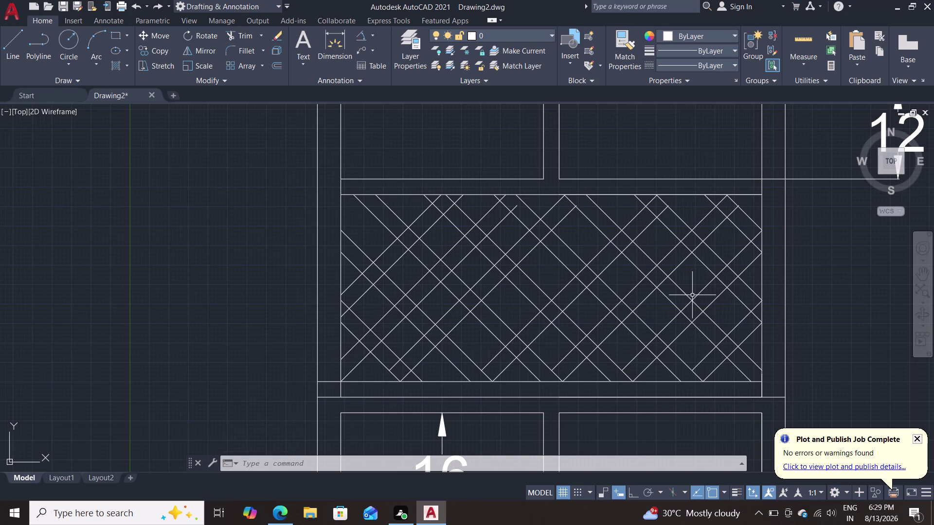
scroll(up, 3)
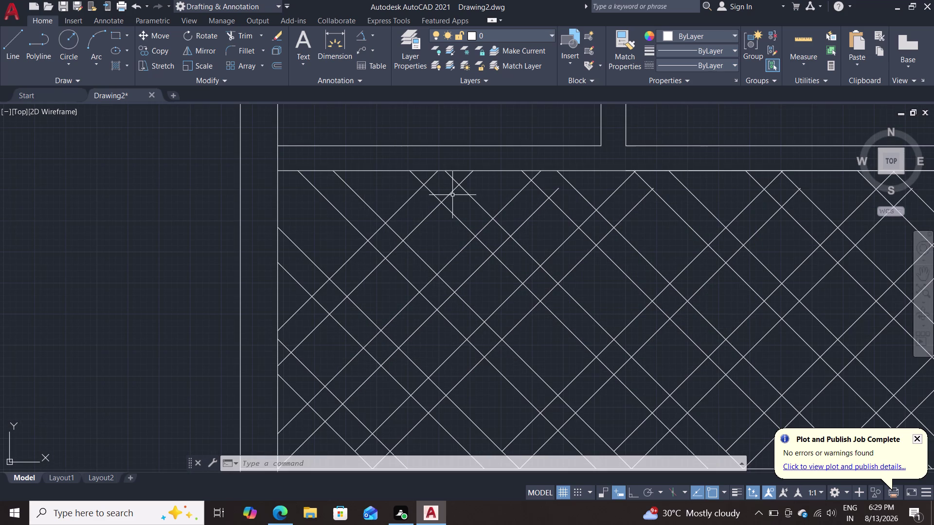
Re-trim the lattice segments at the diamond's top and left sides.
text(tr)
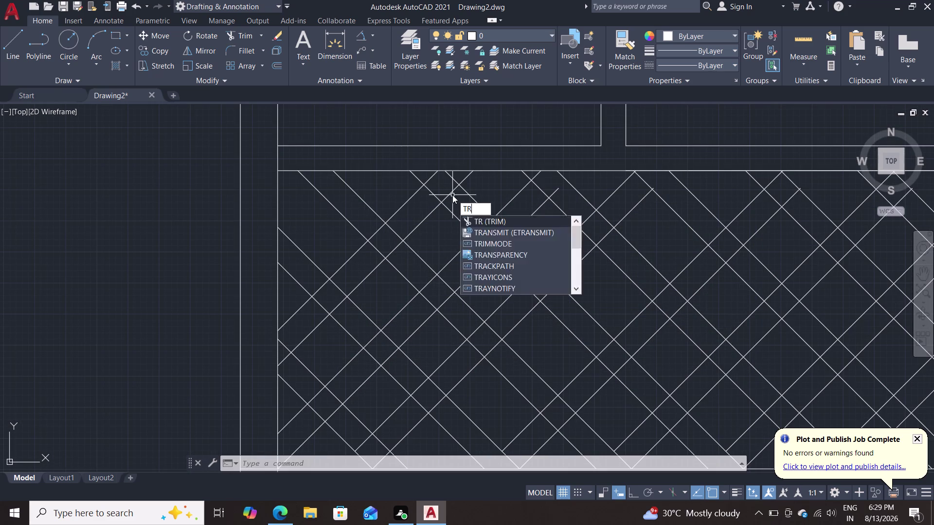
key(Return)
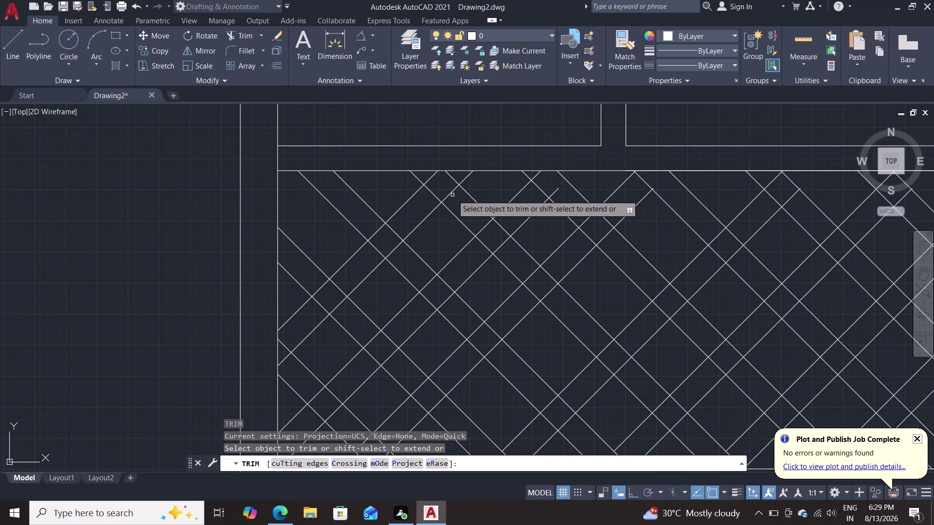
click(451, 191)
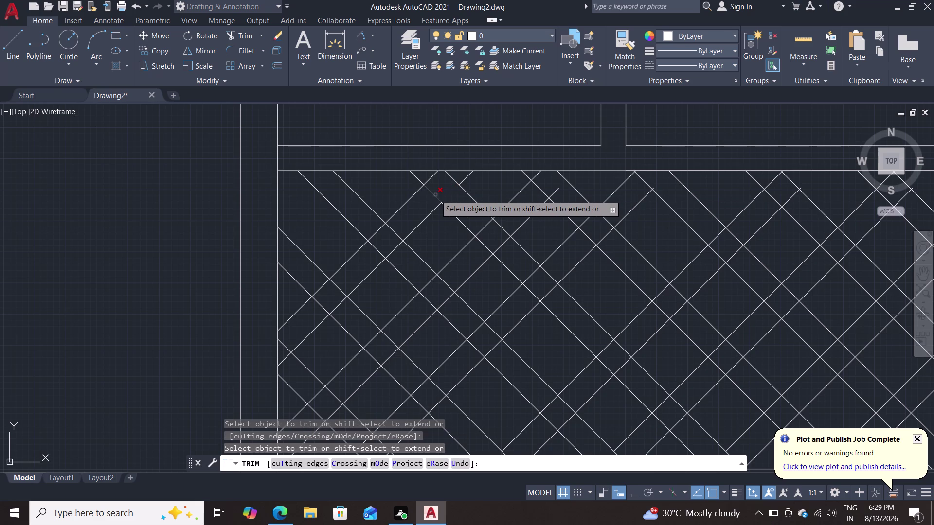
click(436, 195)
click(392, 230)
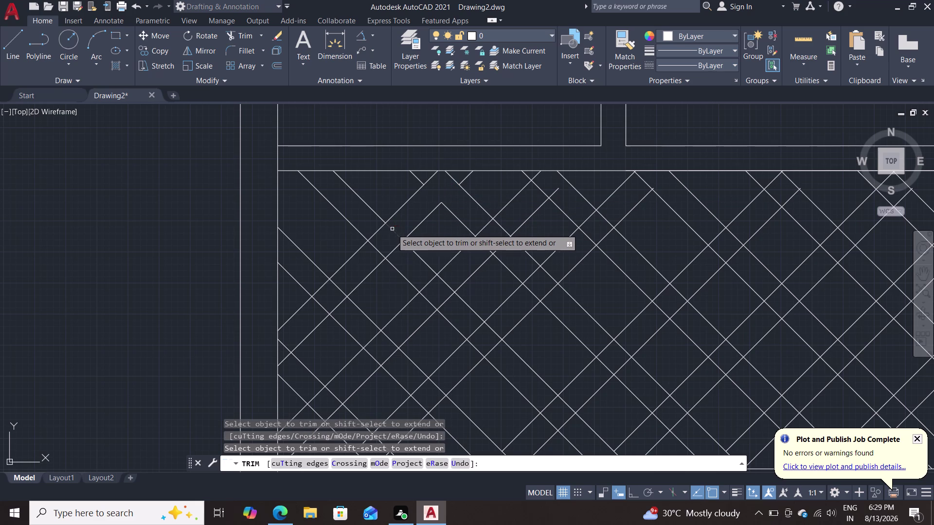
click(394, 249)
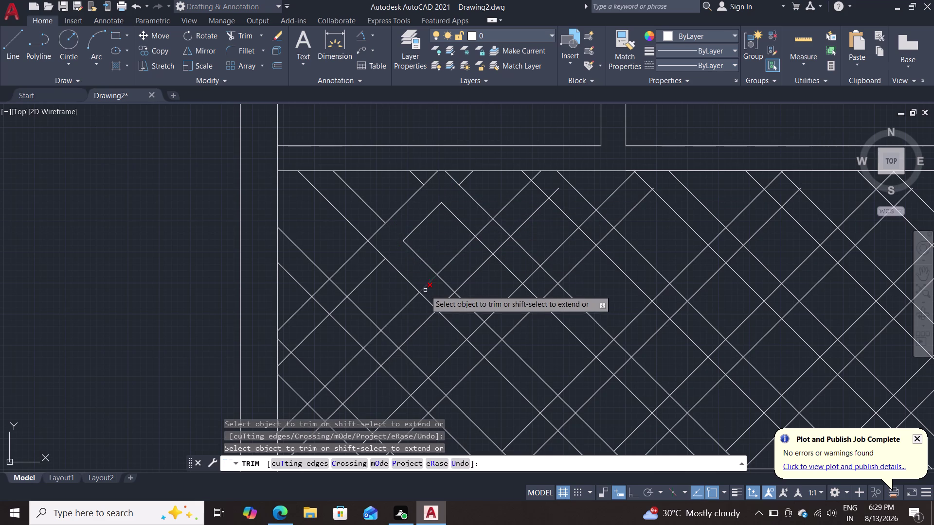
click(426, 285)
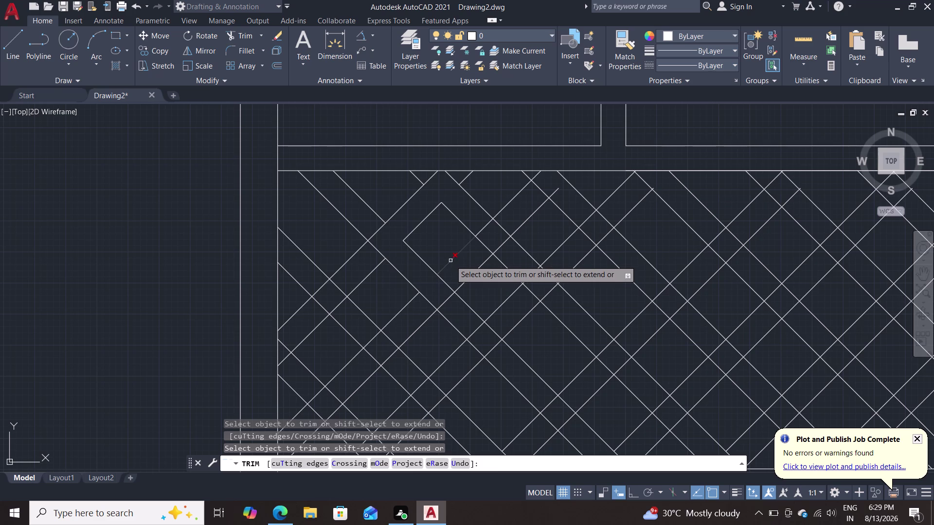
Cut the segments on the diamond's lower side, right side and bottom corner.
click(451, 260)
click(482, 228)
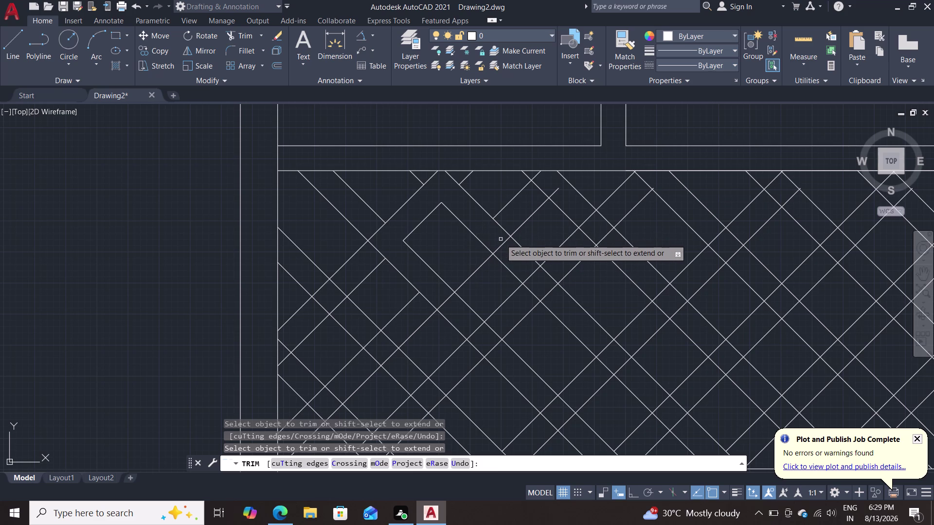
click(503, 244)
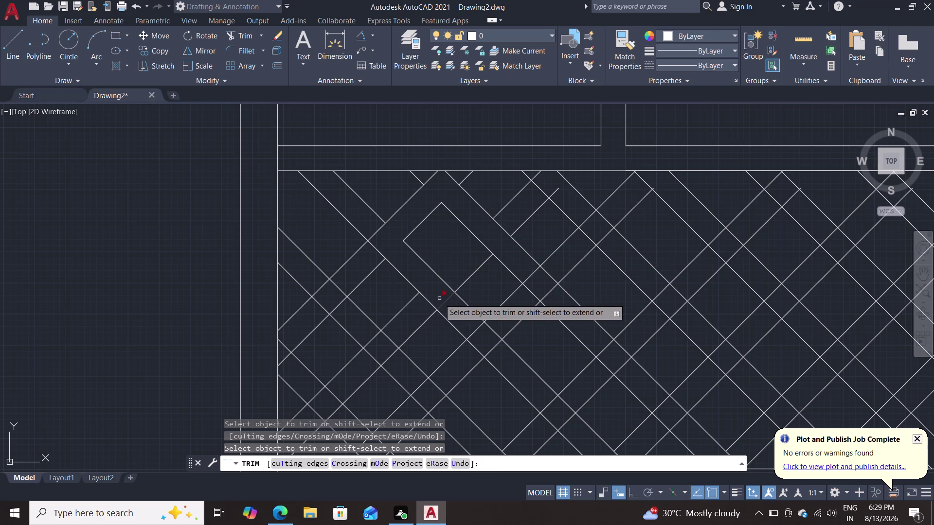
click(444, 303)
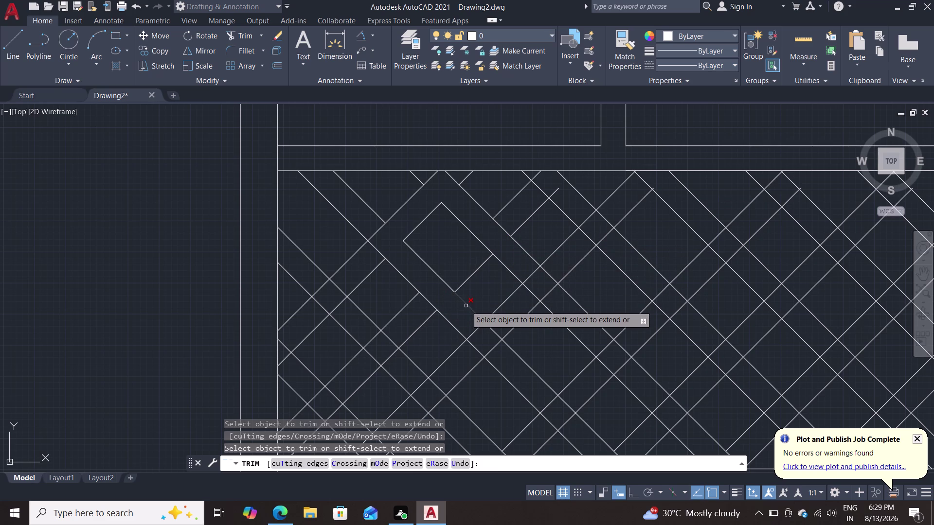
click(466, 306)
click(509, 268)
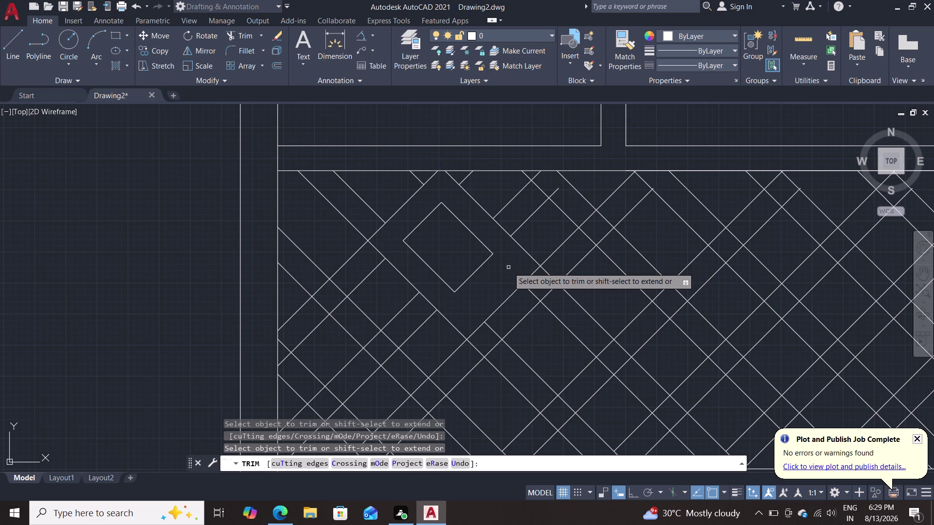
scroll(down, 3)
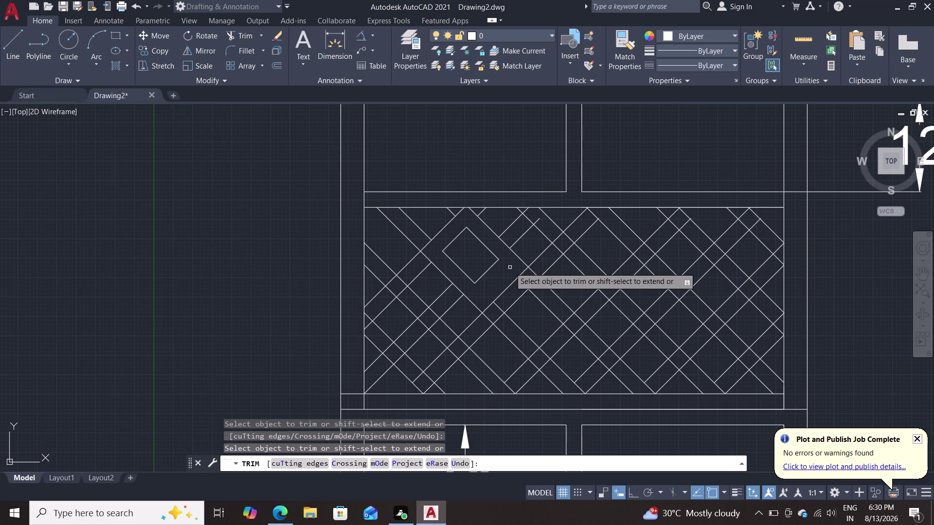
Undo the latest diamond cuts and pan out to show the whole panel.
key(ctrl+z)
key(ctrl+z)
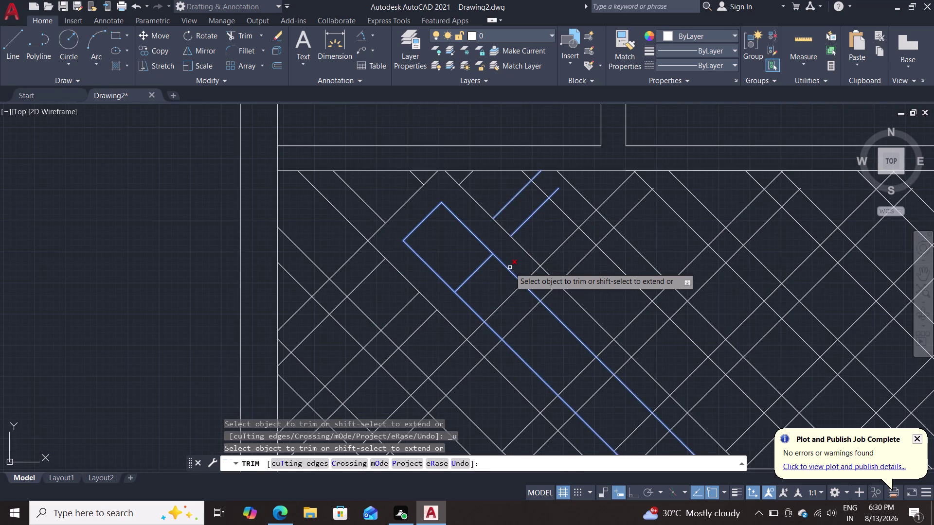
key(Escape)
key(ctrl+z)
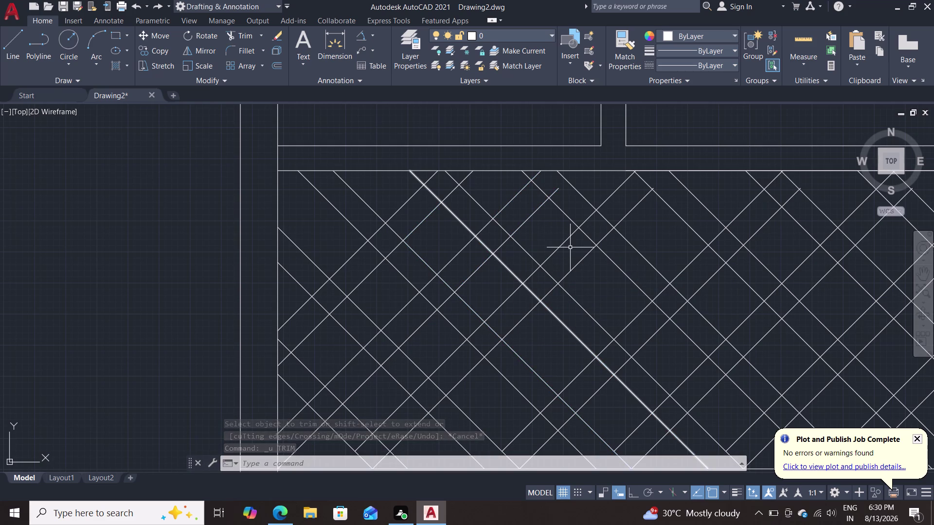
scroll(down, 3)
scroll(up, 3)
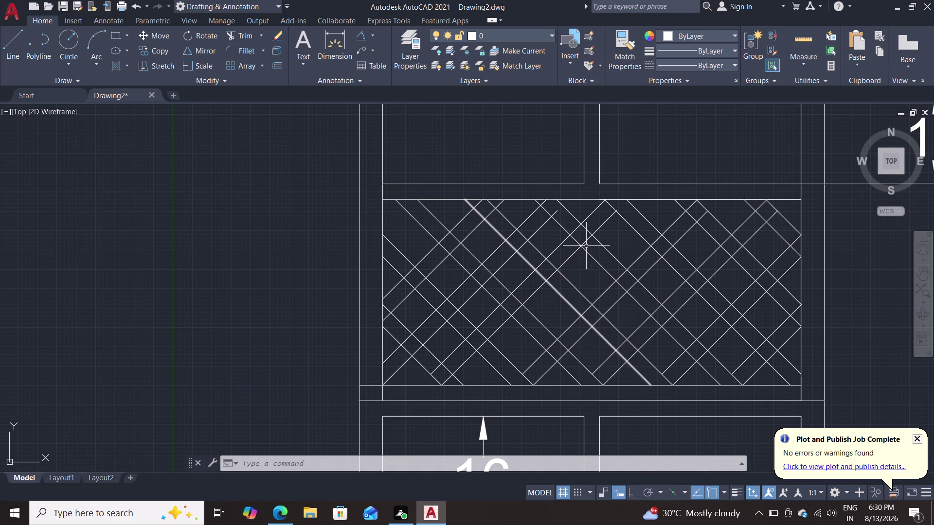
scroll(down, 3)
middle_drag(763, 265, 675, 201)
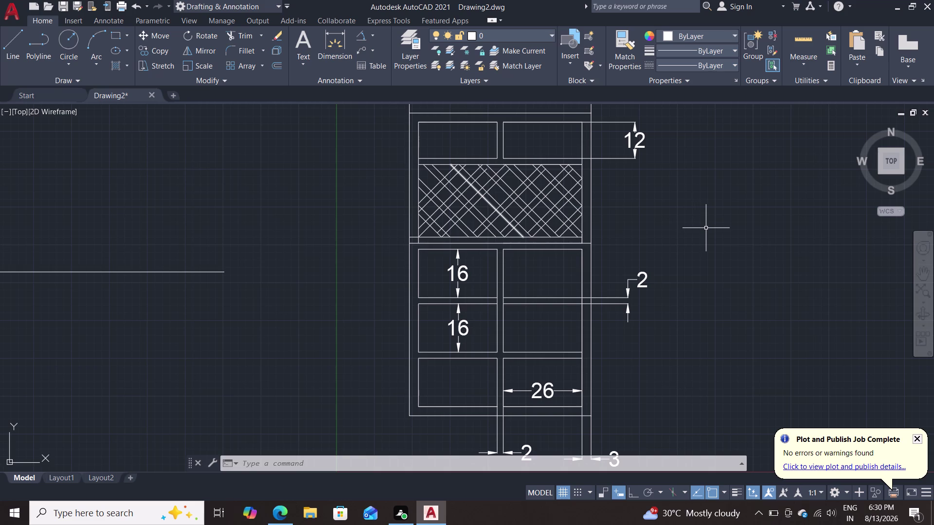
Delete the stray horizontal line left of the panel.
key(Escape)
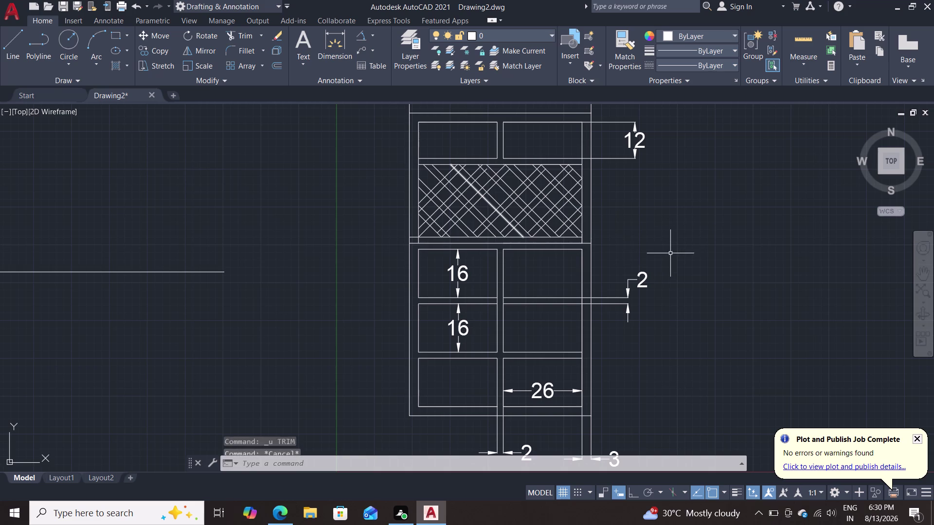
key(Escape)
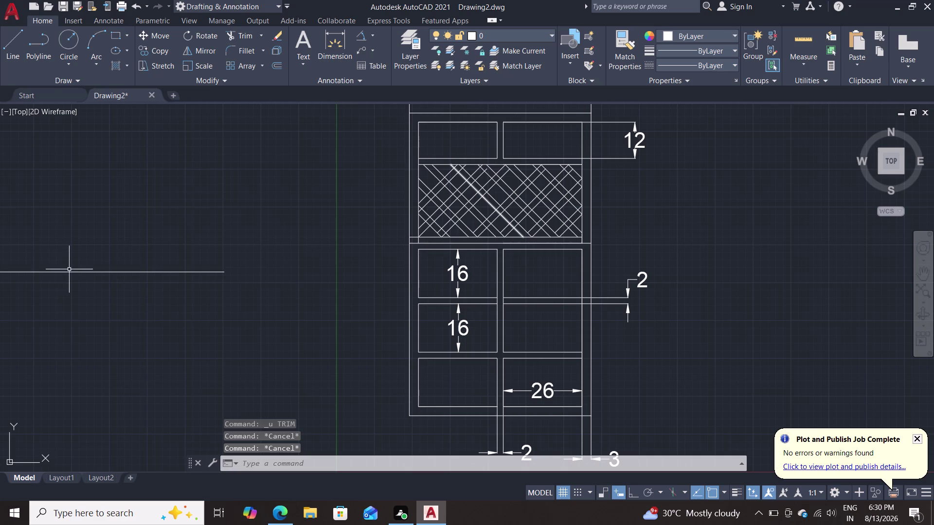
click(66, 272)
key(Delete)
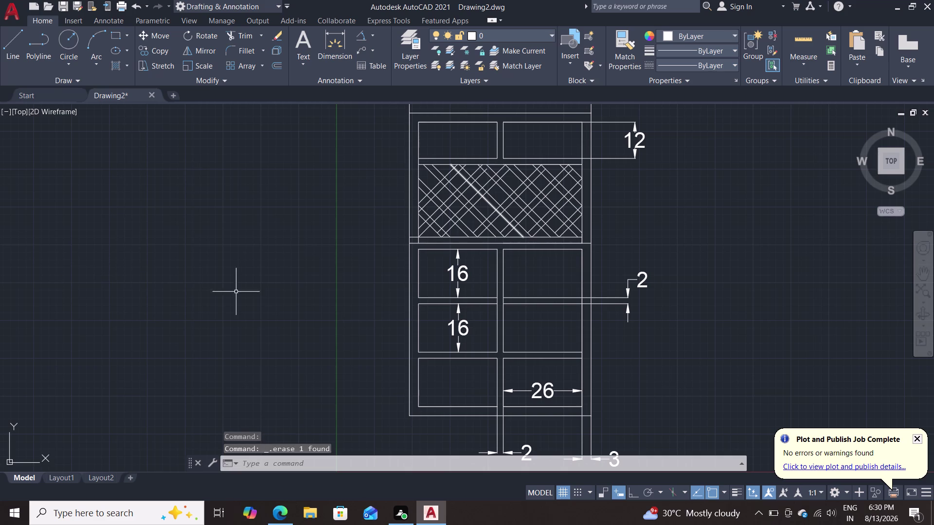
Zoom and pan to the lattice's bottom edge and the first compartment.
scroll(down, 3)
scroll(up, 3)
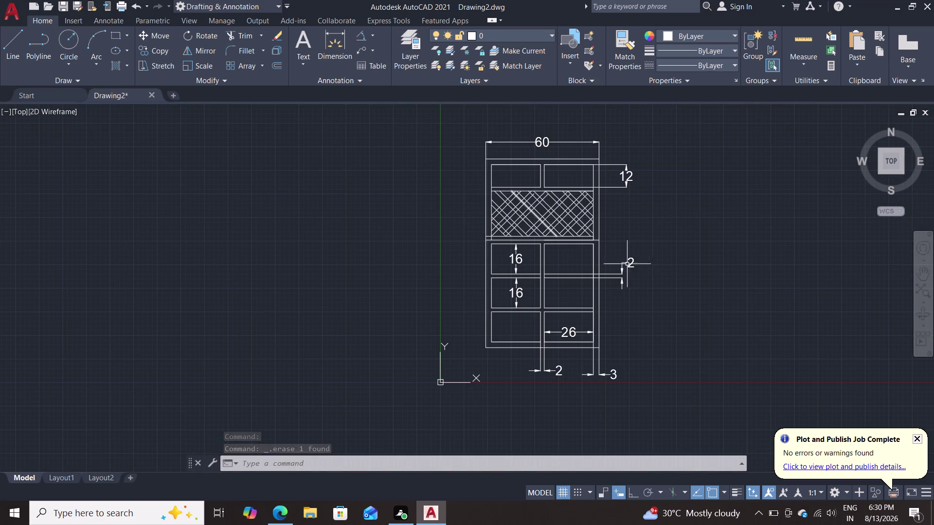
scroll(up, 3)
middle_drag(625, 231, 668, 254)
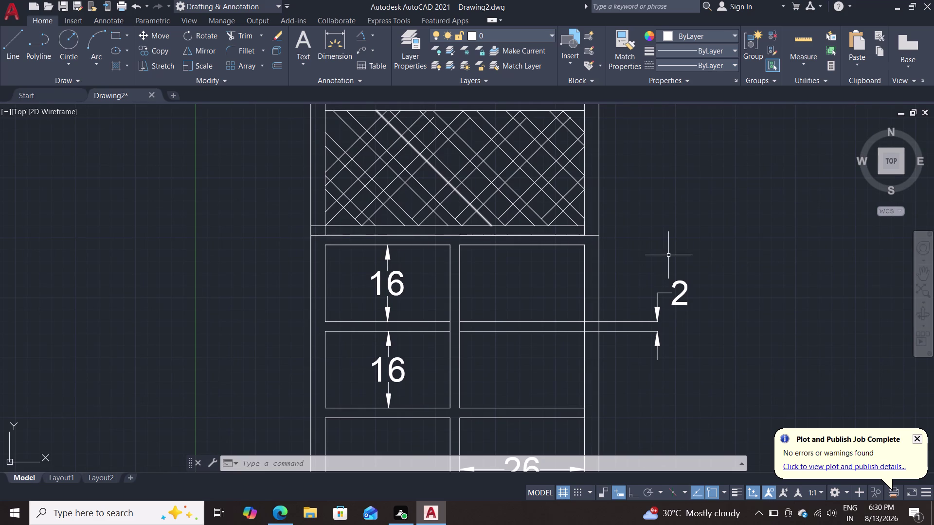
scroll(up, 3)
middle_drag(664, 229, 669, 228)
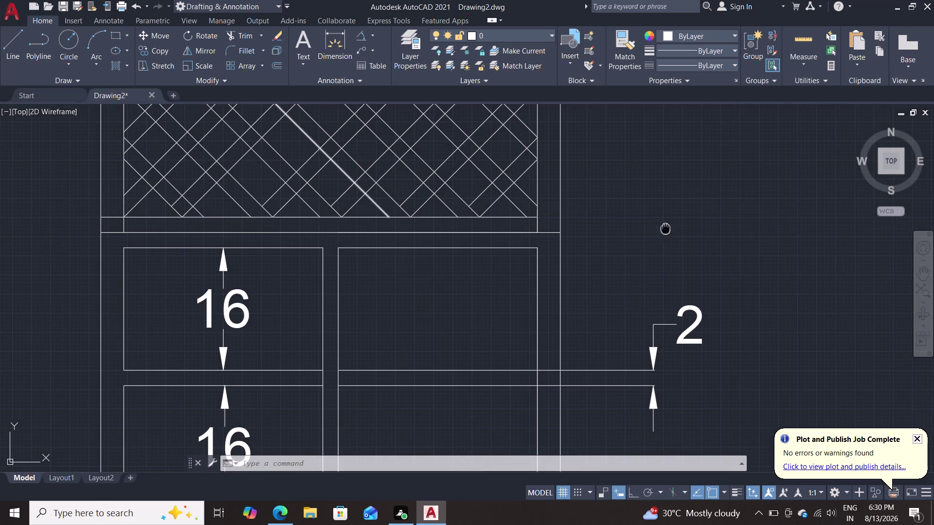
middle_drag(669, 229, 812, 283)
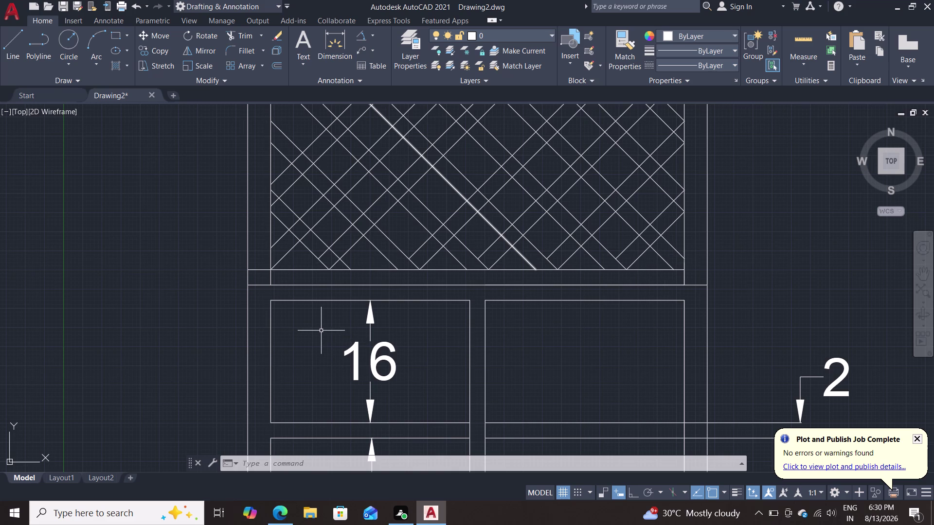
text(tr)
key(Return)
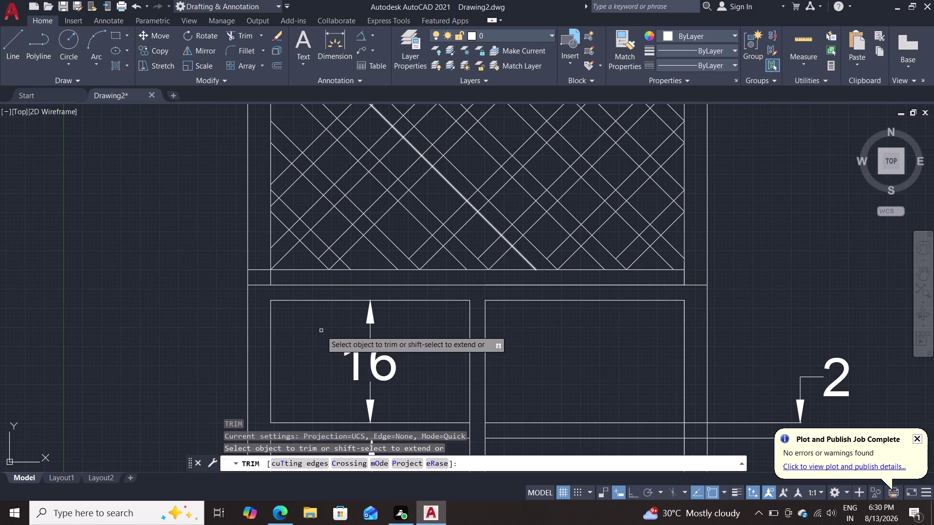
click(333, 266)
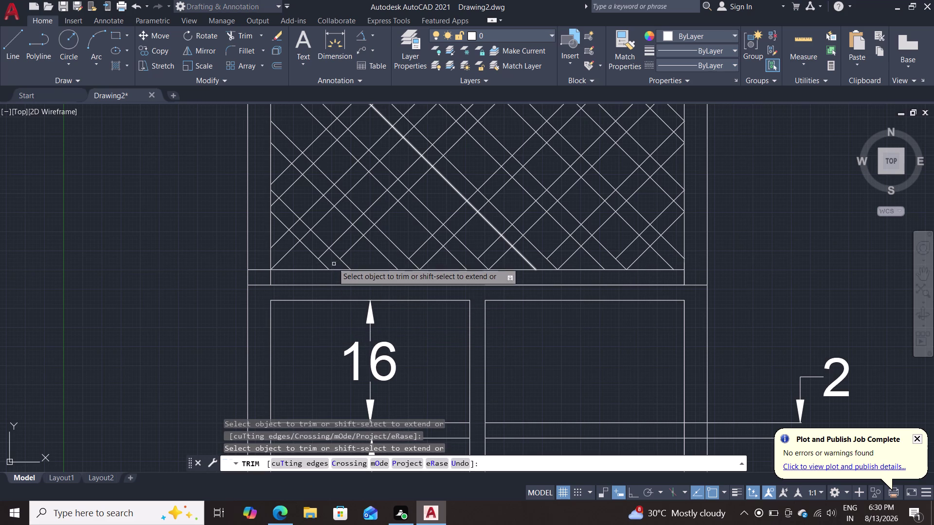
click(326, 253)
click(308, 235)
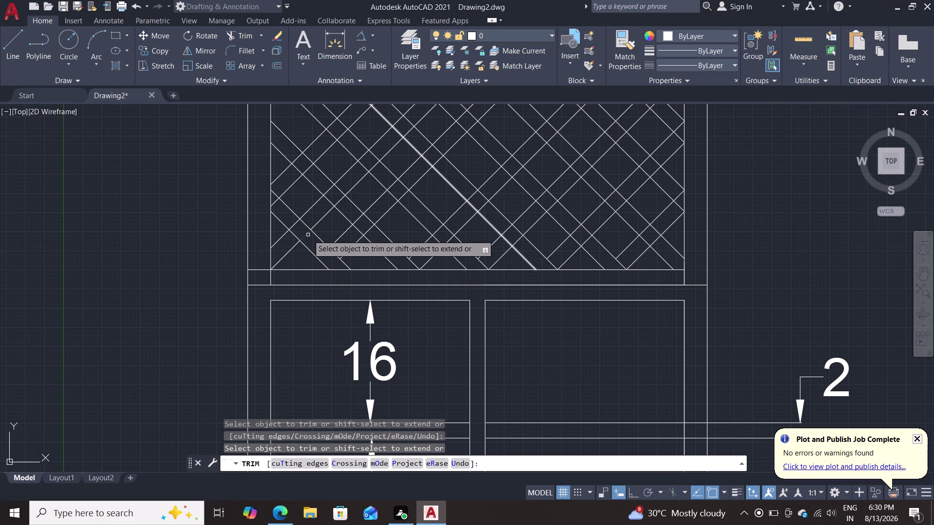
click(296, 236)
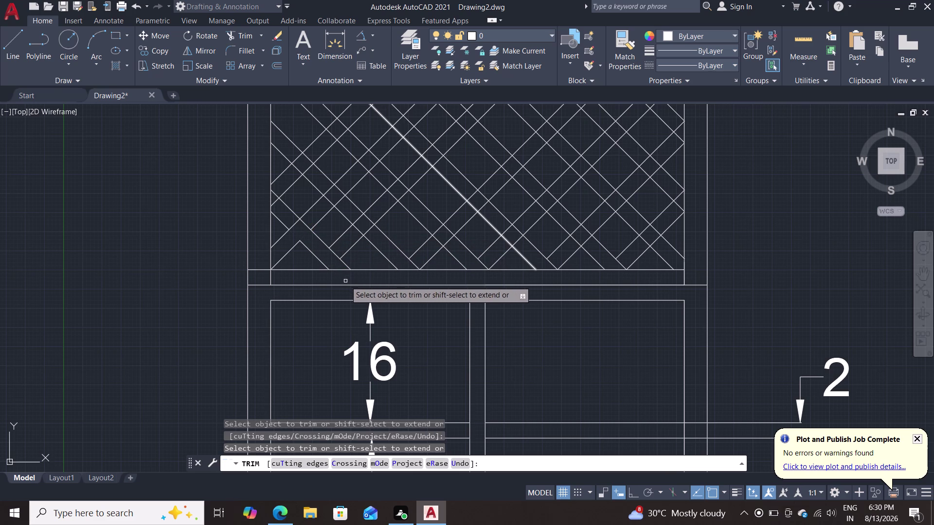
click(339, 270)
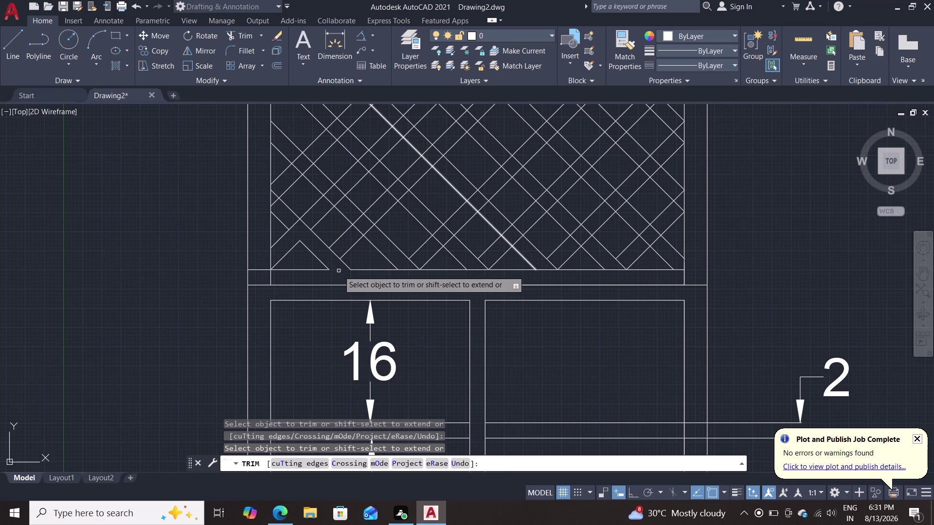
click(263, 270)
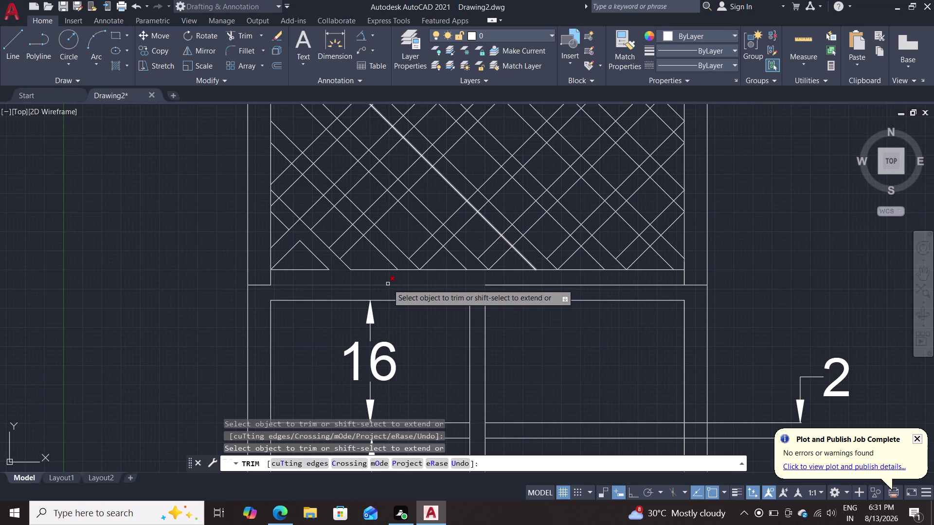
key(ctrl+z)
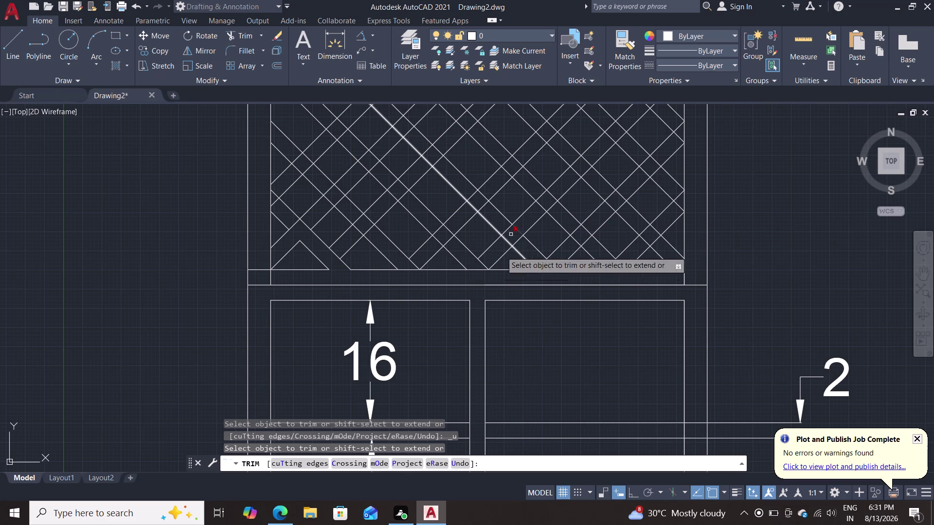
key(ctrl+z)
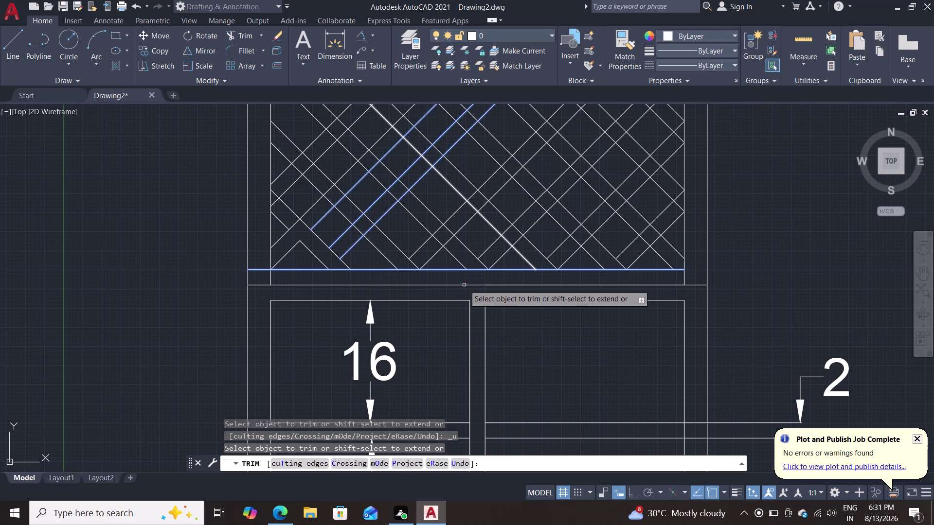
key(ctrl+z)
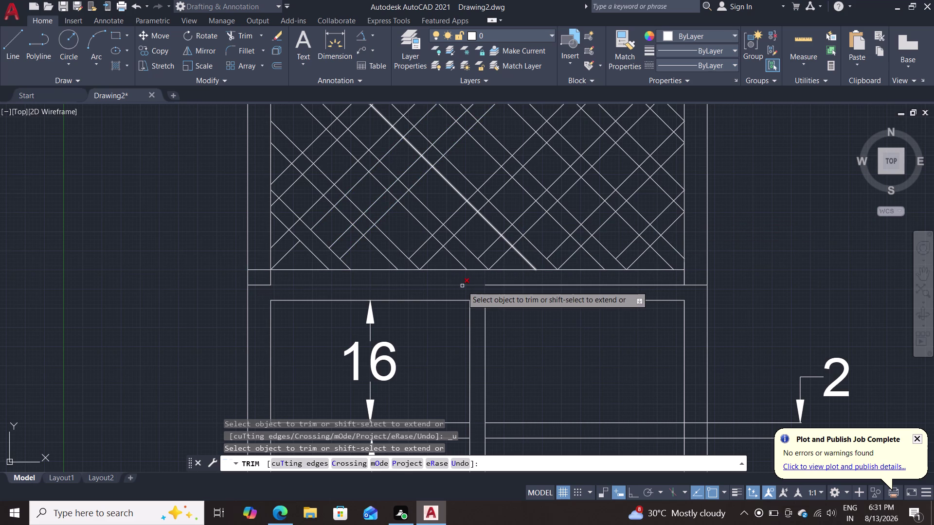
key(Escape)
key(Escape)
key(ctrl+z)
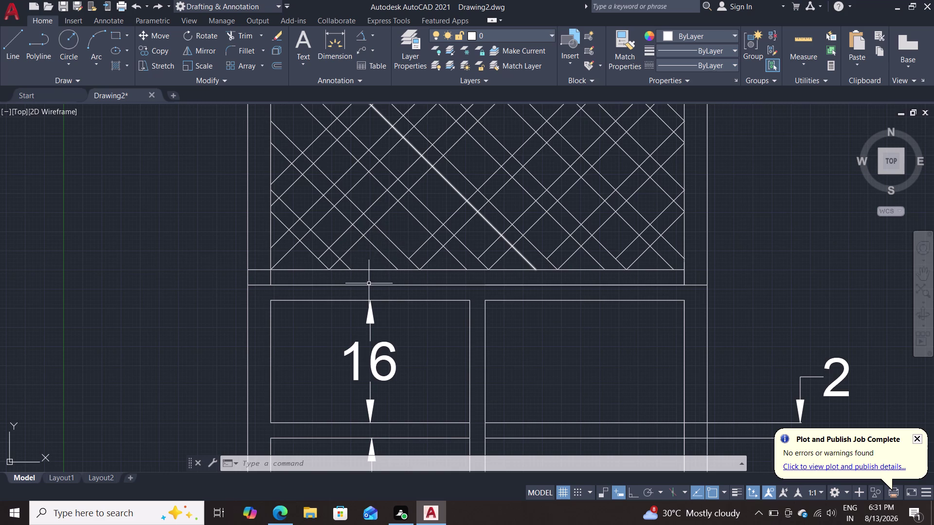
Trim the lattice pieces at the bottom-left corner to form the first small triangle.
click(248, 32)
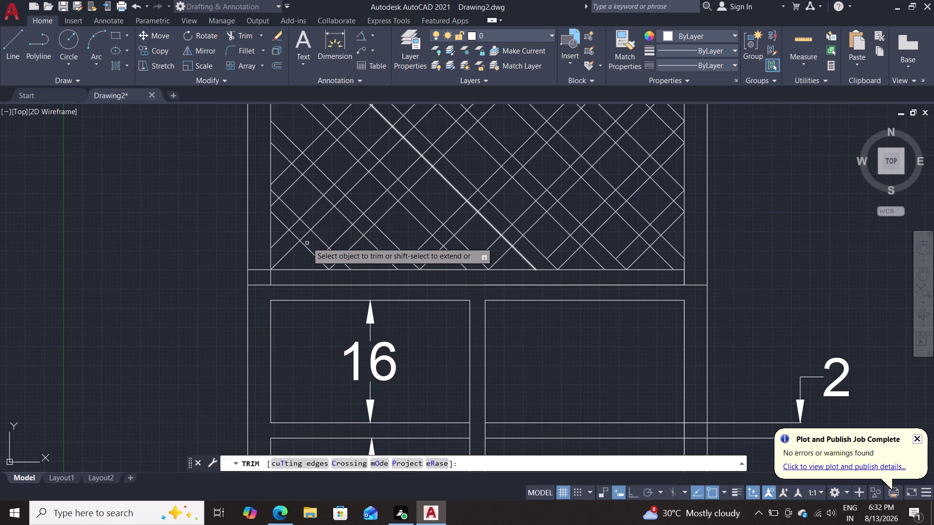
click(304, 239)
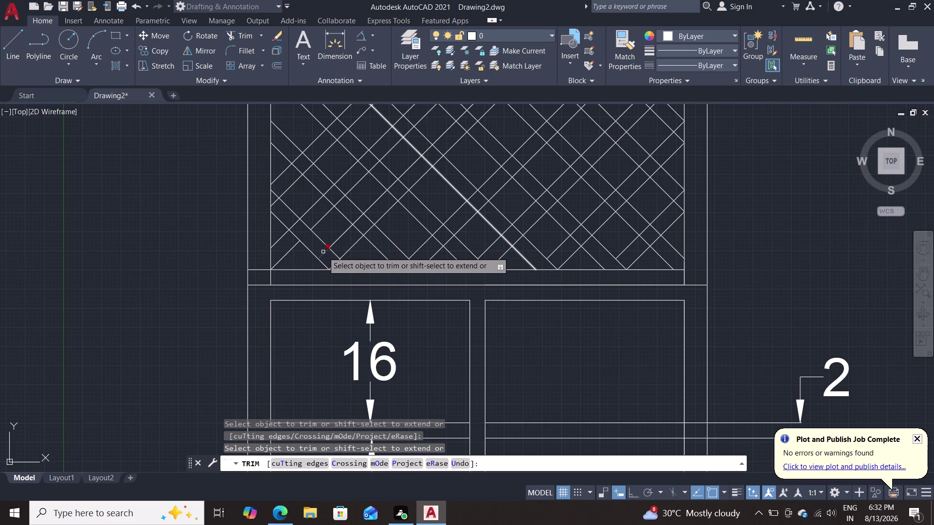
click(323, 253)
click(336, 264)
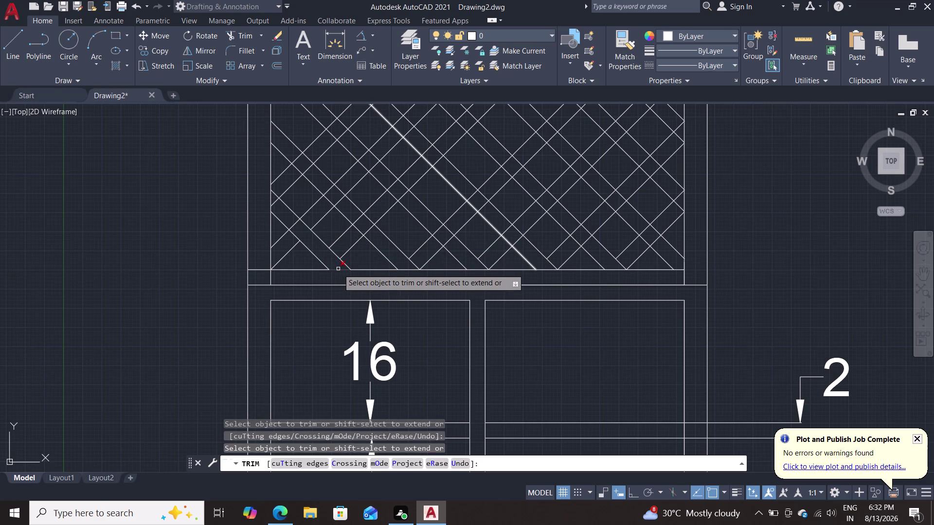
click(339, 270)
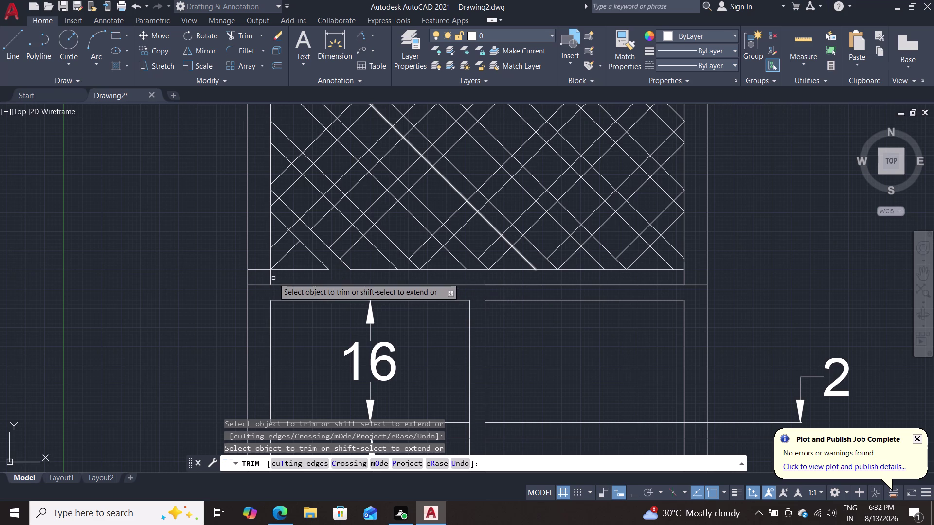
click(271, 277)
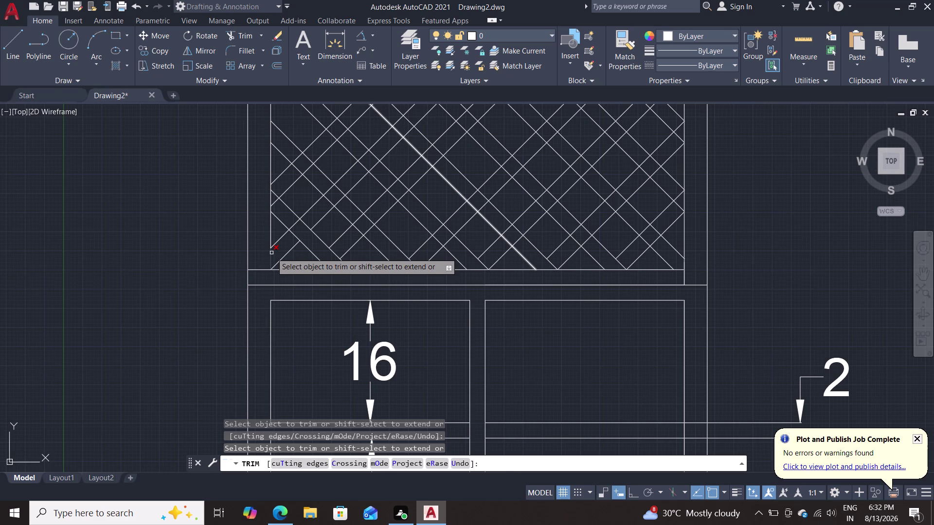
click(271, 253)
click(293, 234)
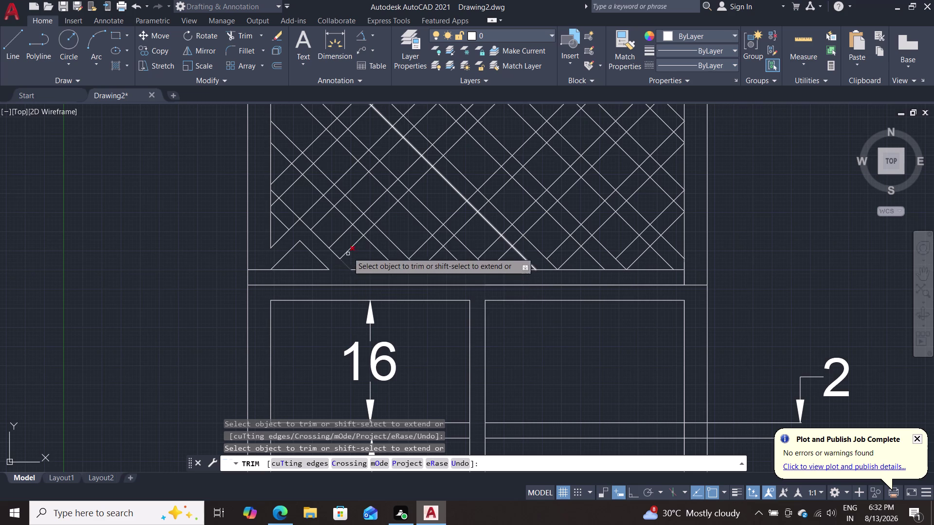
Trim the lattice lines around the second and third bottom triangles.
click(359, 229)
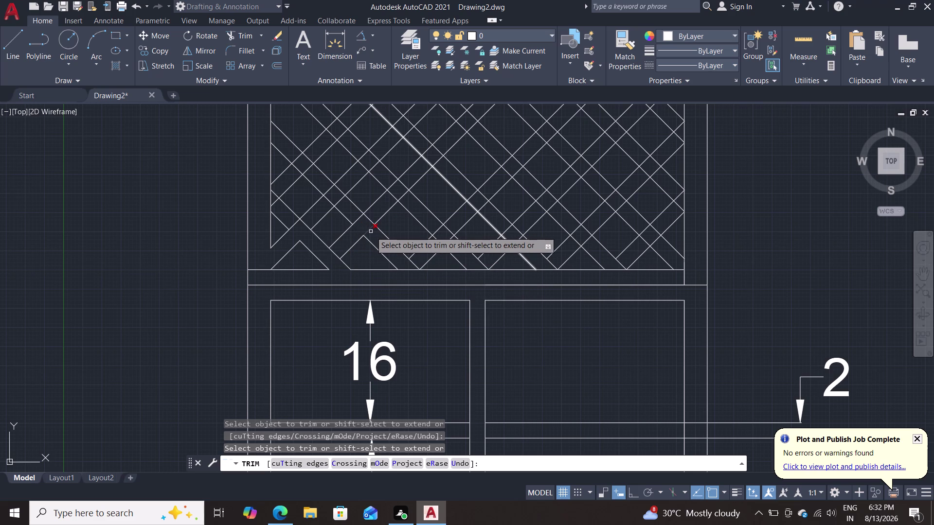
click(369, 230)
click(337, 253)
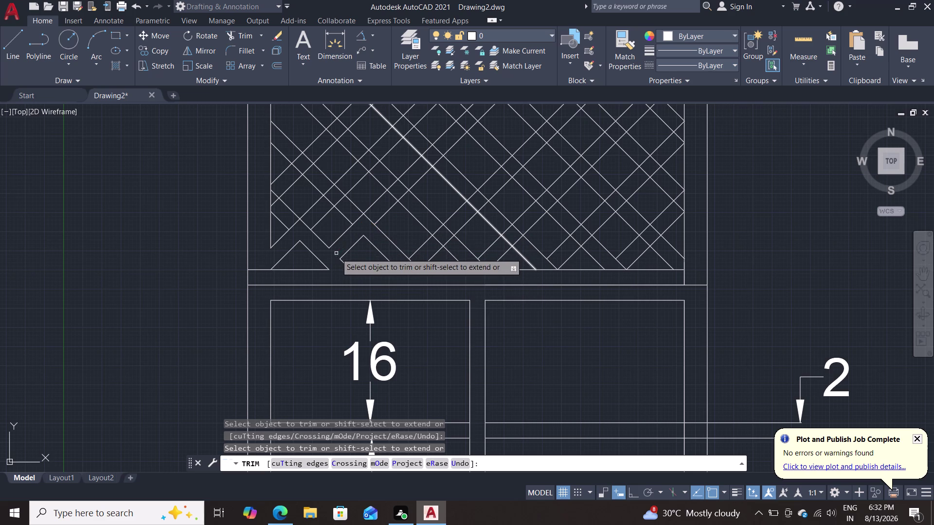
click(404, 272)
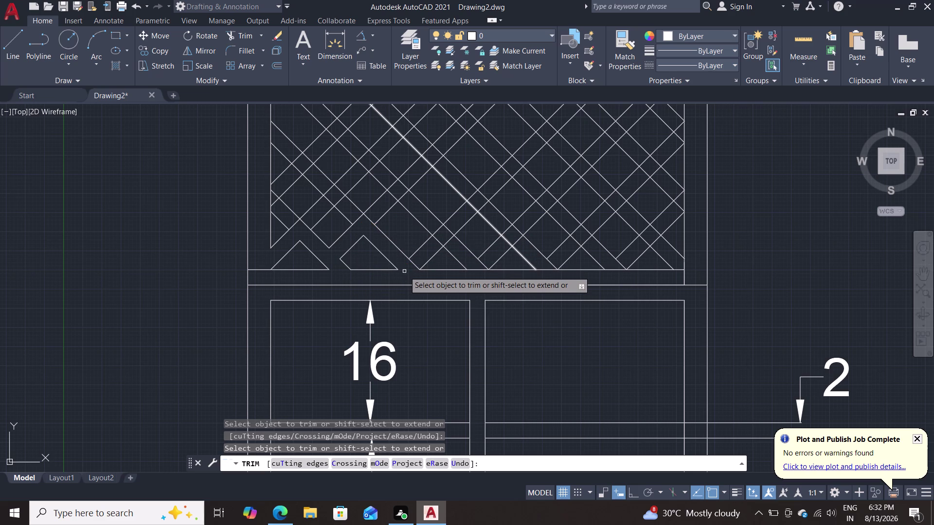
click(436, 241)
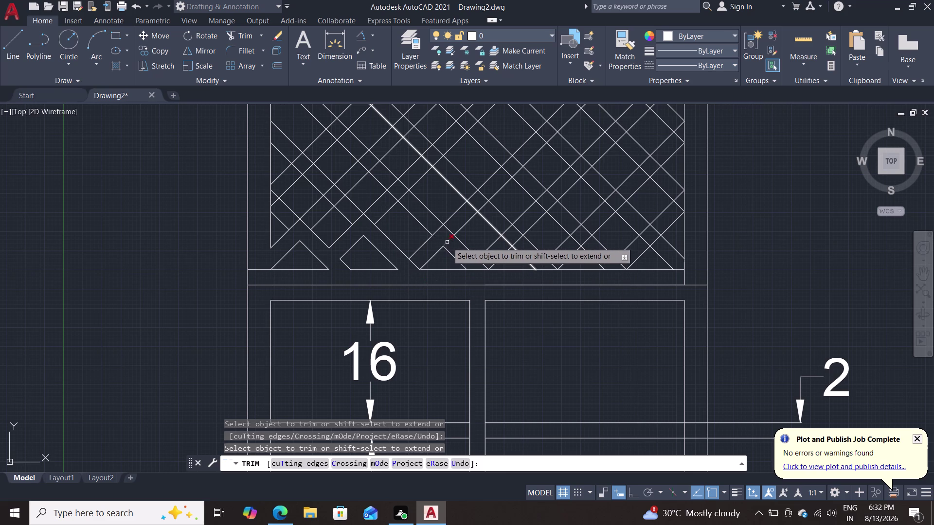
click(447, 242)
click(475, 269)
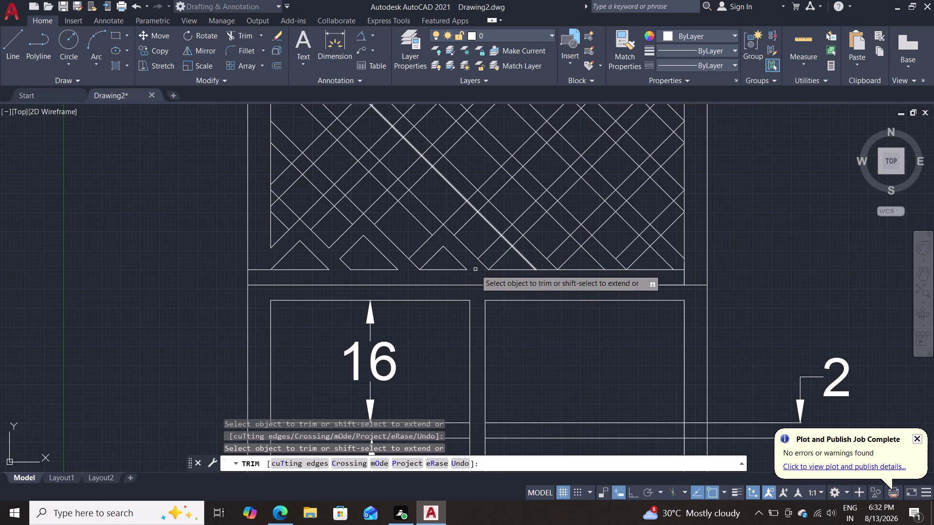
Trim the lattice lines to shape the fourth, fifth and sixth bottom triangles.
click(415, 266)
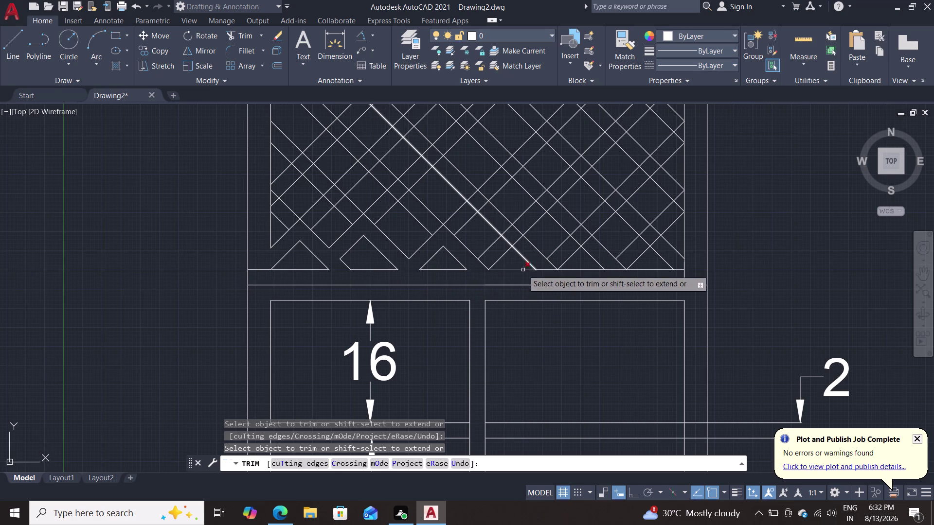
click(518, 241)
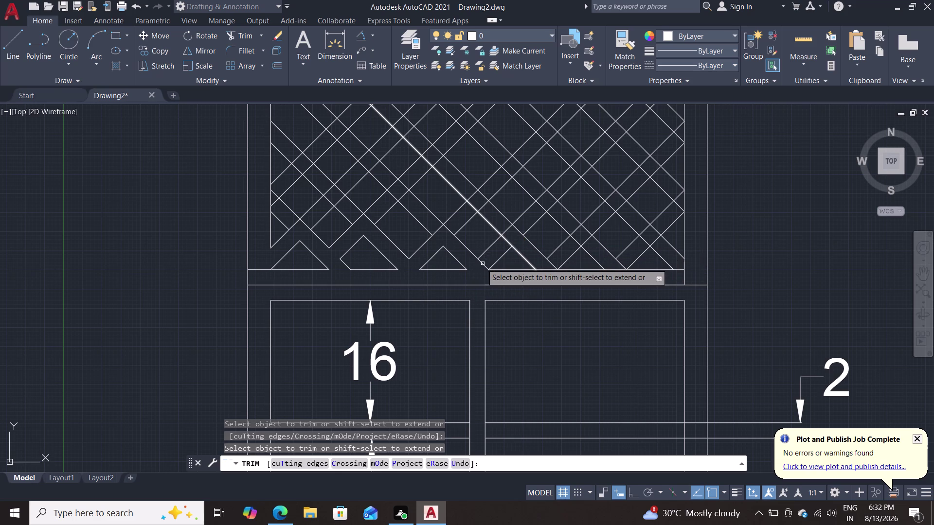
click(481, 264)
click(505, 239)
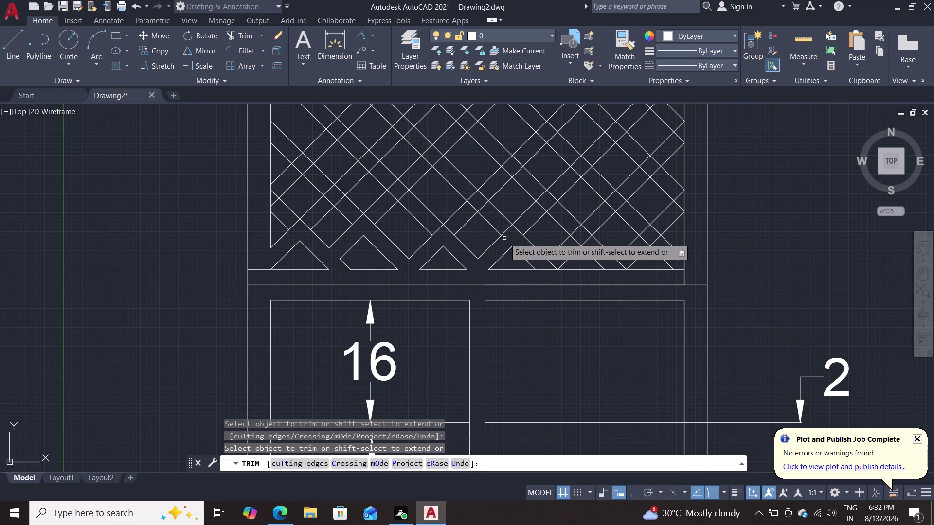
click(547, 269)
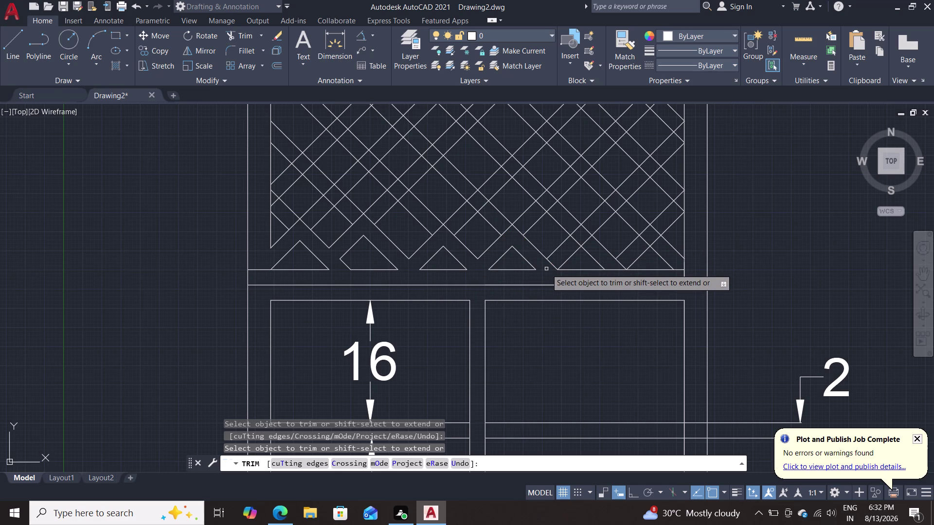
click(550, 264)
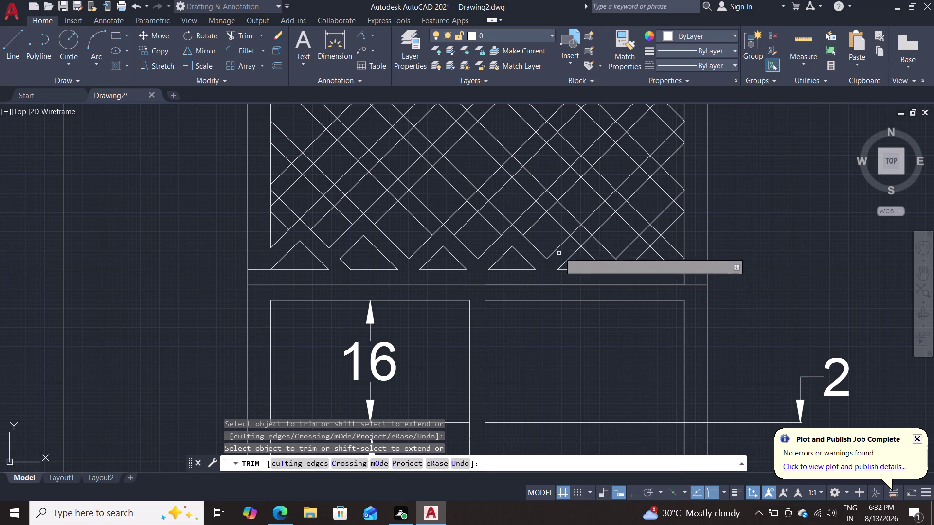
click(577, 241)
click(586, 242)
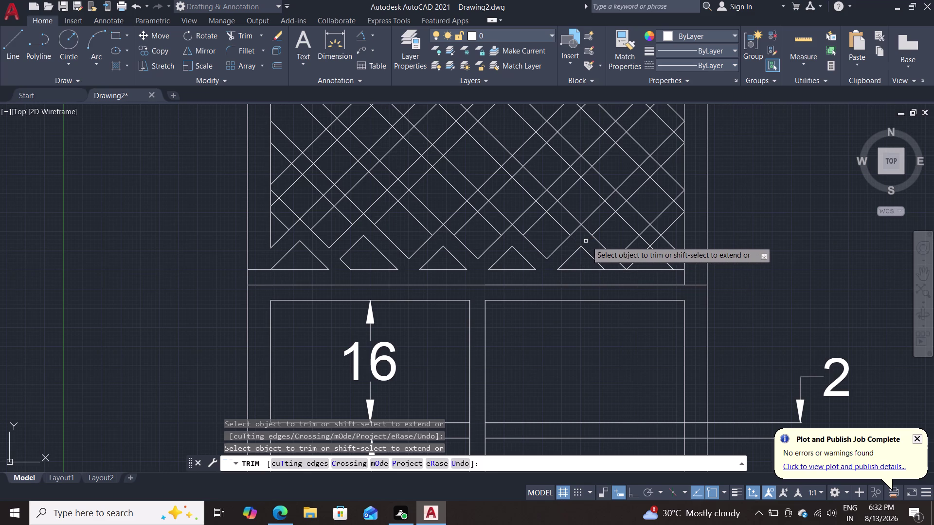
Remove the leftover diagonal pieces beside the right-hand bottom triangles.
double_click(613, 269)
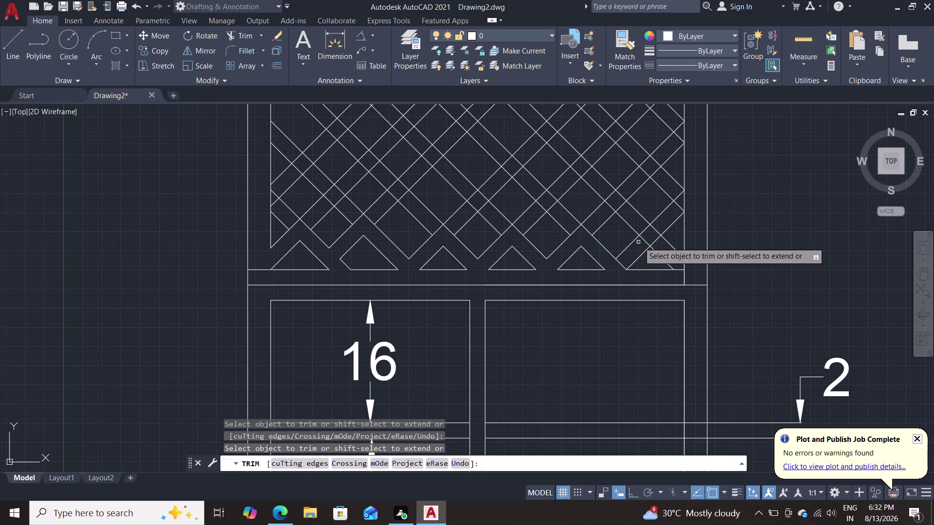
click(644, 241)
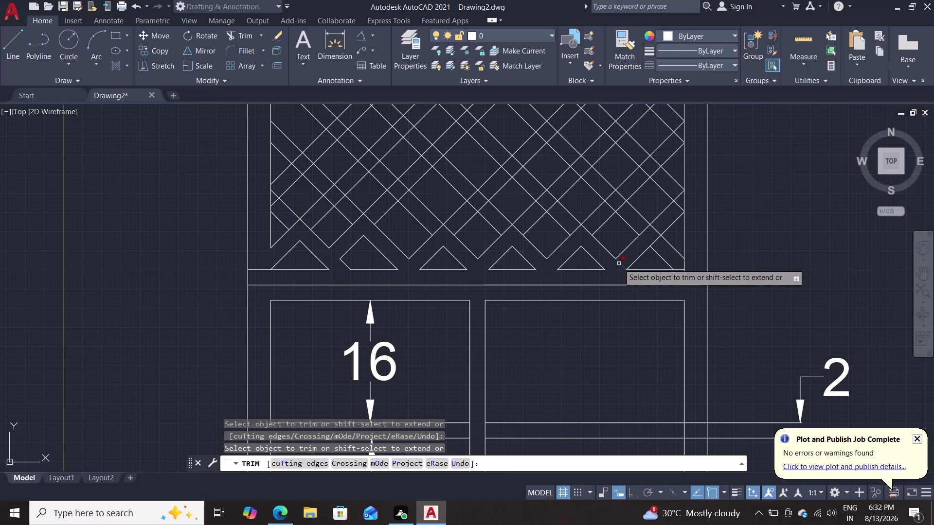
click(619, 263)
double_click(655, 242)
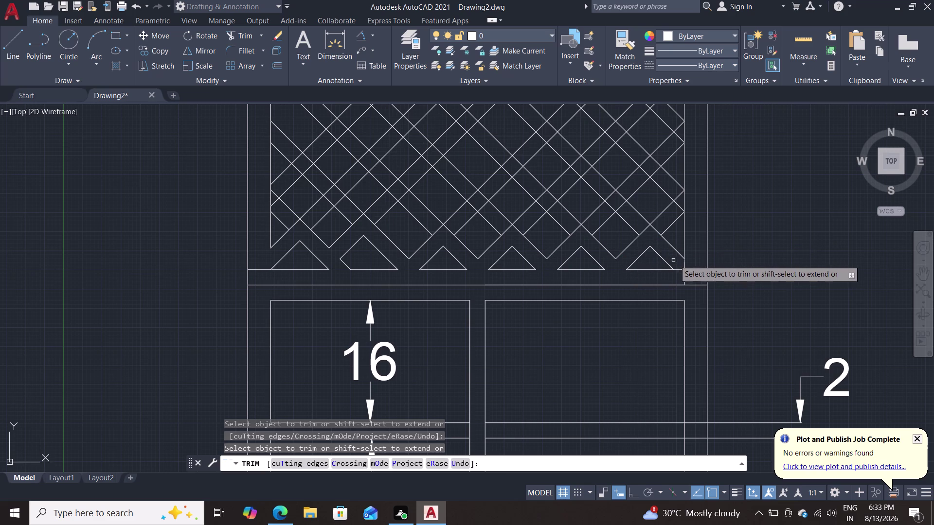
double_click(679, 269)
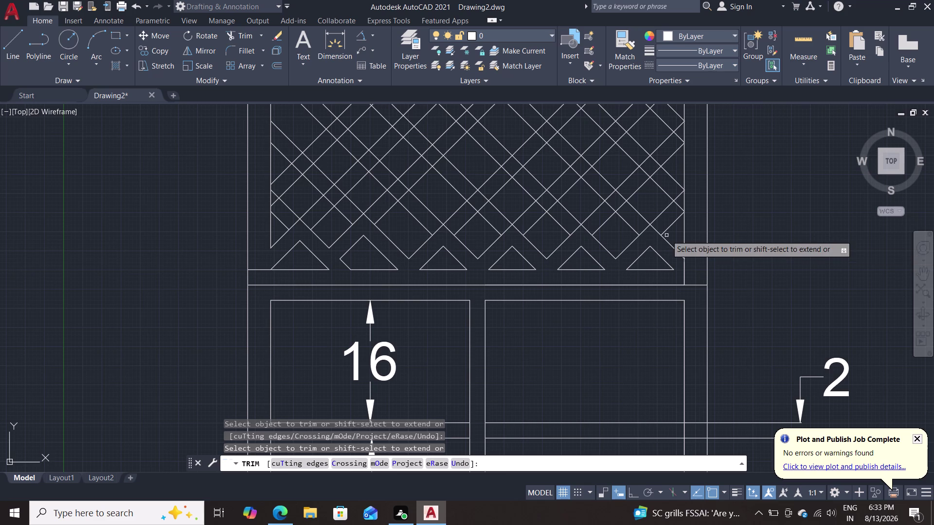
scroll(down, 3)
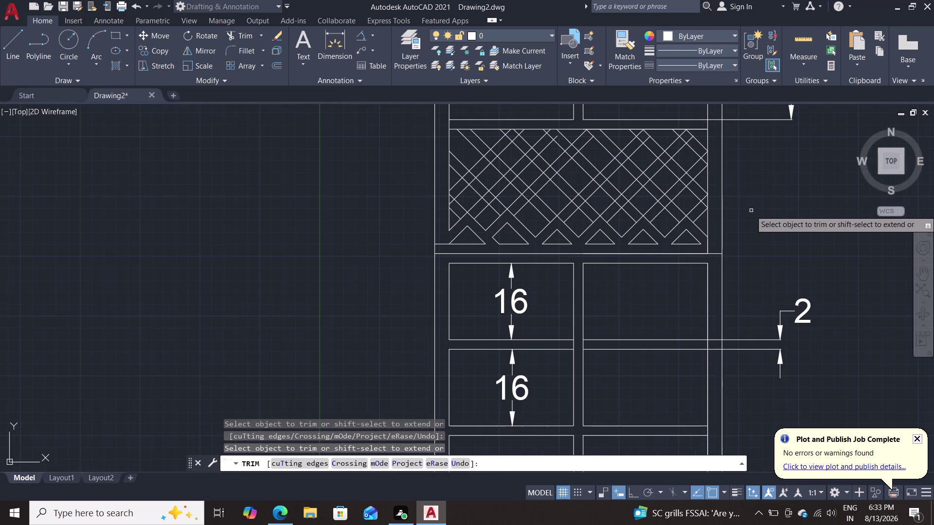
Trim the crossing diagonals on the right side to open the first diamonds.
scroll(up, 3)
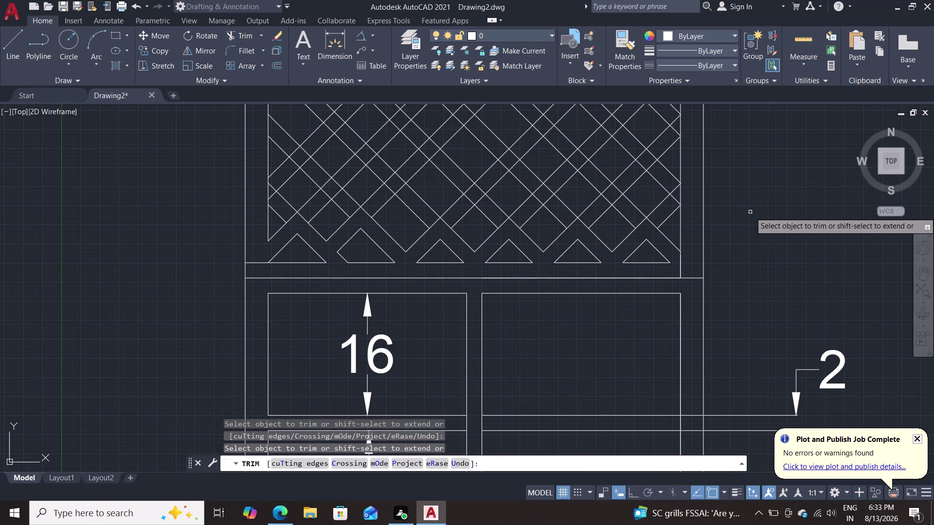
click(571, 225)
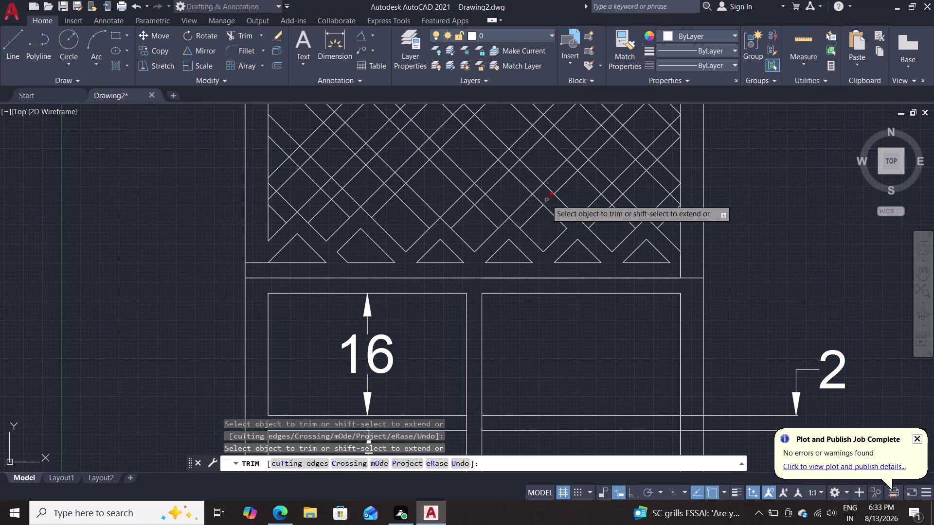
click(547, 200)
click(539, 199)
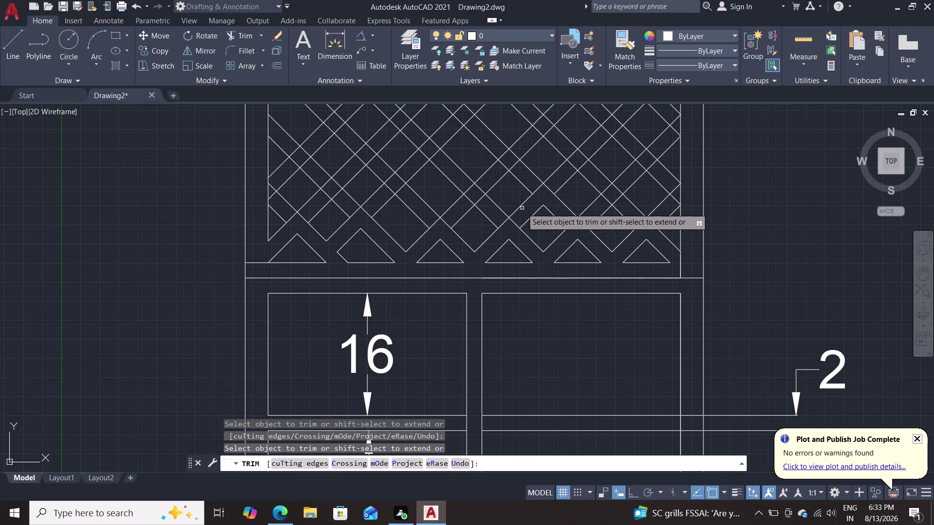
click(515, 224)
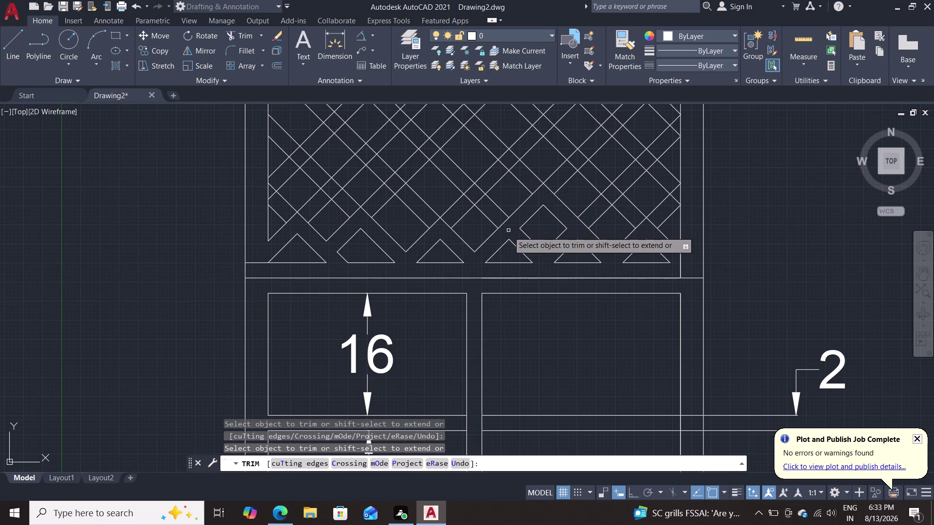
double_click(639, 220)
double_click(645, 223)
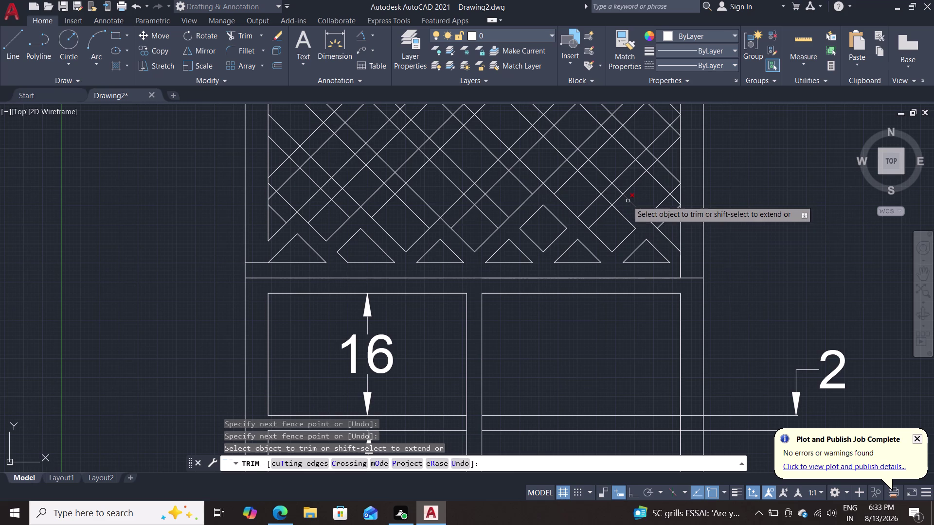
double_click(615, 203)
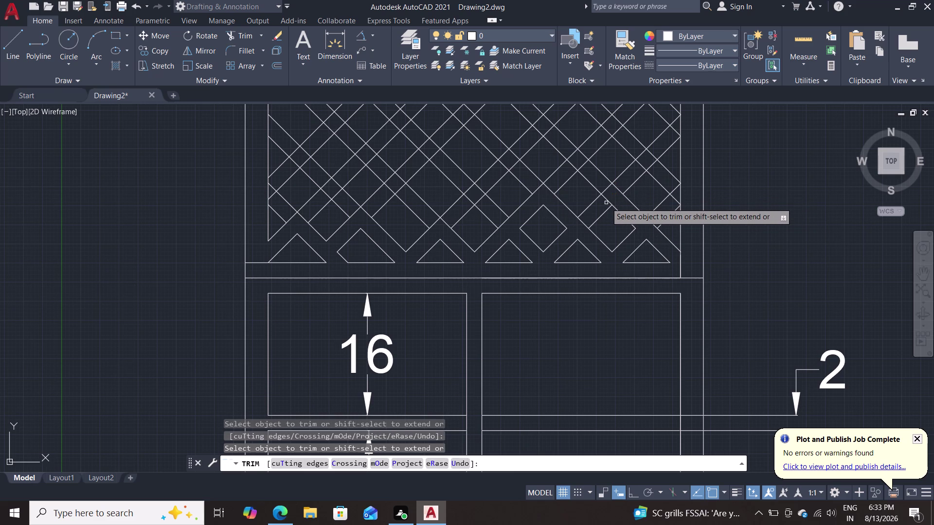
click(609, 203)
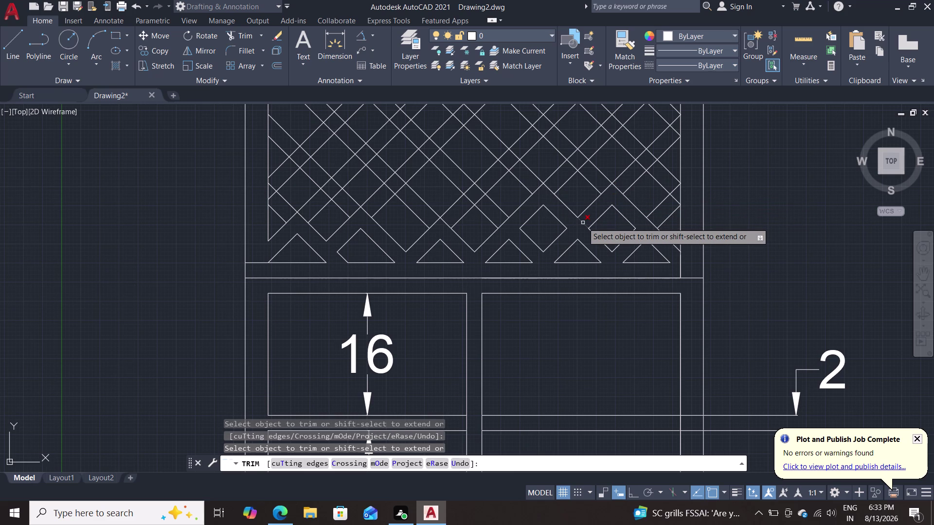
Trim the segments between the central triangles to open more diamonds.
click(583, 223)
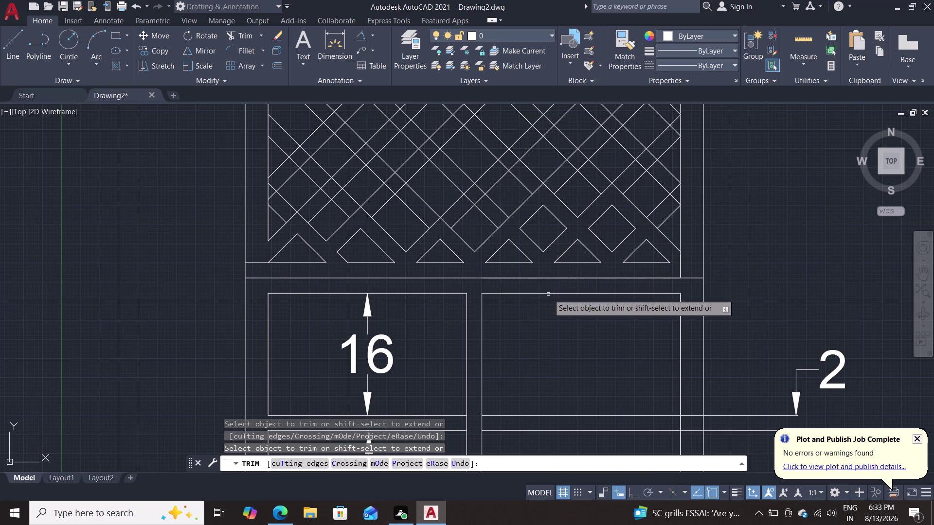
click(503, 225)
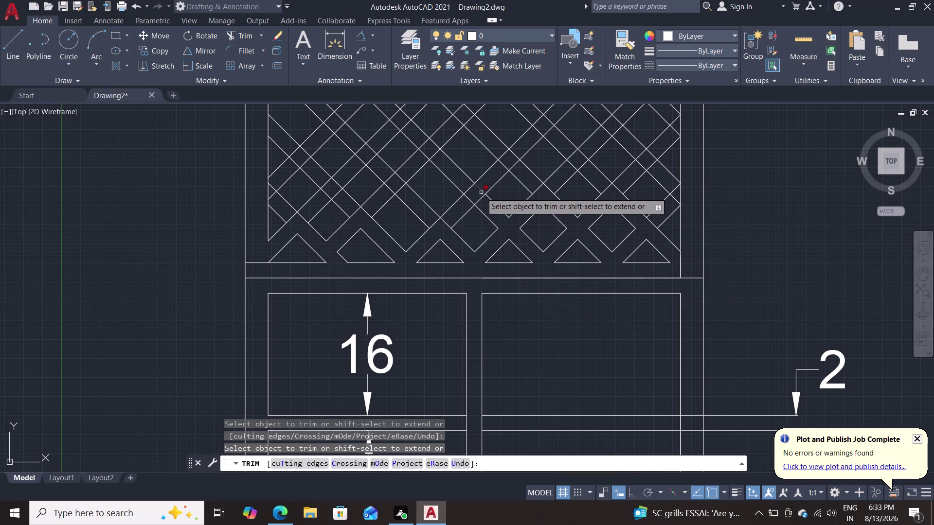
double_click(482, 200)
double_click(472, 203)
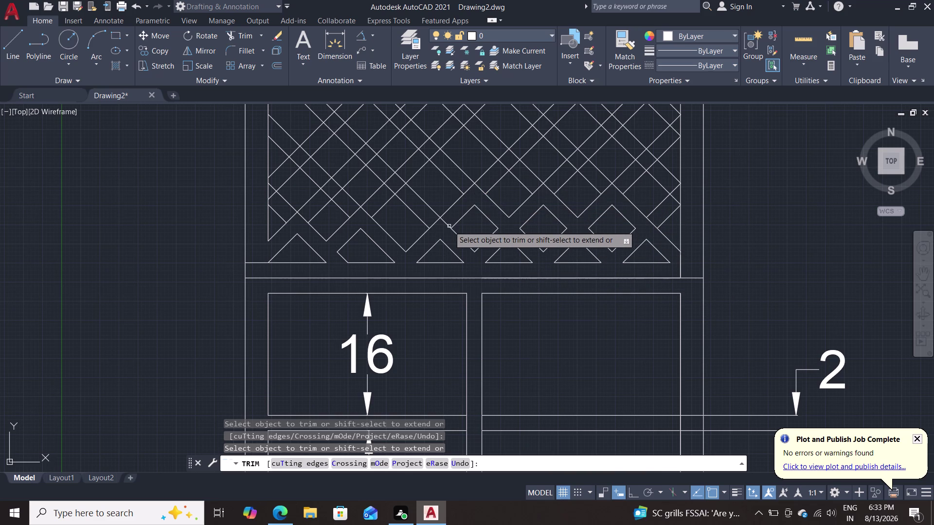
click(449, 227)
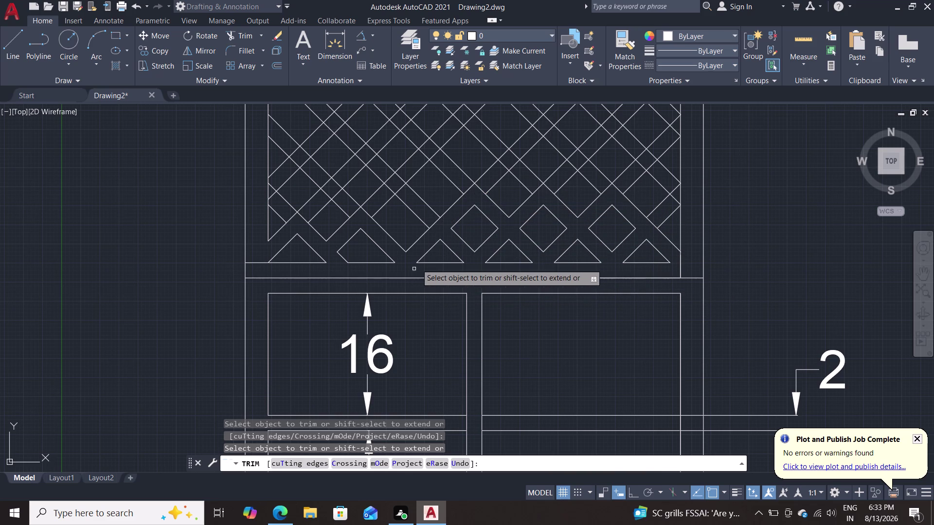
click(435, 221)
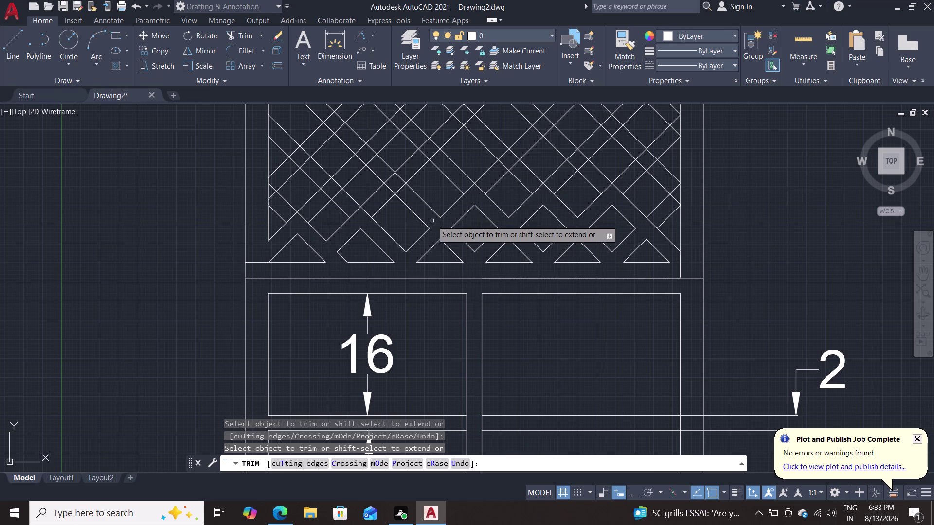
Trim the left-side diagonals to form the leftmost diamond openings.
click(402, 188)
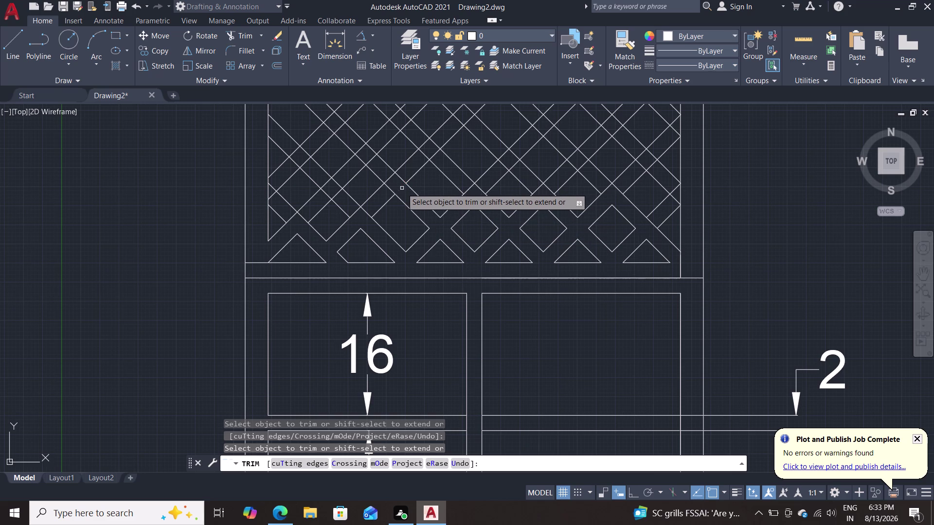
click(366, 214)
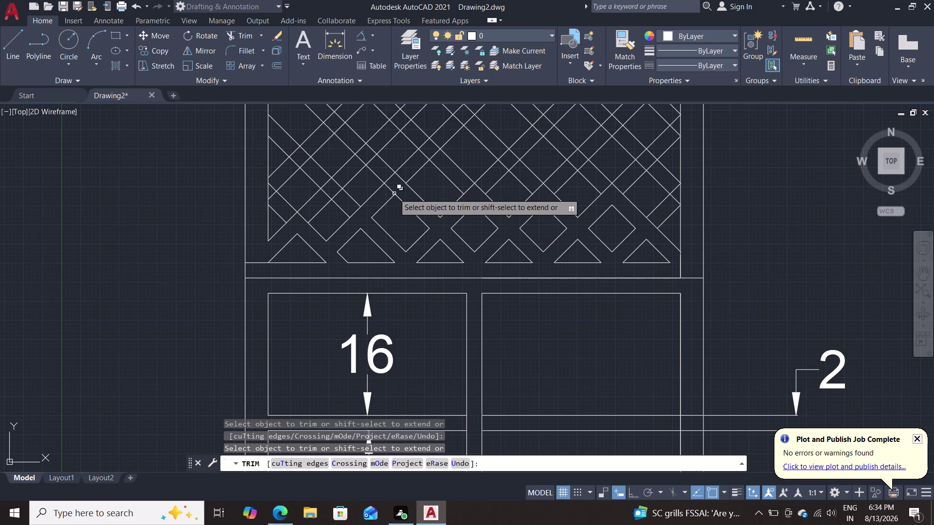
click(391, 191)
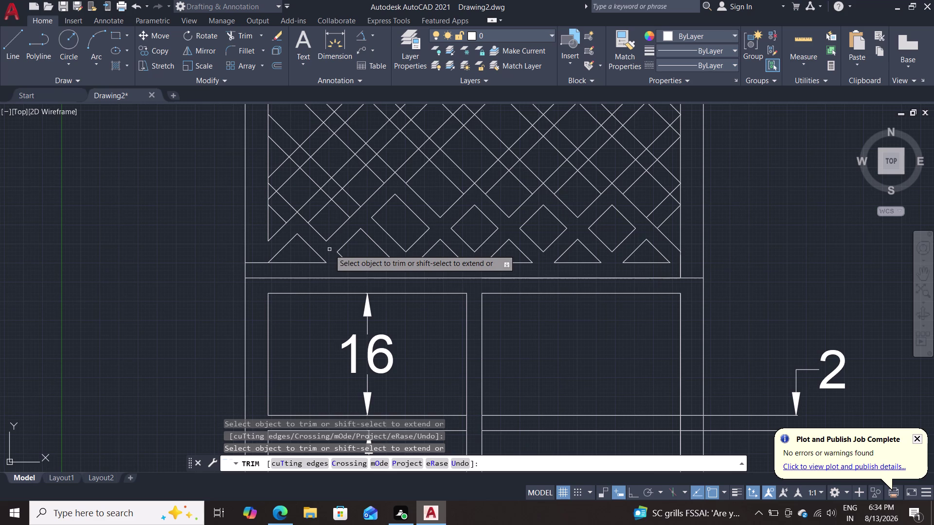
click(355, 213)
click(337, 196)
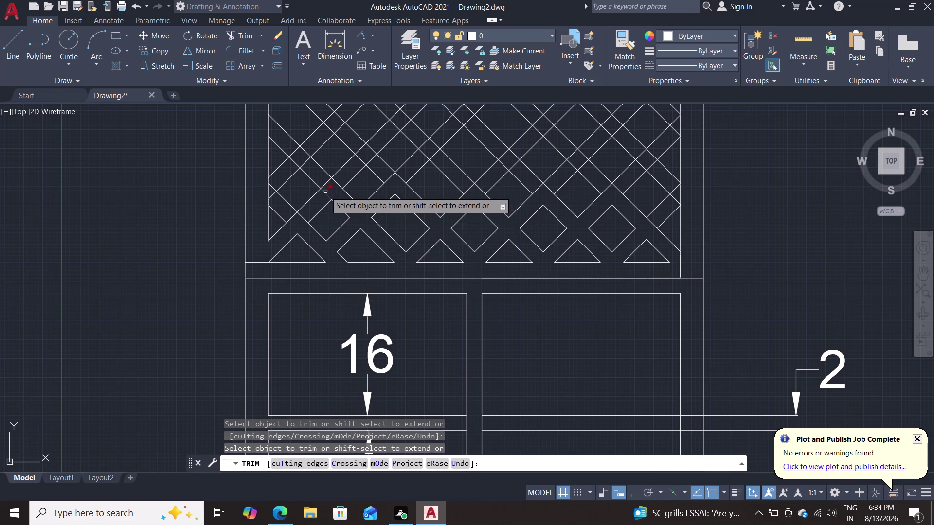
click(326, 193)
click(301, 216)
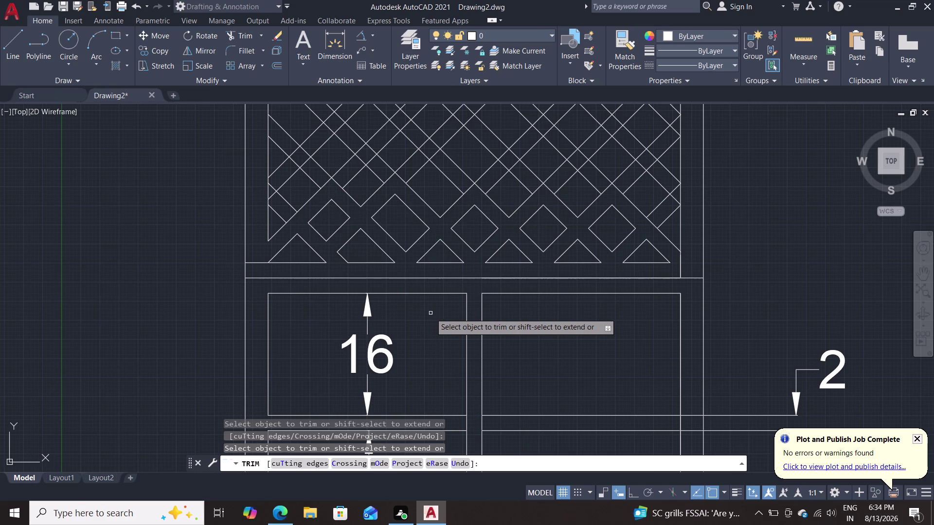
scroll(down, 3)
Trim the diagonal pieces that shape a diamond near the right side.
scroll(up, 3)
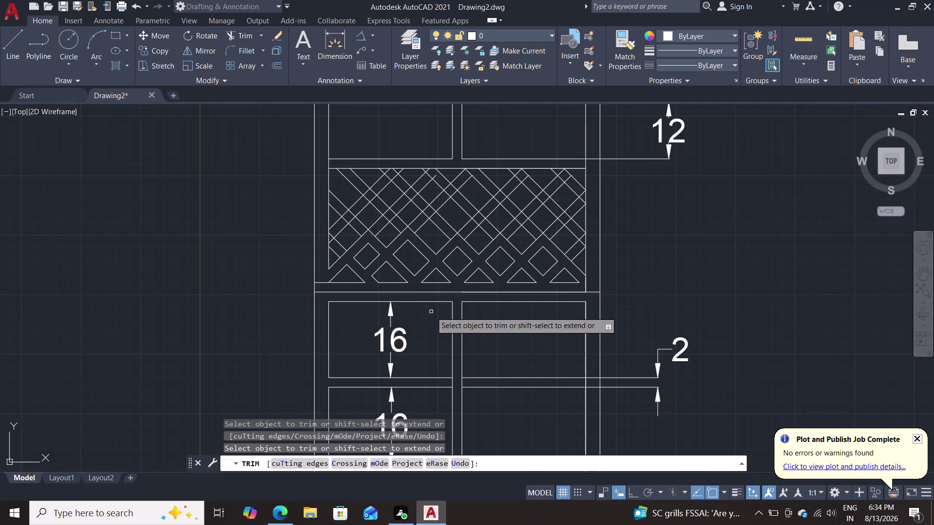
middle_drag(244, 263, 172, 283)
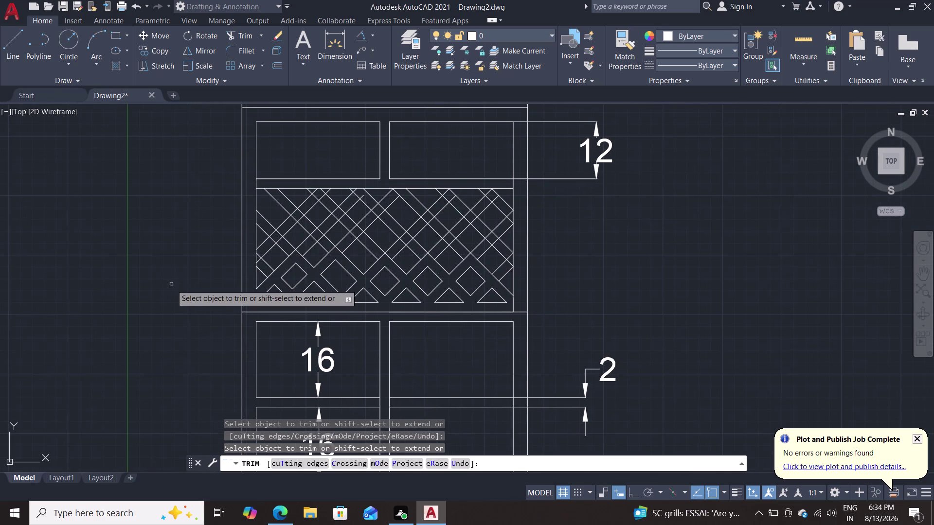
scroll(up, 3)
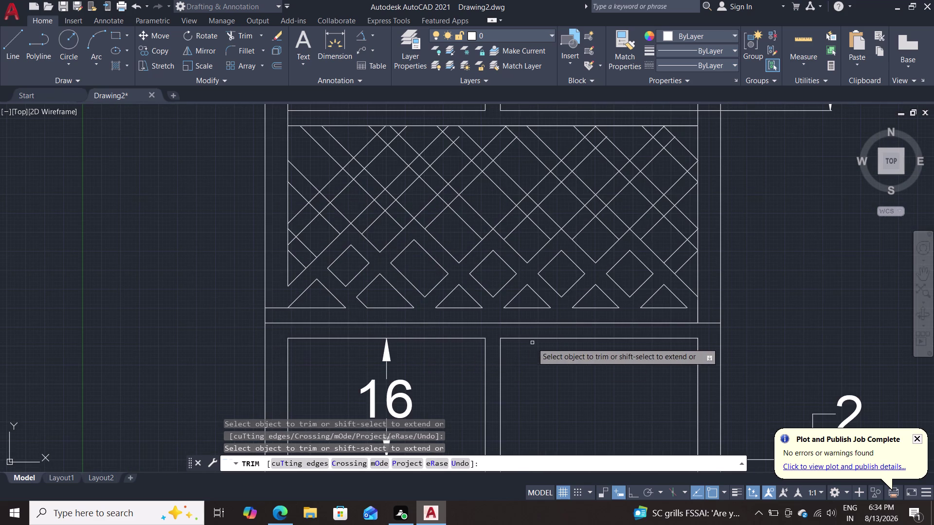
click(622, 235)
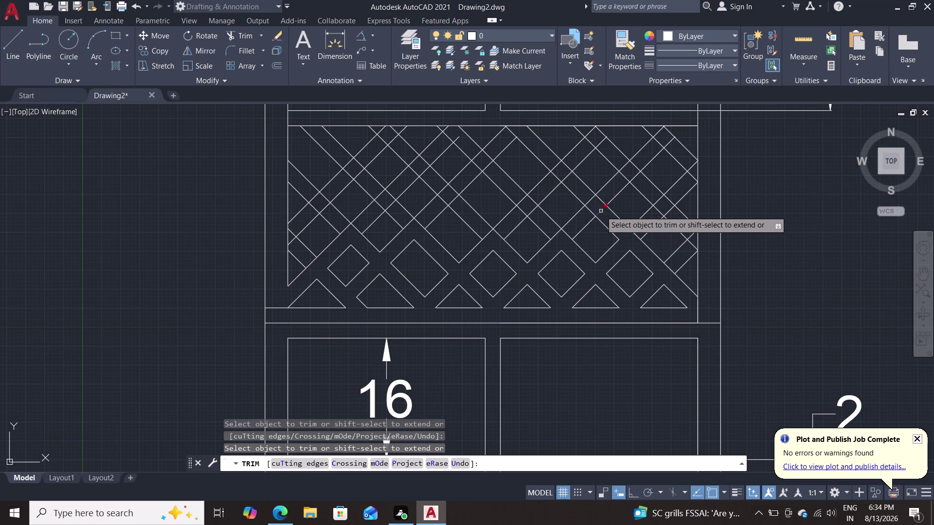
double_click(601, 211)
click(591, 212)
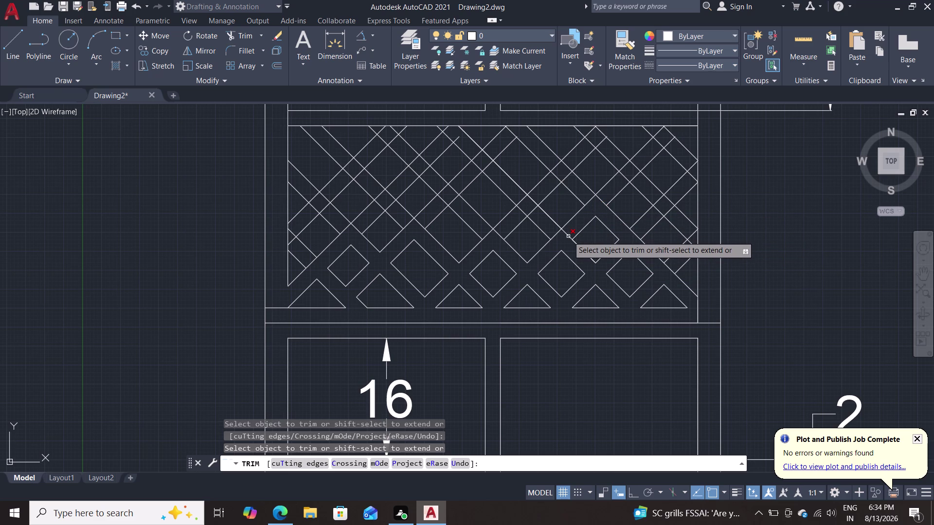
click(569, 236)
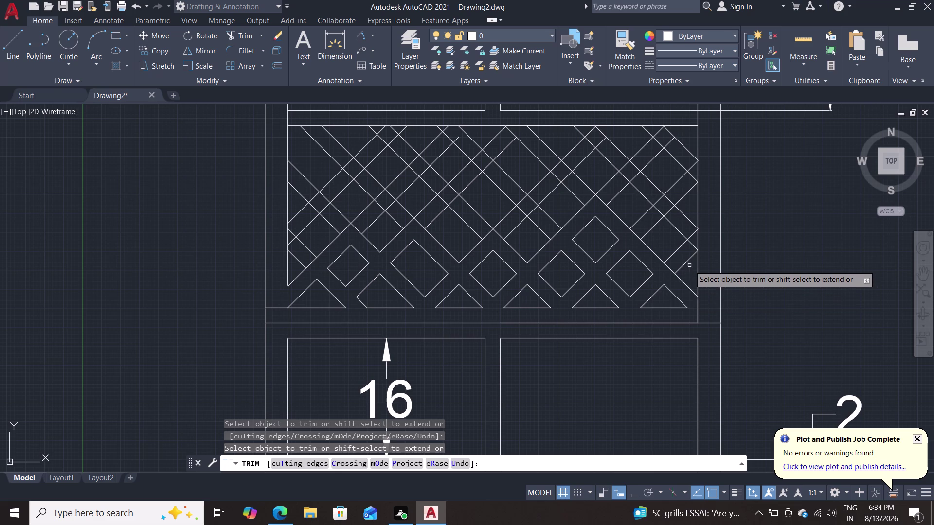
Remove the stray lattice segments at the panel's right edge so they end at the frame.
click(696, 240)
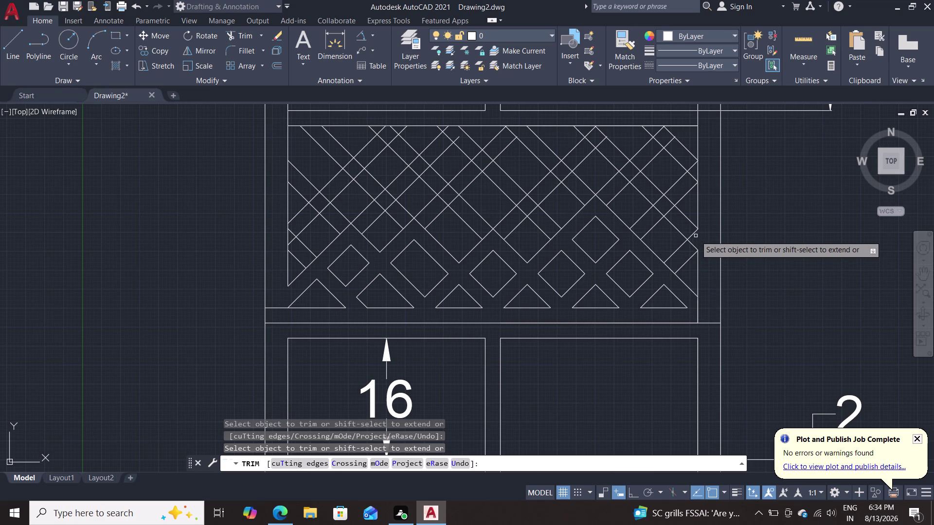
click(693, 235)
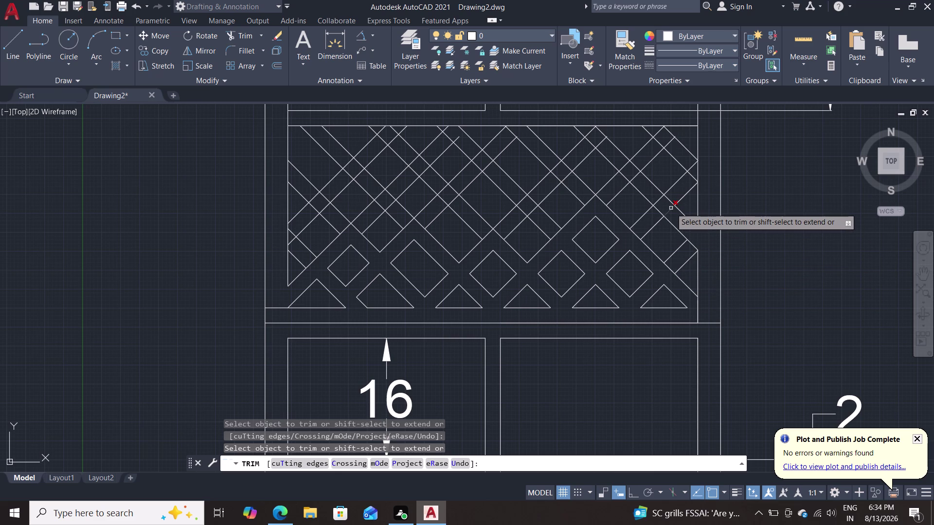
click(670, 208)
click(657, 211)
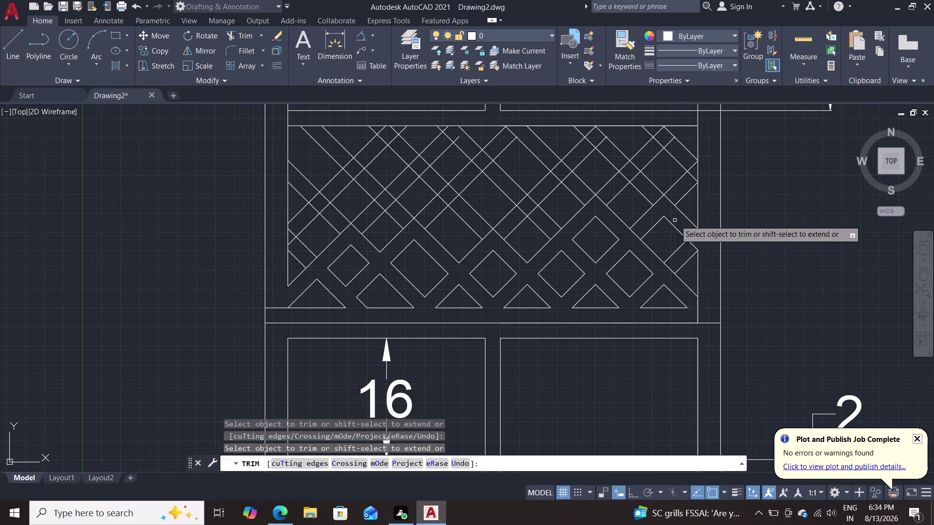
click(692, 242)
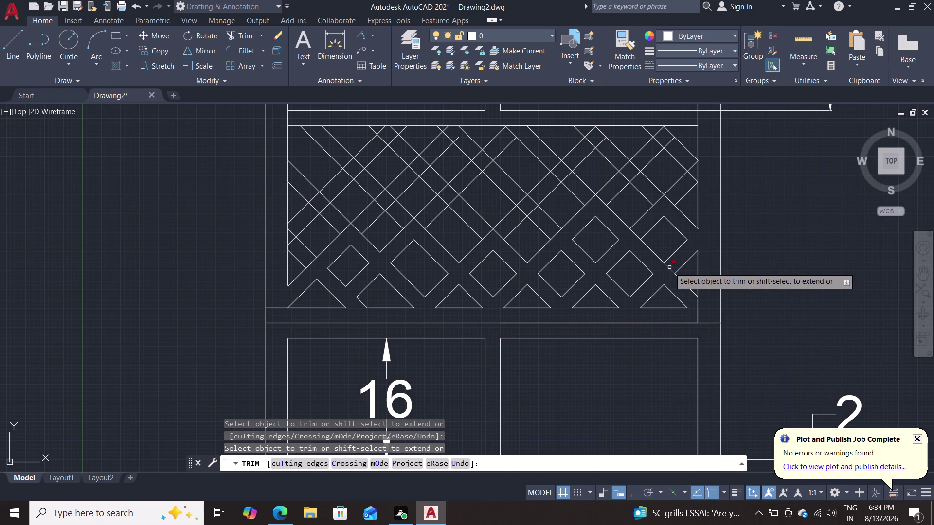
click(669, 267)
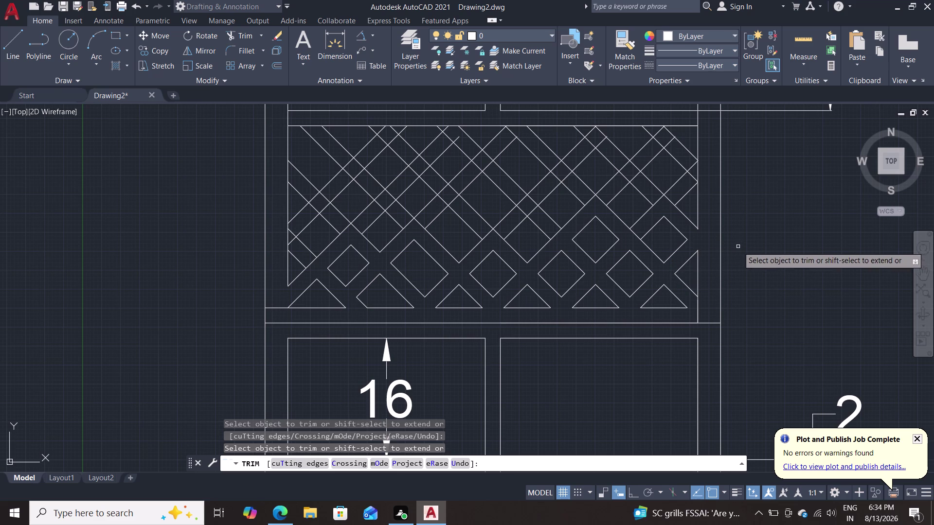
click(636, 232)
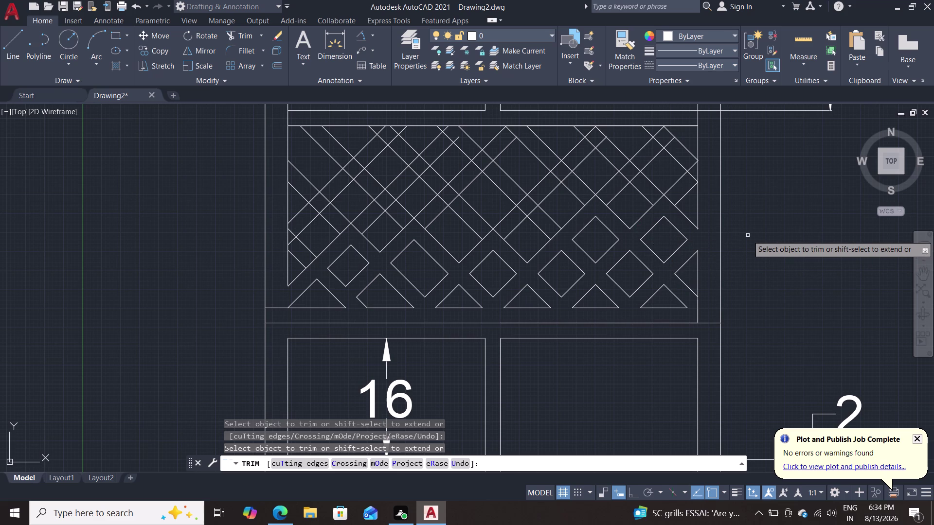
middle_drag(753, 233, 759, 270)
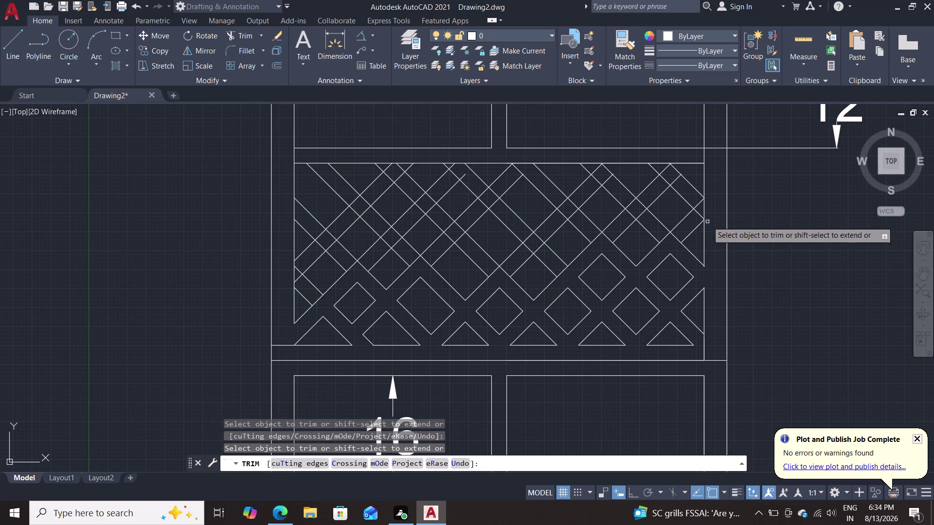
Trim the crossing lattice segments near the top-right corner.
click(705, 208)
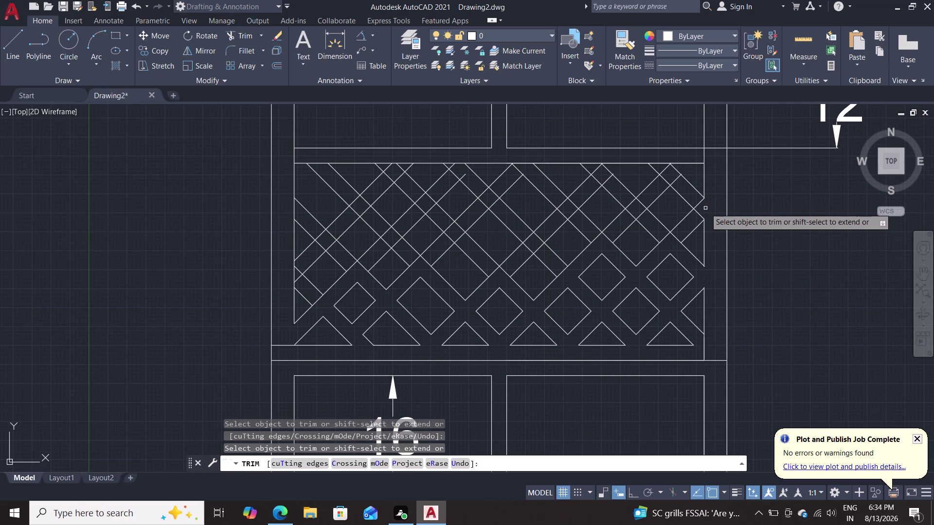
click(698, 213)
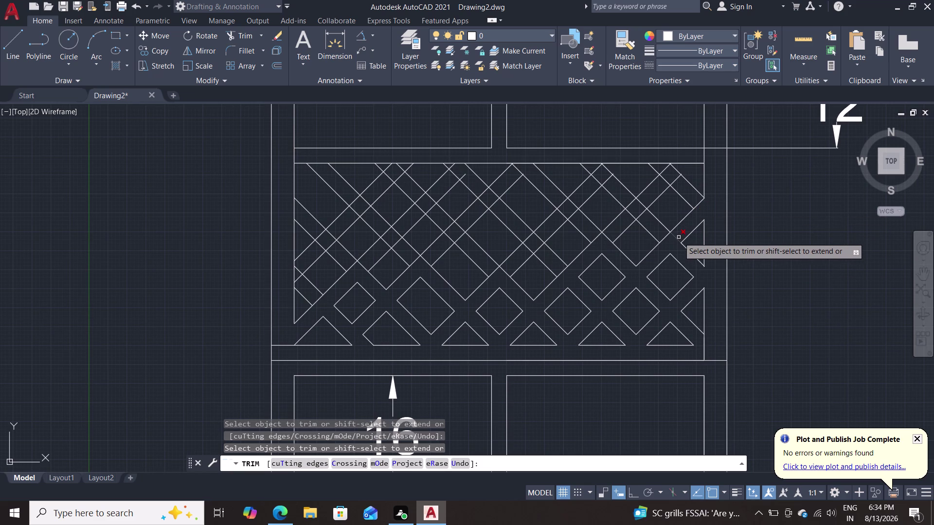
double_click(678, 239)
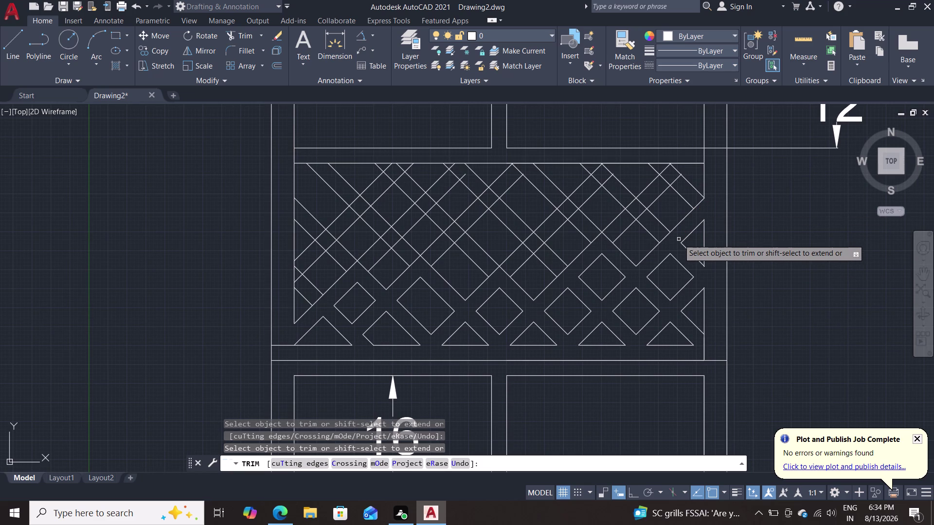
click(676, 181)
click(702, 203)
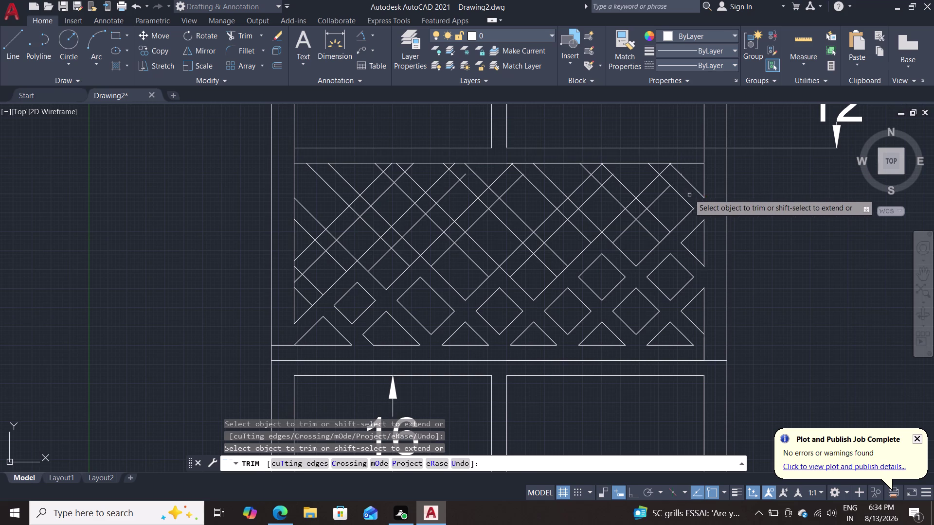
click(669, 181)
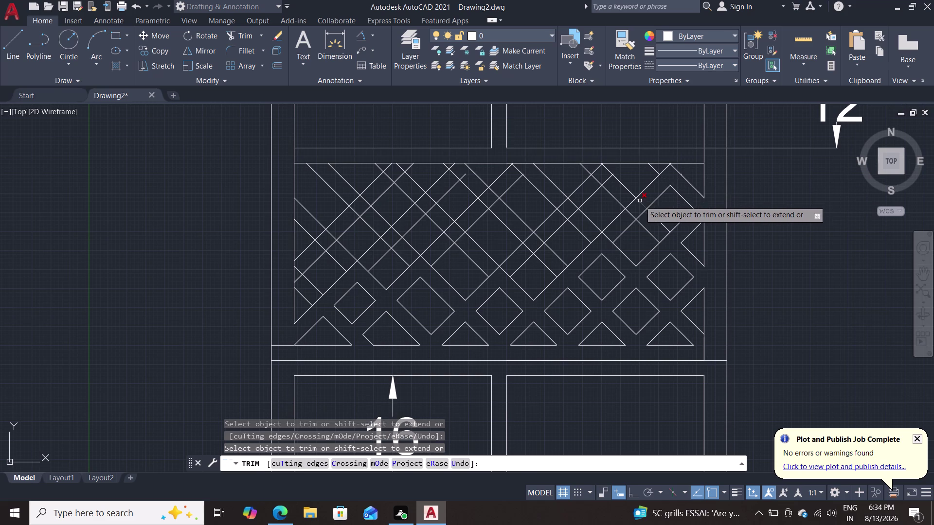
click(639, 201)
Fence-trim several crossing segments between the right-side diamonds.
click(642, 219)
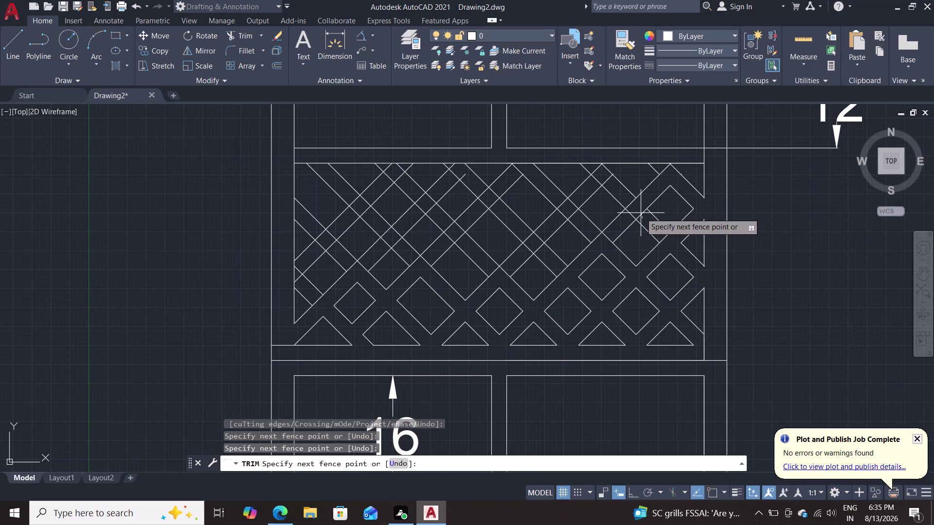
click(641, 213)
click(665, 238)
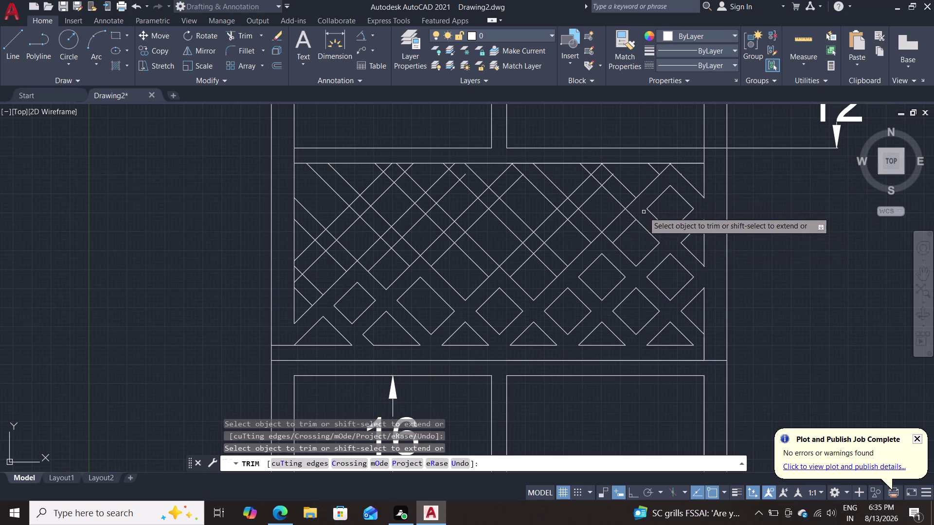
click(631, 214)
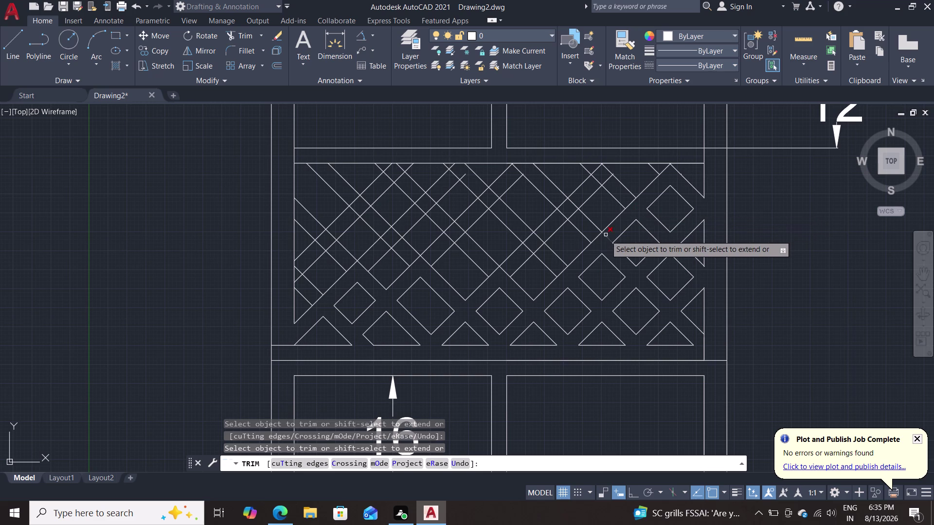
click(606, 237)
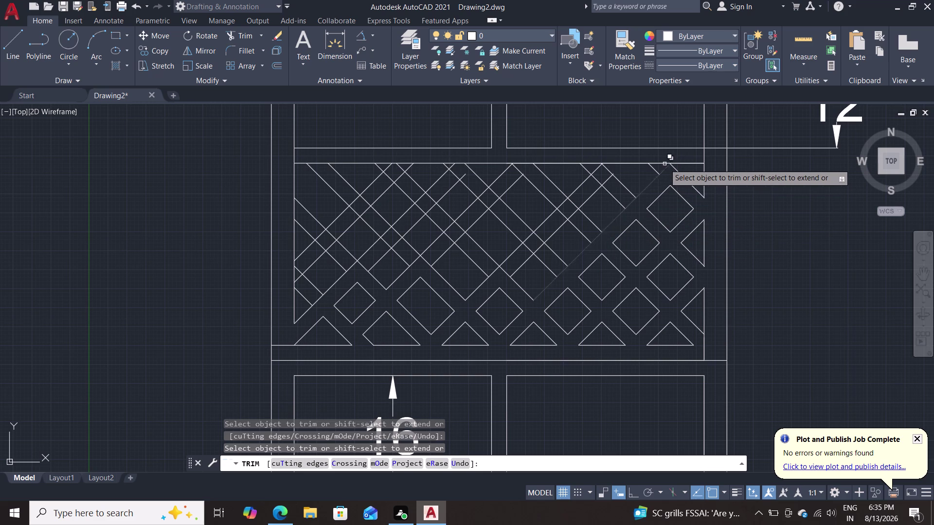
Trim the upper-right segments at the top edge, including a fence across several lines.
click(663, 171)
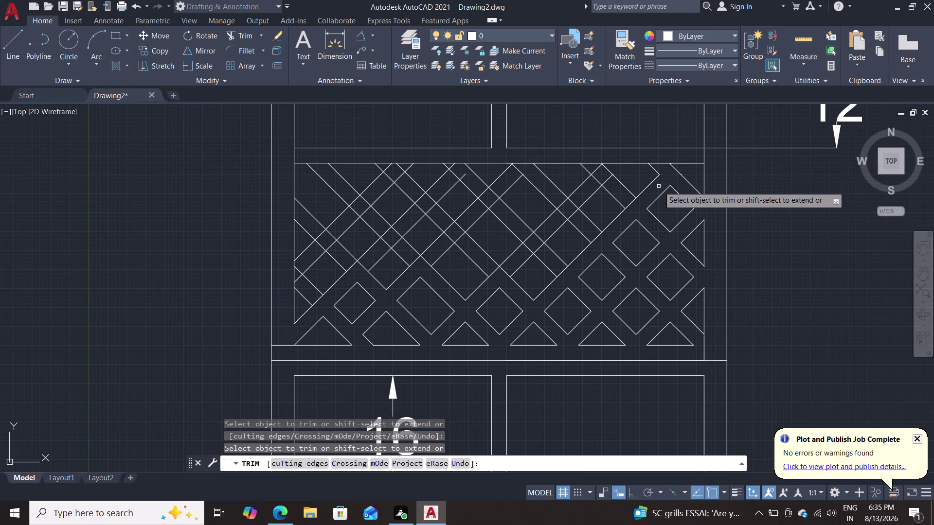
double_click(632, 204)
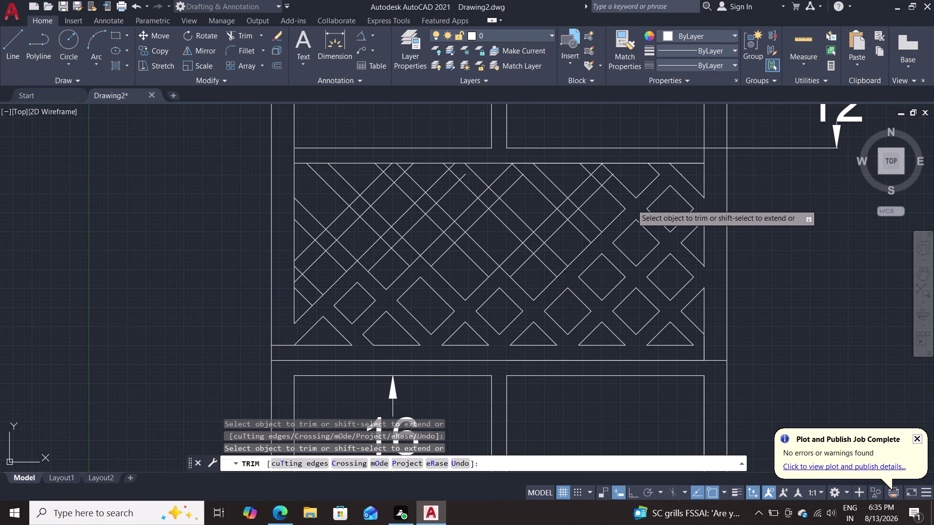
click(609, 181)
click(594, 175)
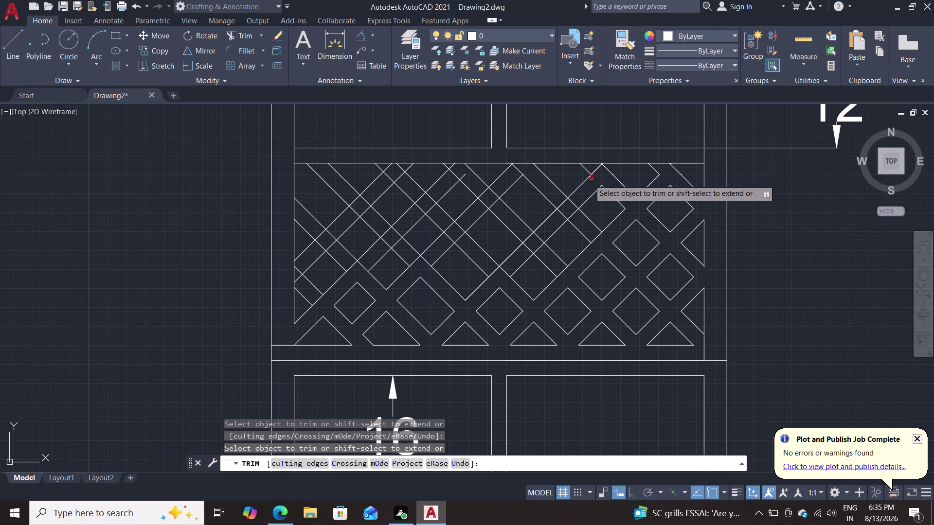
triple_click(573, 202)
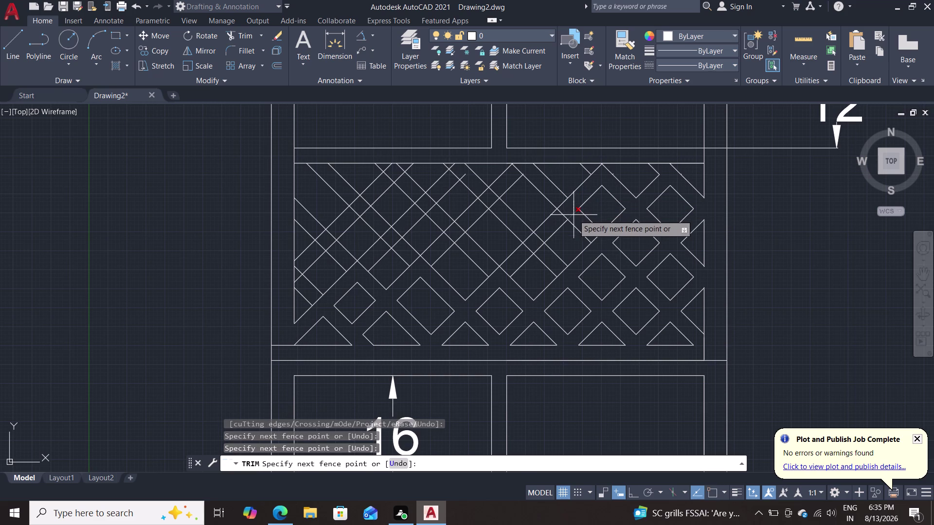
click(574, 215)
click(600, 236)
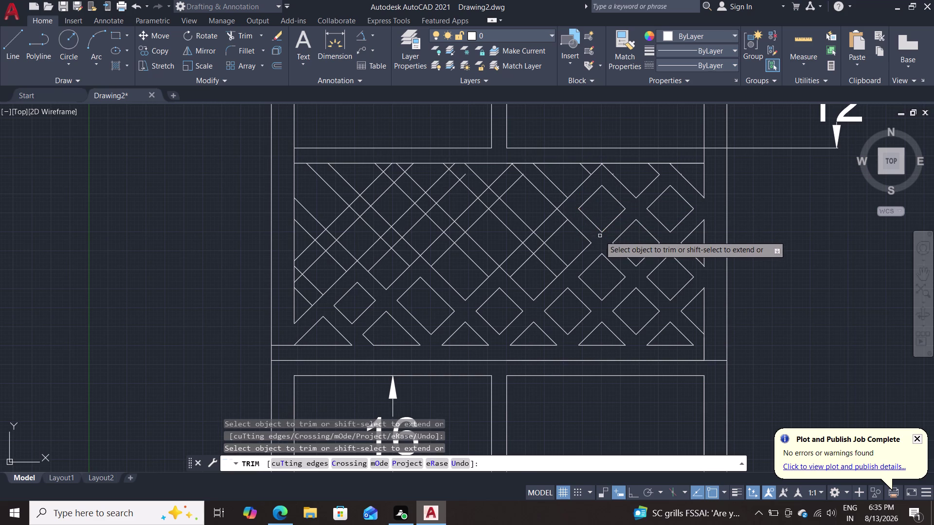
click(562, 214)
double_click(540, 237)
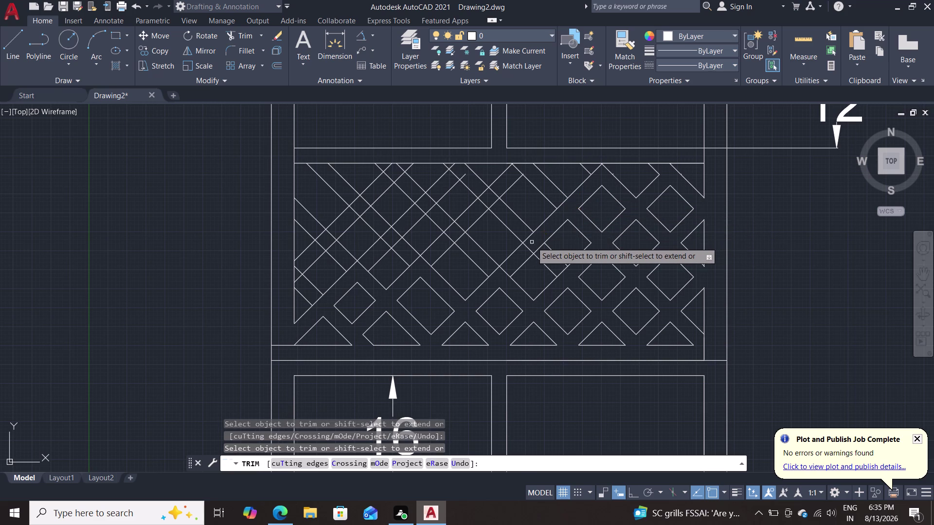
Trim the crossing segments in the middle-right area toward the panel centre.
double_click(526, 246)
double_click(539, 248)
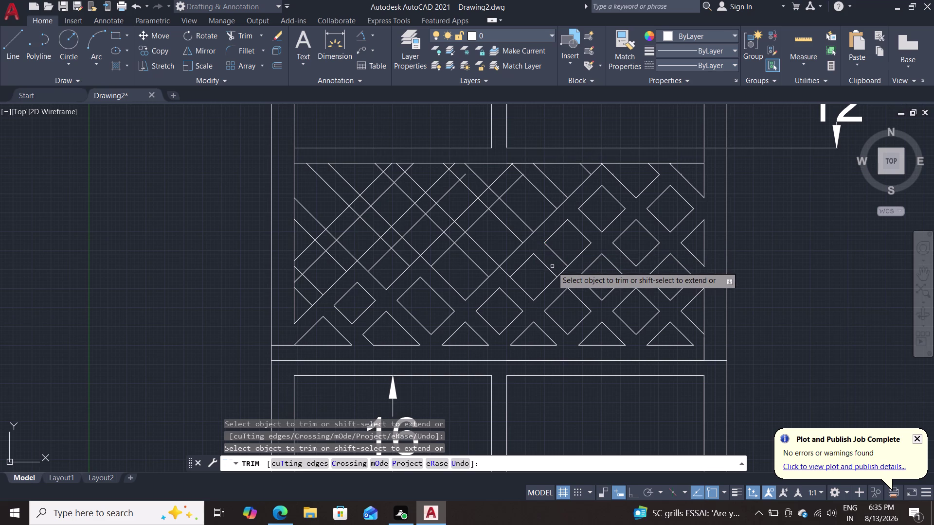
click(562, 271)
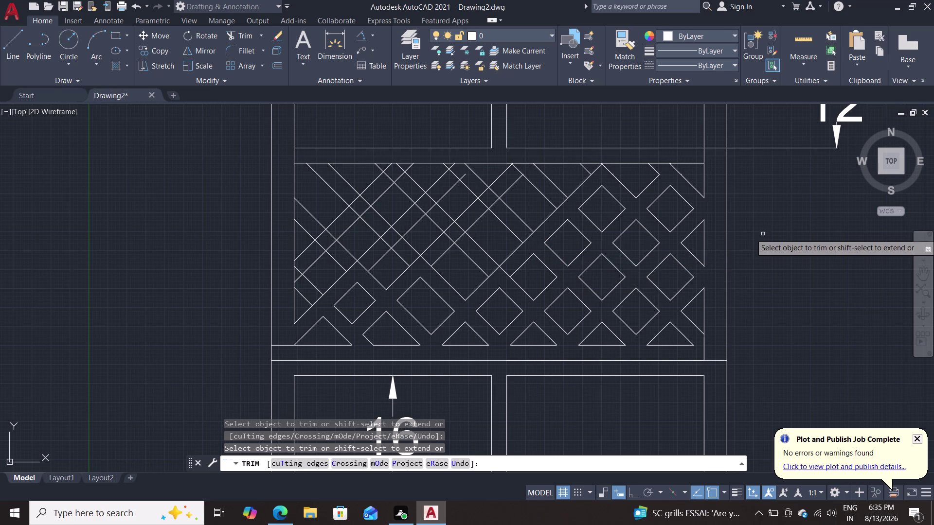
double_click(505, 270)
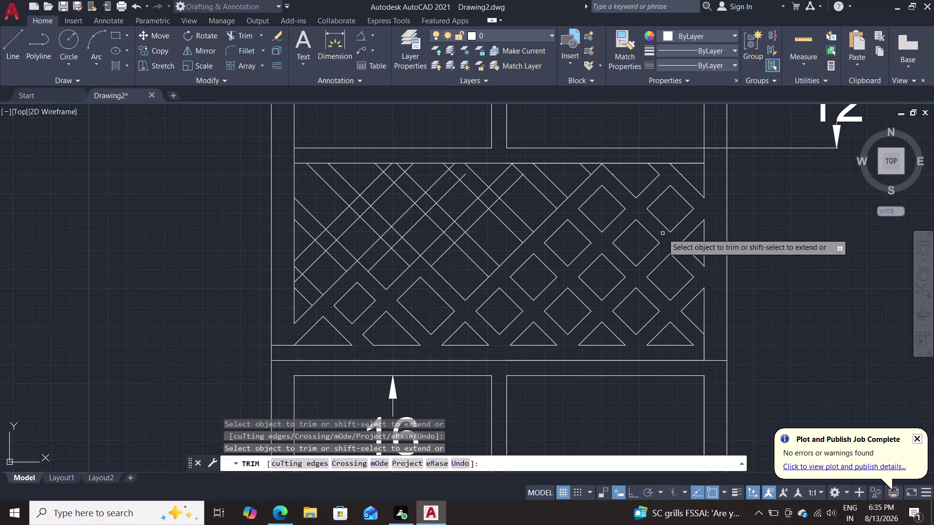
Cut the line ends at the top edge and the crossings near the centre.
click(595, 168)
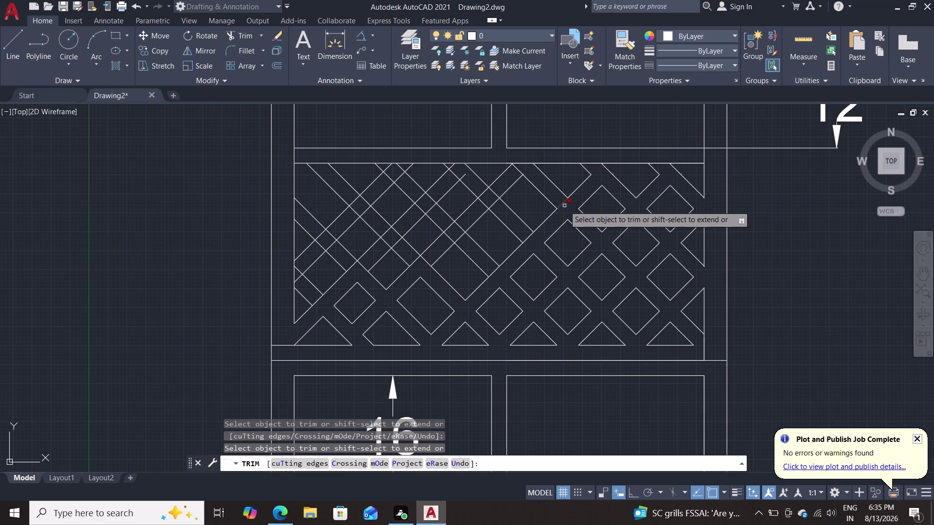
click(560, 203)
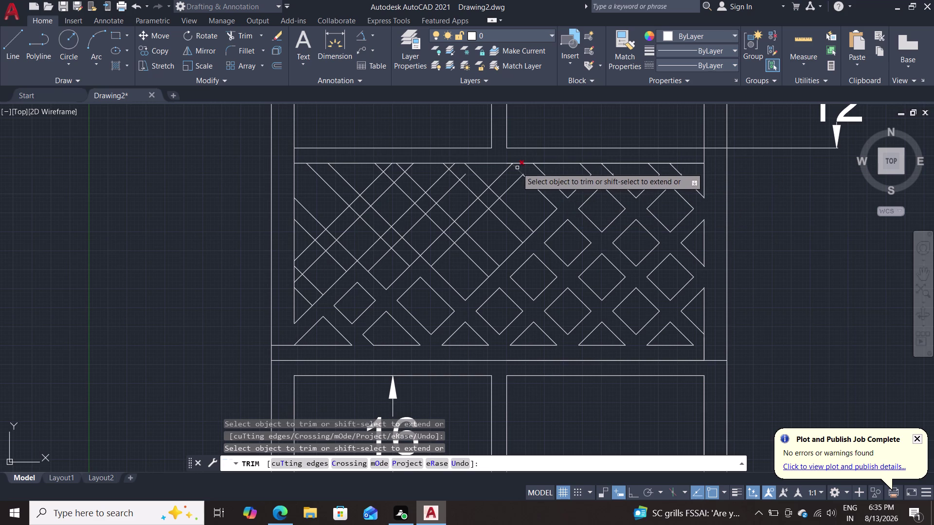
click(518, 171)
click(493, 193)
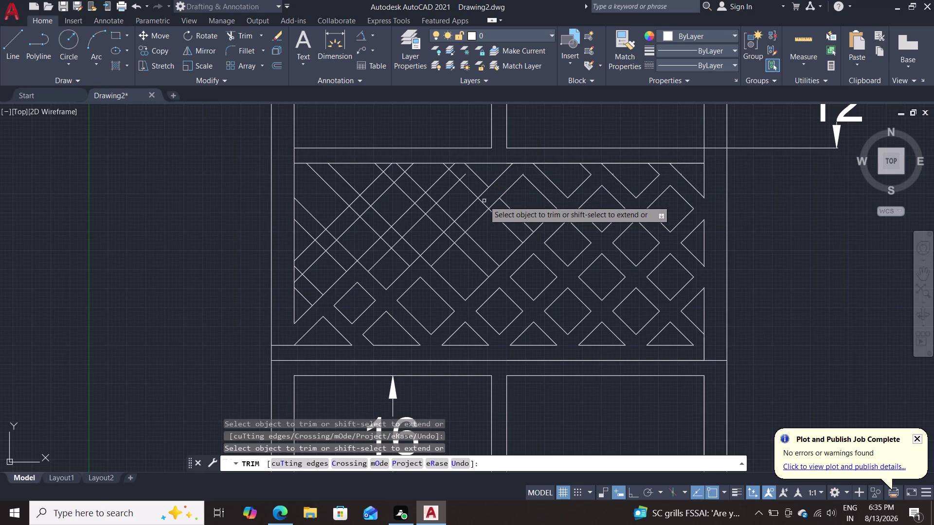
double_click(482, 203)
click(493, 204)
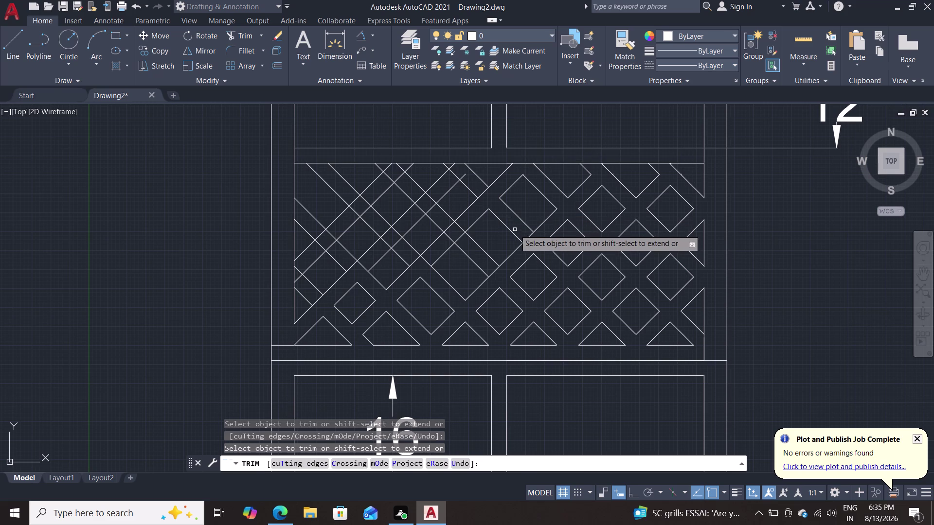
double_click(526, 238)
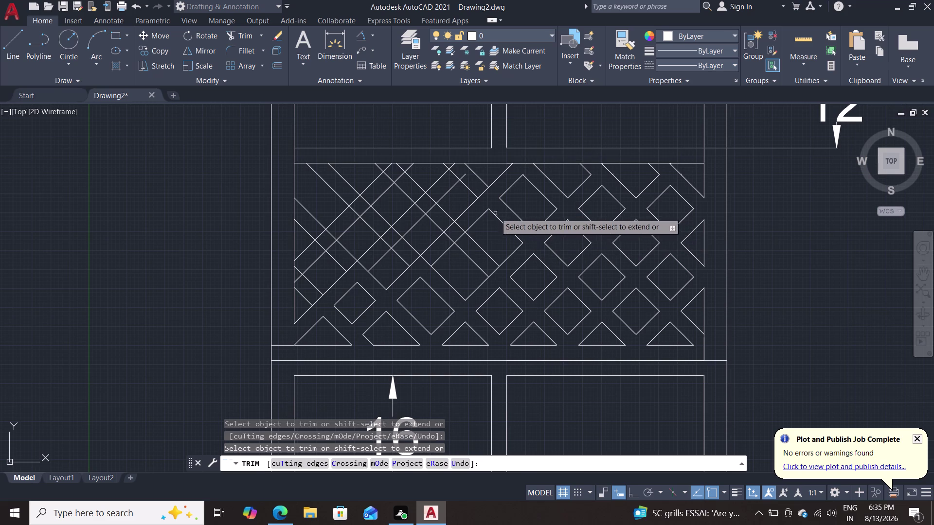
Remove the crossing segments in the central area left of and below centre.
click(461, 228)
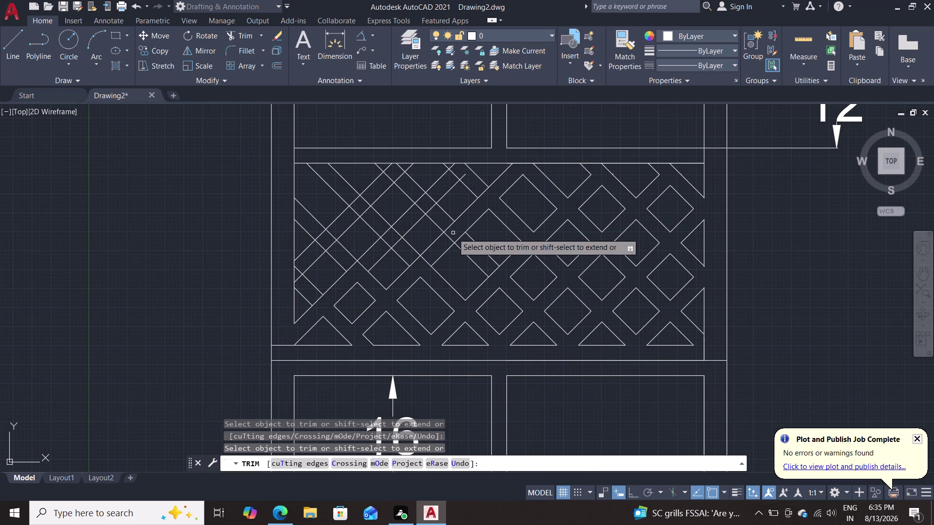
click(447, 238)
click(462, 237)
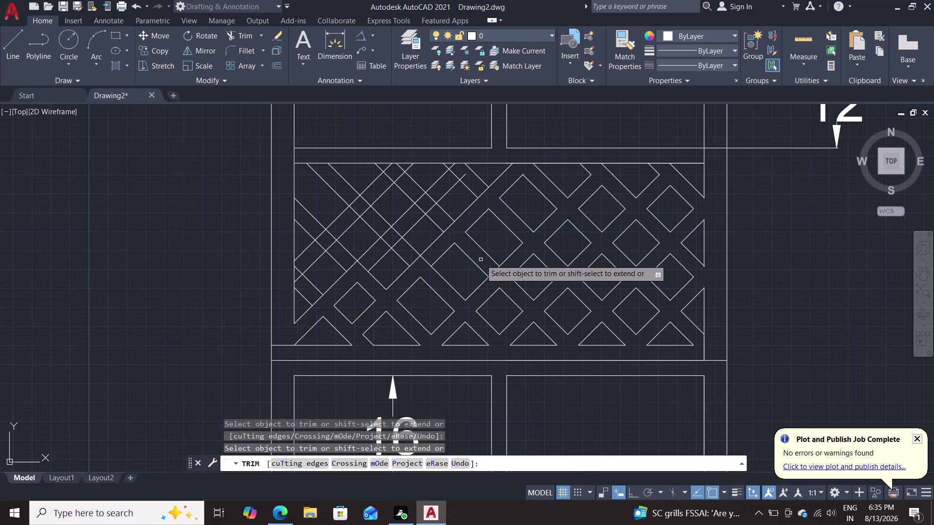
click(495, 270)
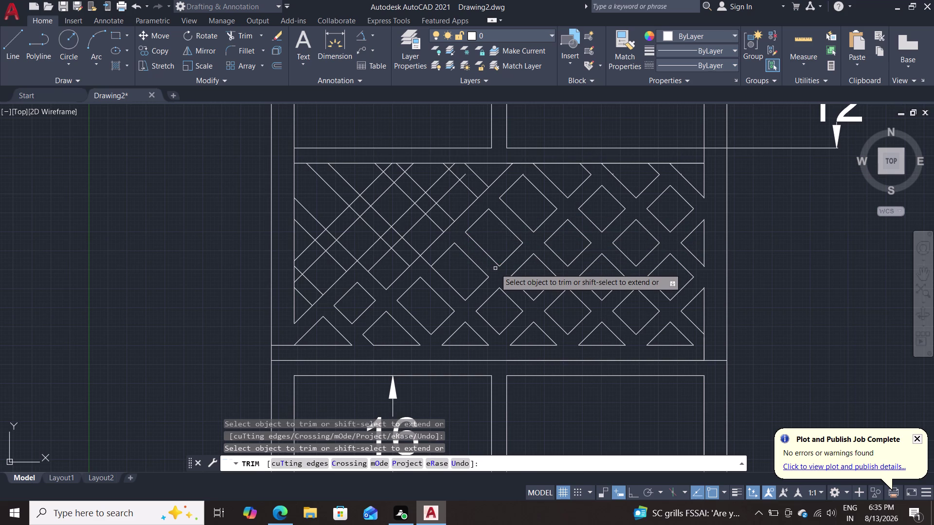
click(429, 263)
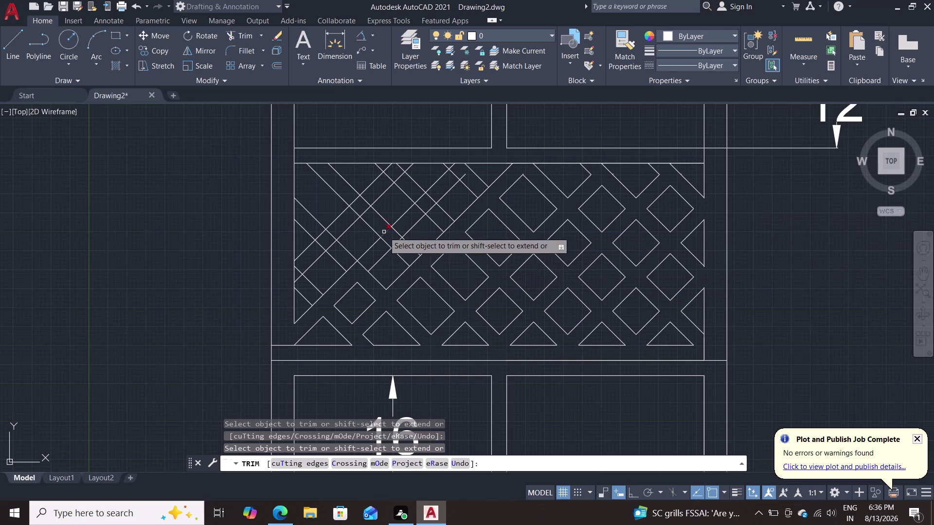
Trim the left-half crossing segments and the top-left diagonal leftovers.
click(397, 245)
click(416, 262)
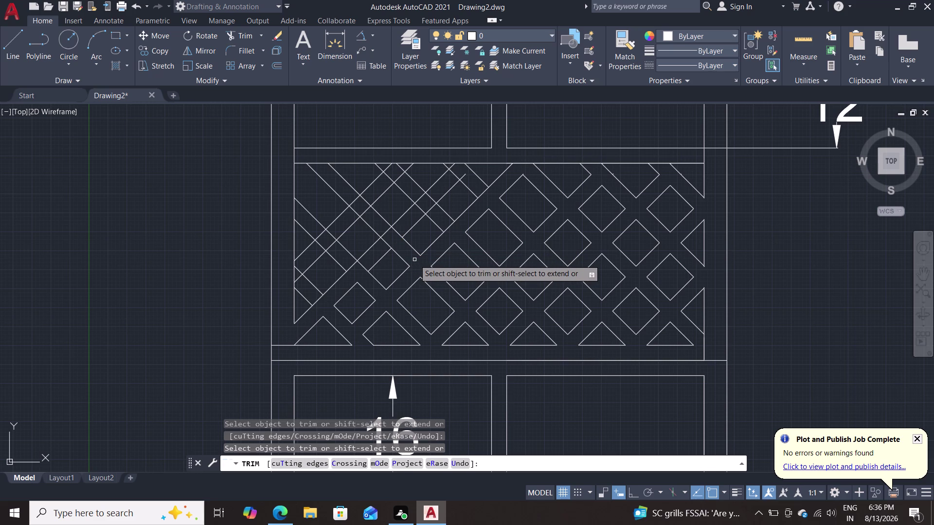
click(389, 242)
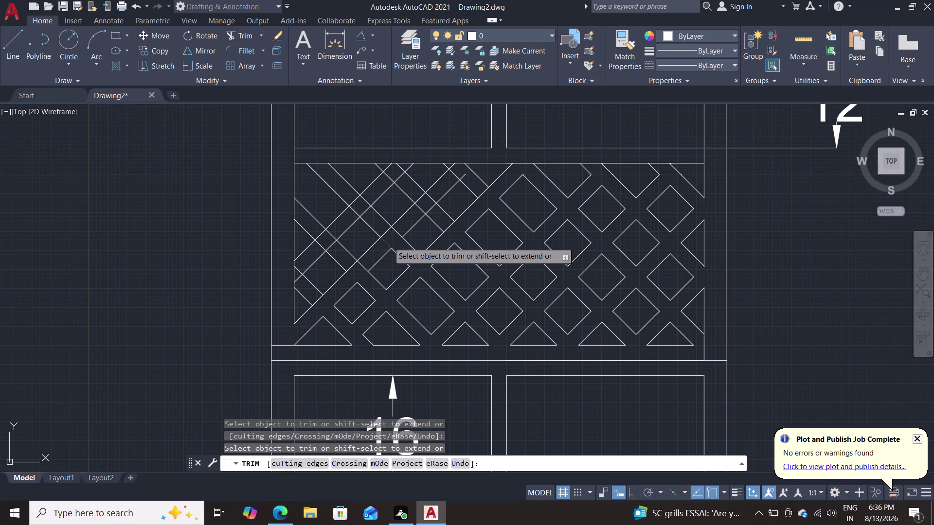
click(361, 263)
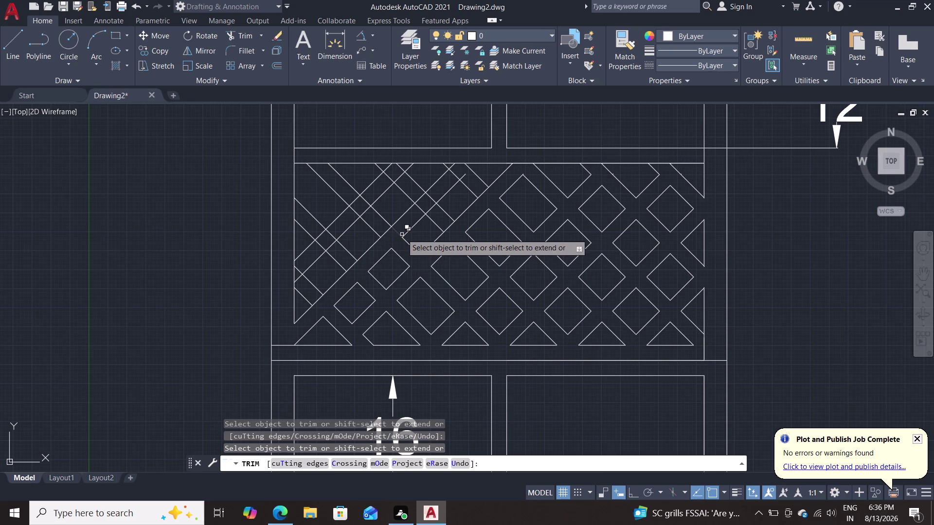
click(401, 233)
double_click(421, 211)
click(431, 209)
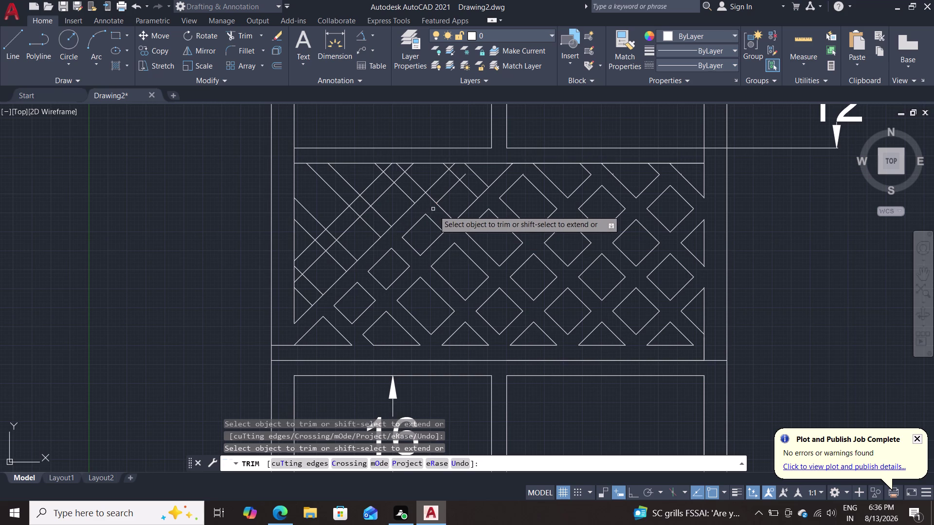
Trim the diagonals overshooting the lattice's top boundary.
click(449, 227)
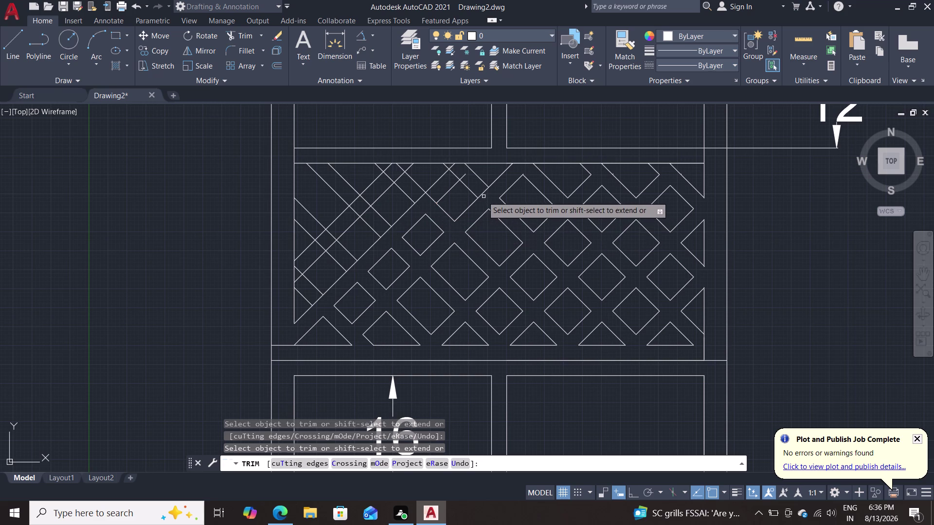
click(481, 195)
click(464, 177)
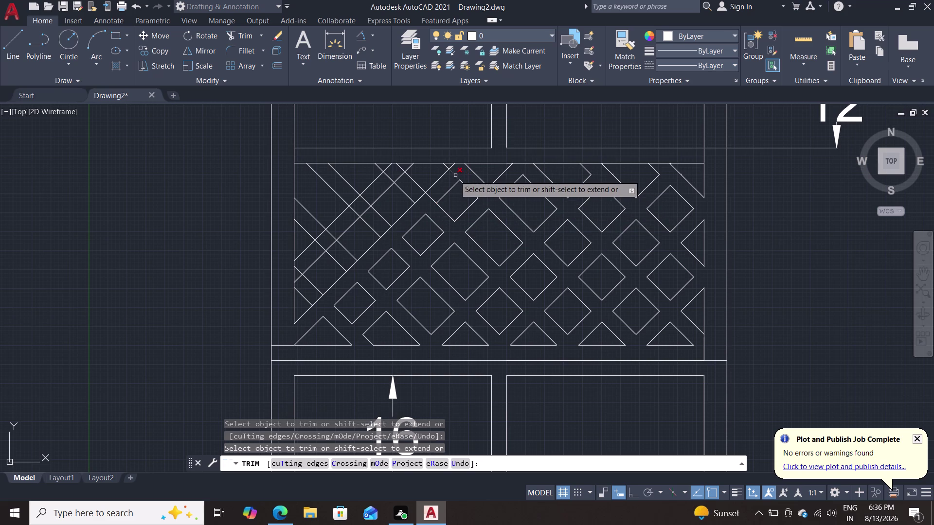
click(454, 176)
double_click(431, 198)
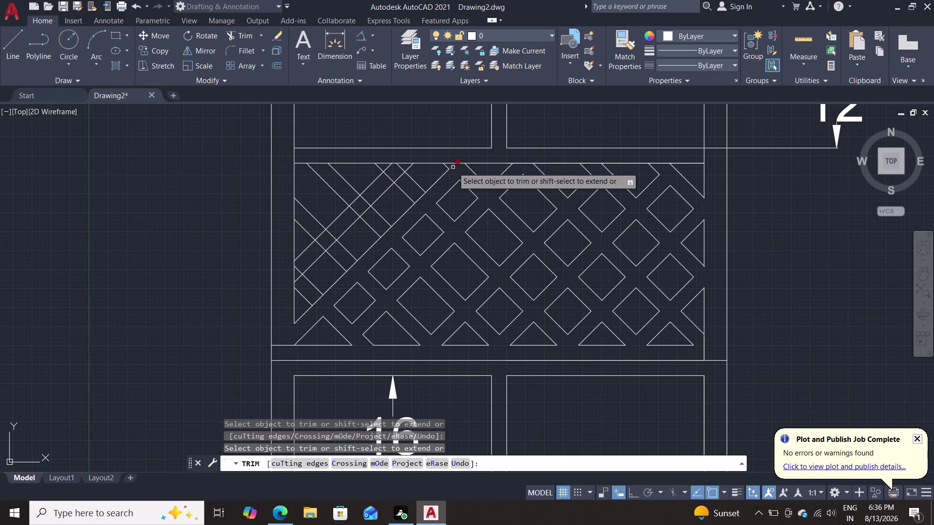
click(453, 167)
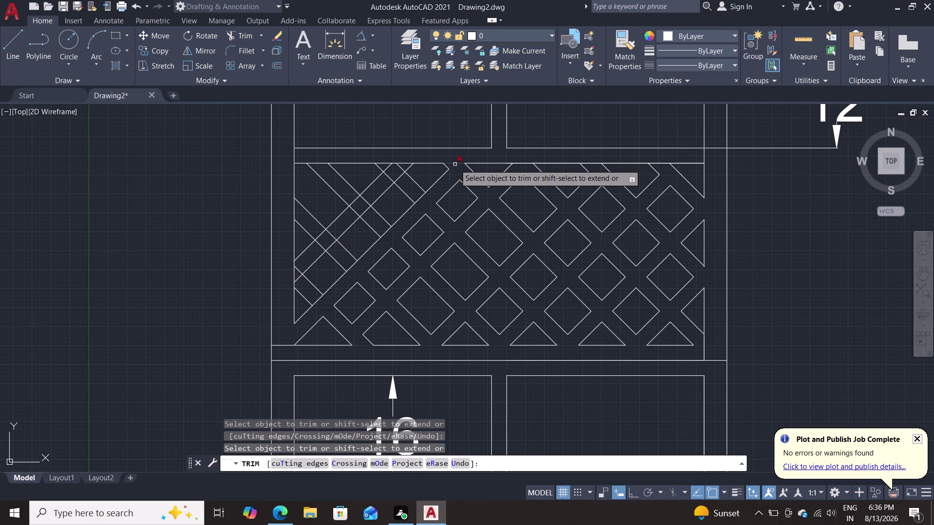
click(455, 165)
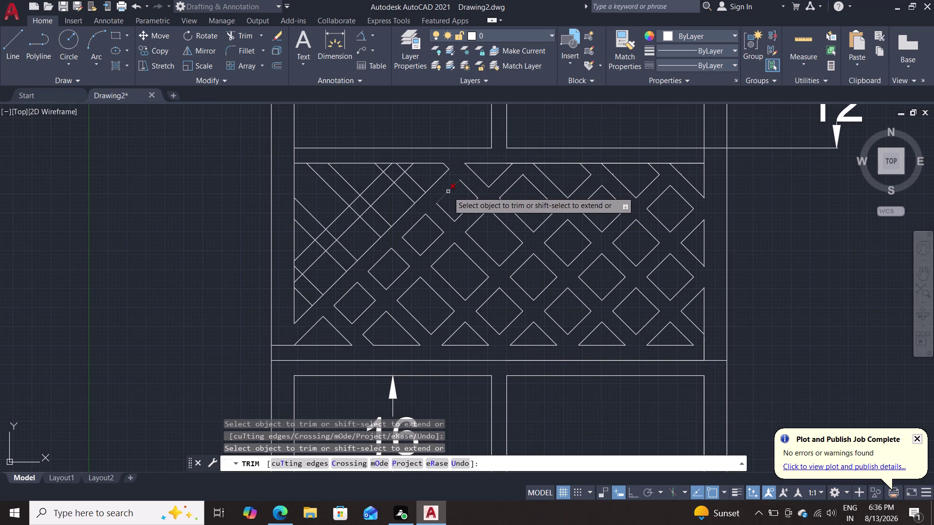
Trim the top boundary pieces between the clipped diamonds, choosing lines from the Selection list.
click(519, 164)
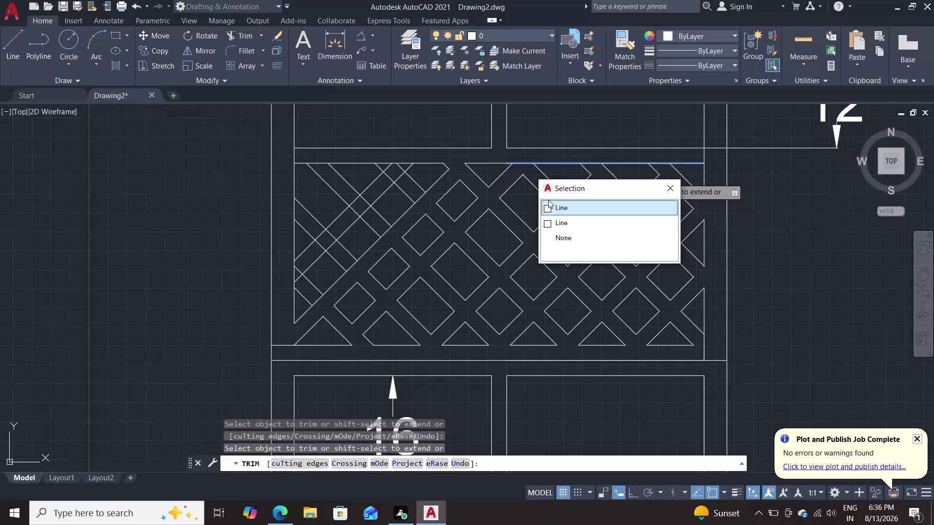
click(547, 206)
double_click(522, 161)
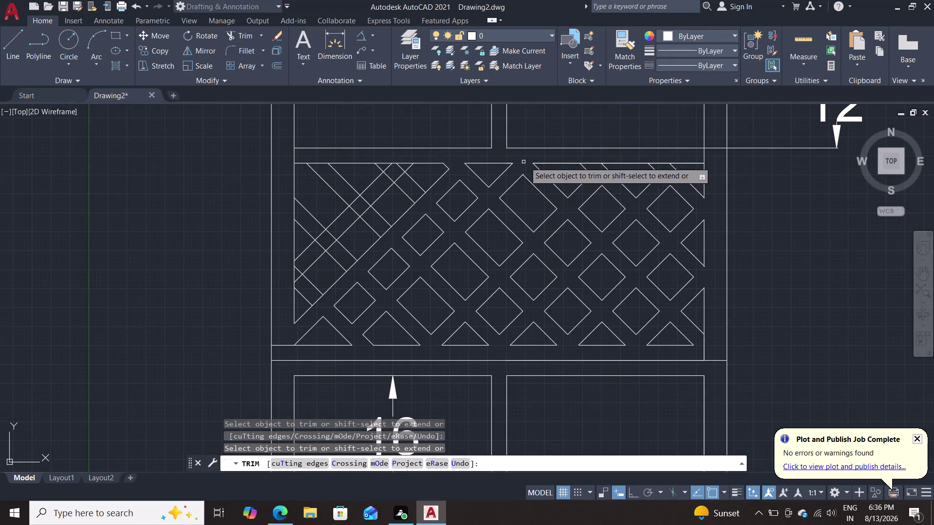
click(591, 165)
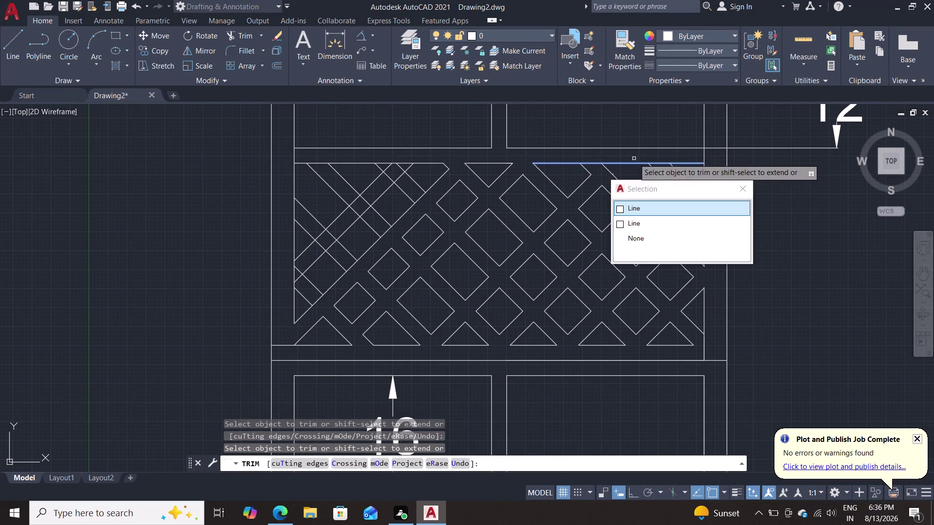
click(620, 208)
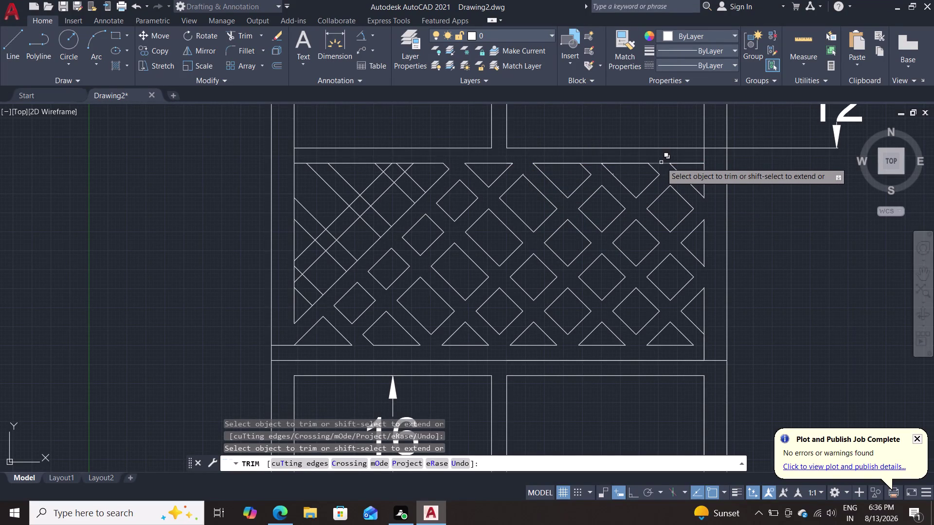
click(658, 163)
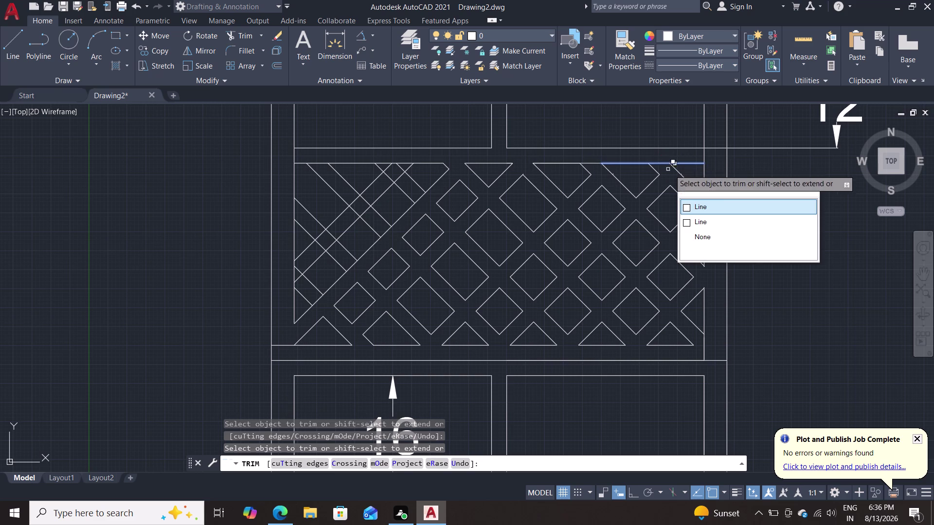
click(687, 204)
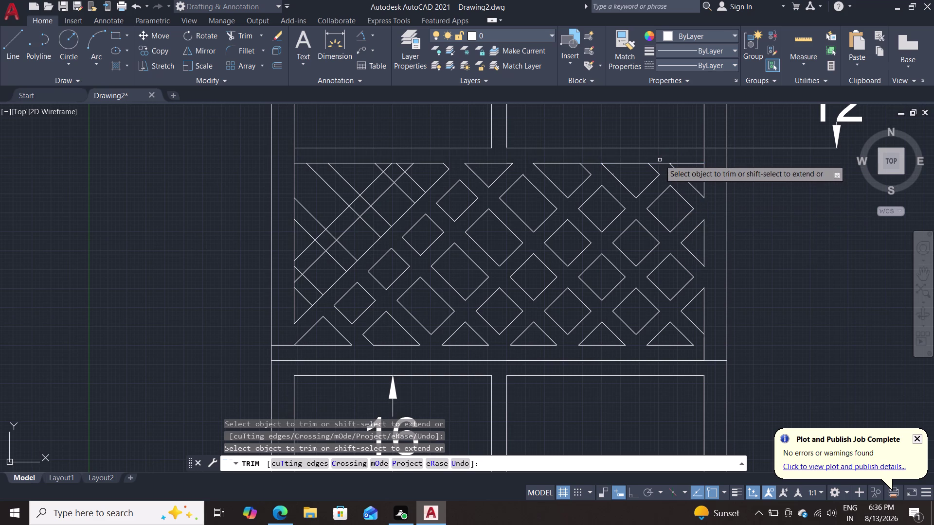
click(662, 164)
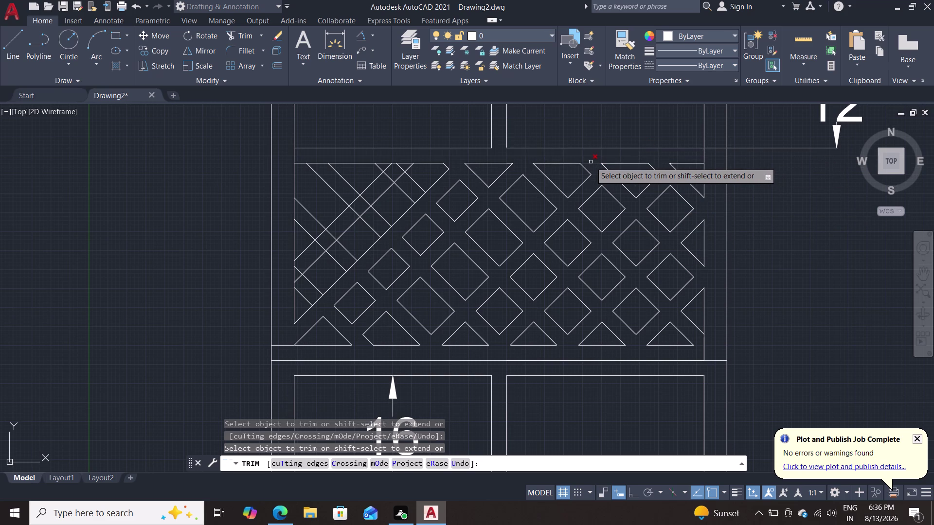
click(590, 162)
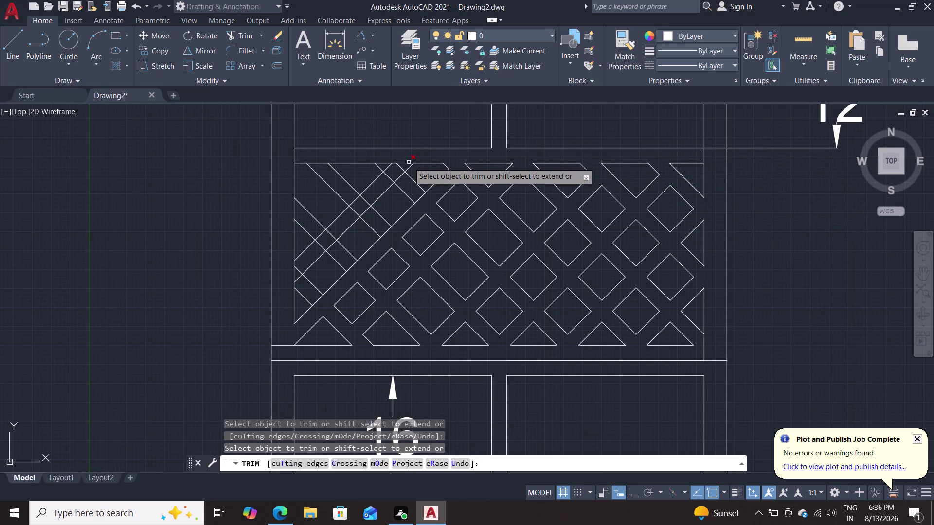
Trim the leftover diagonal pieces at the lattice's top-left corner and upper-left side.
click(408, 163)
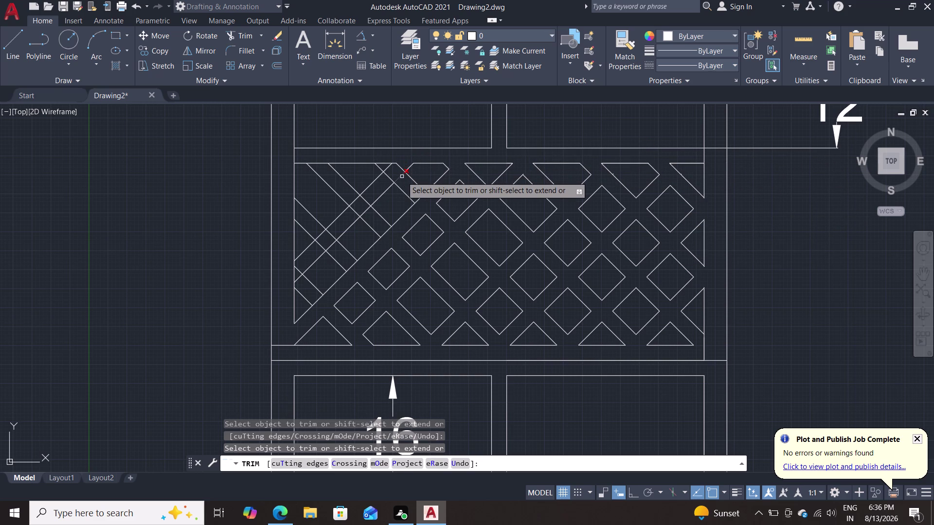
double_click(402, 173)
click(402, 167)
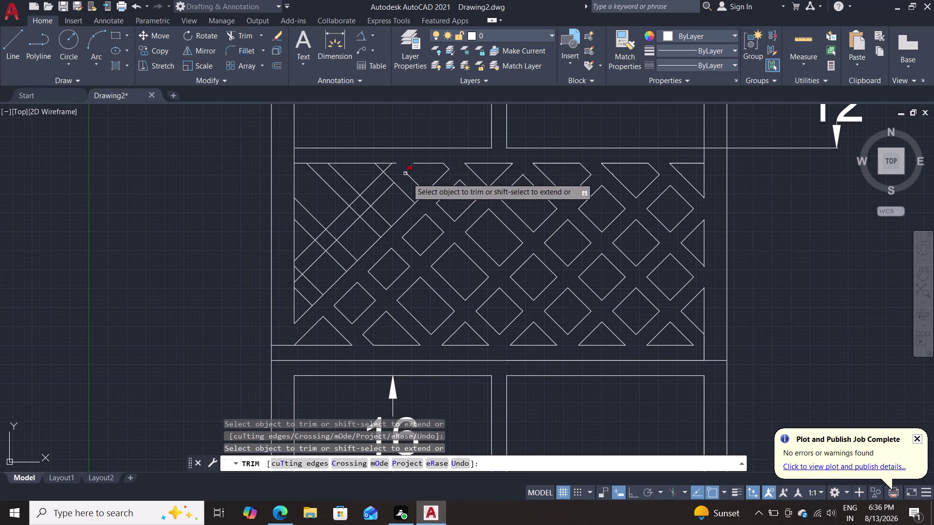
double_click(421, 197)
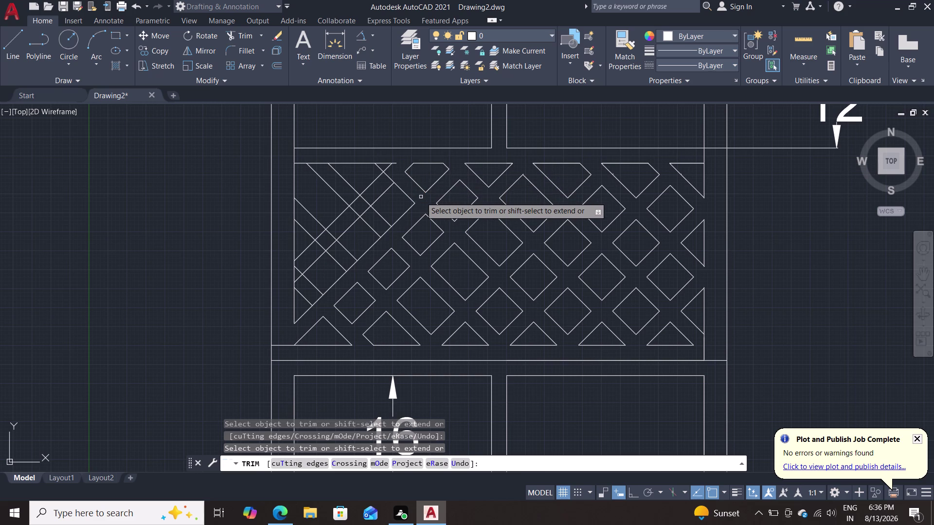
click(389, 178)
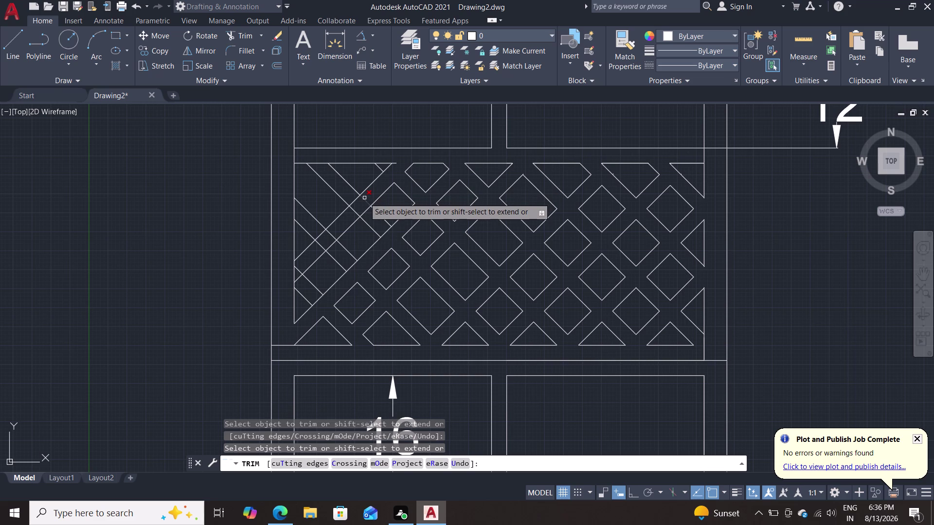
click(365, 198)
click(362, 214)
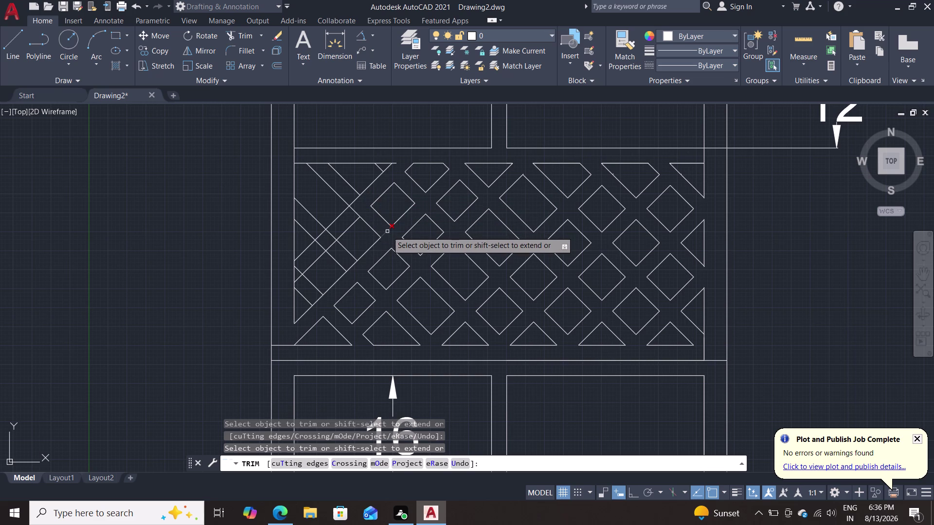
double_click(389, 232)
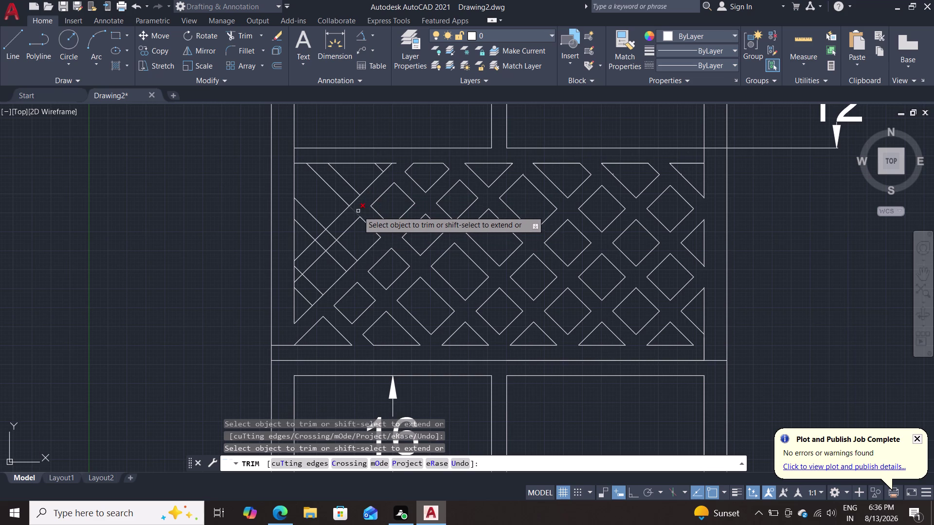
click(357, 211)
click(333, 233)
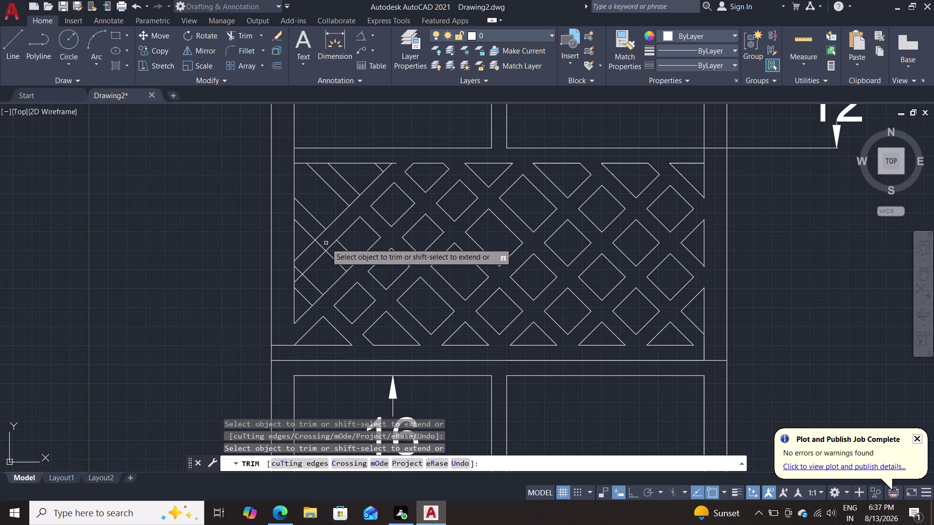
Trim the stray diagonals from the left-middle down to the lower-left lattice edge.
click(331, 245)
double_click(351, 266)
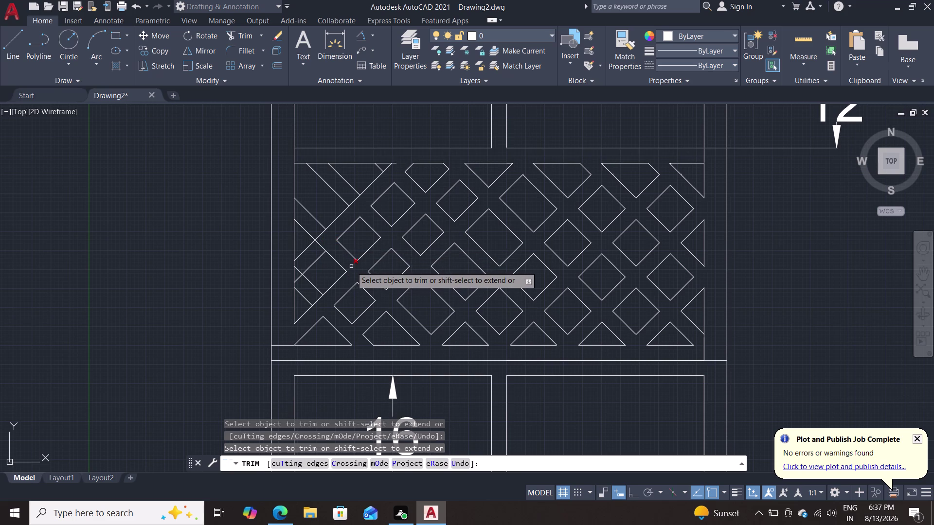
click(318, 241)
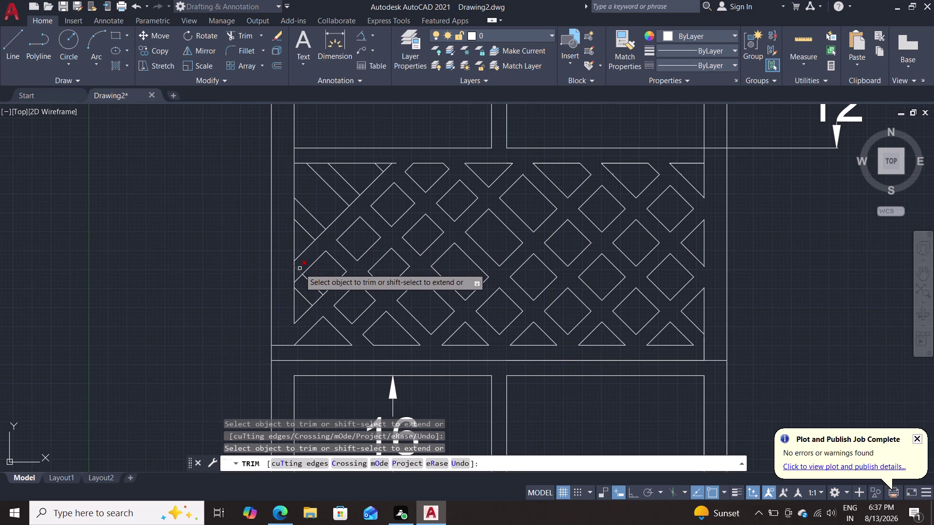
double_click(298, 270)
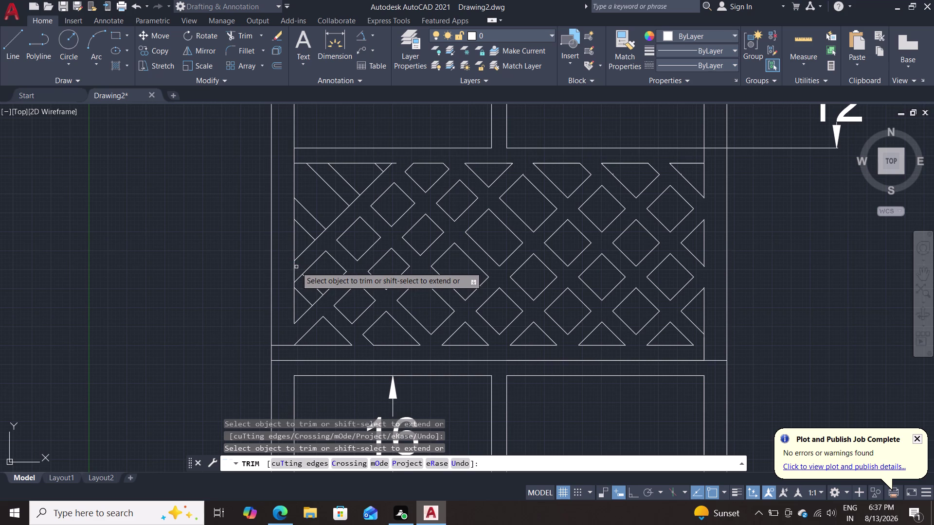
click(293, 269)
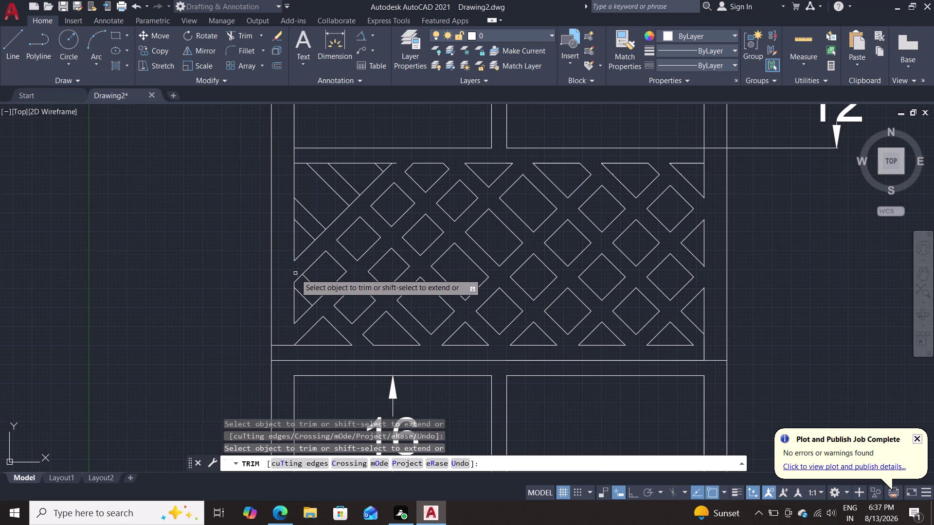
click(299, 280)
click(296, 283)
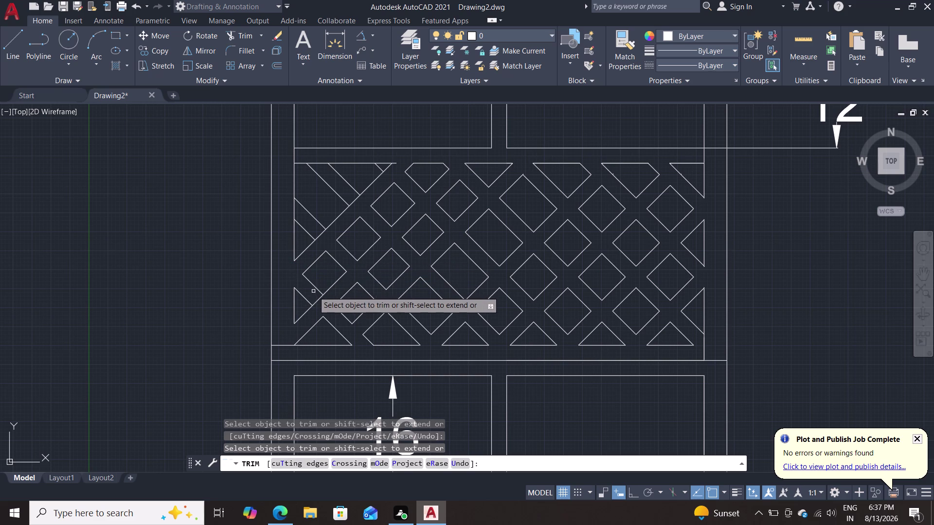
double_click(317, 304)
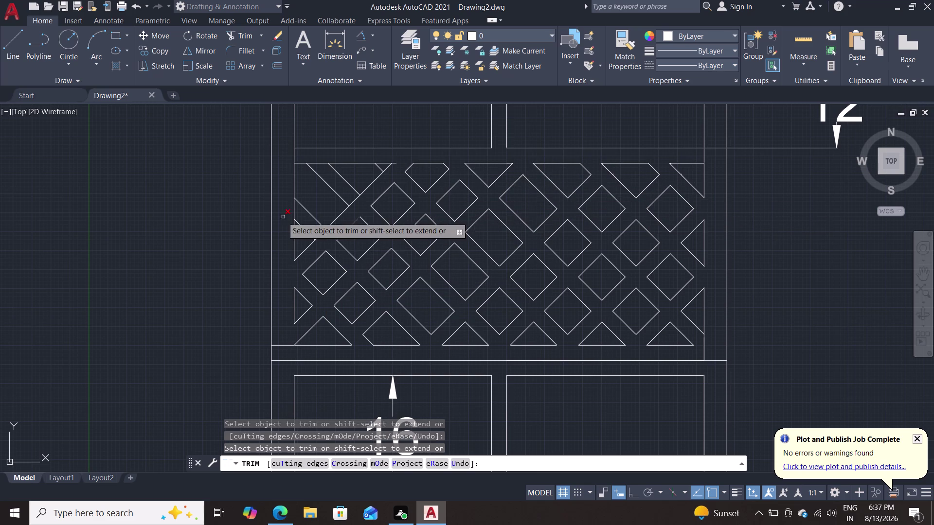
Trim the remaining lattice segments along the top border through the top-right, then end Trim.
click(295, 209)
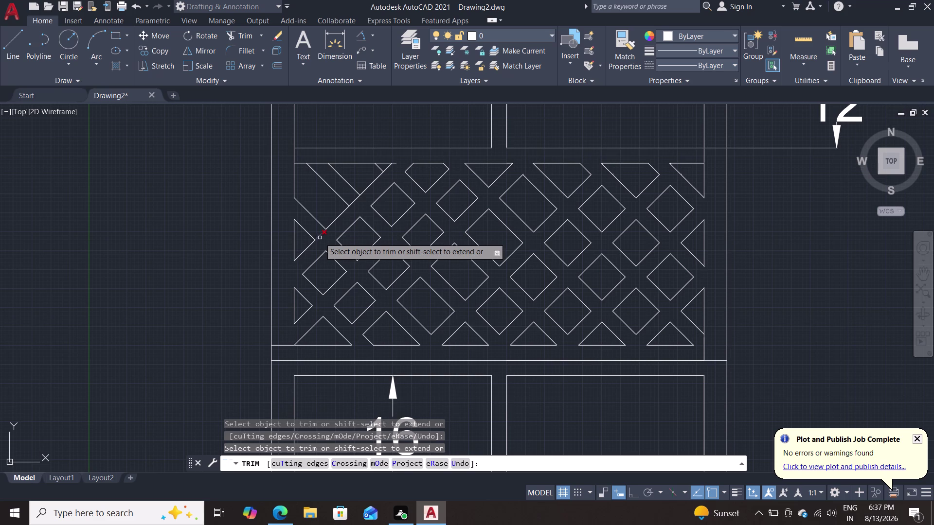
click(318, 234)
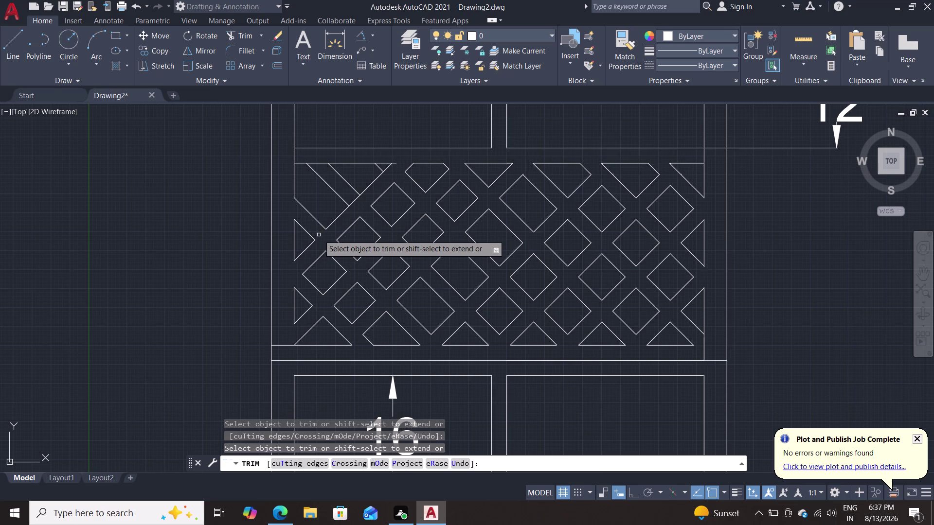
click(352, 204)
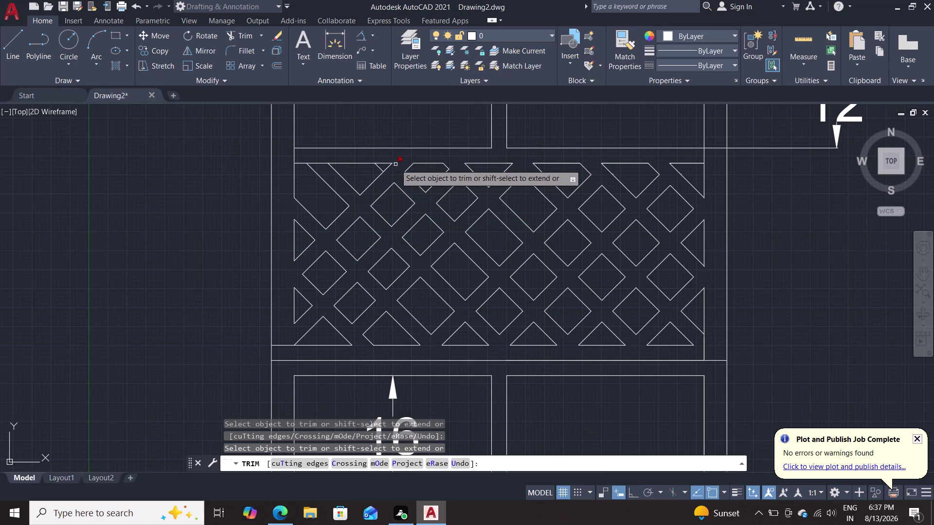
double_click(395, 164)
double_click(381, 168)
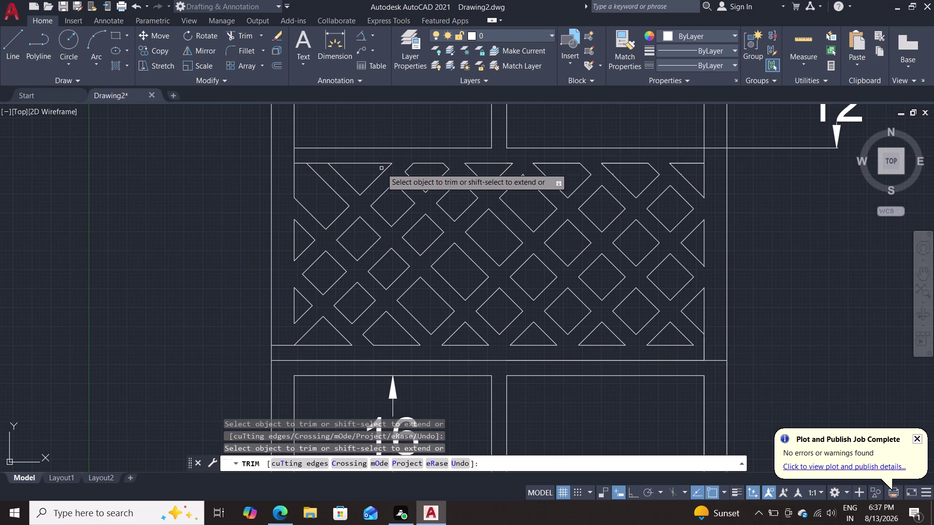
double_click(320, 164)
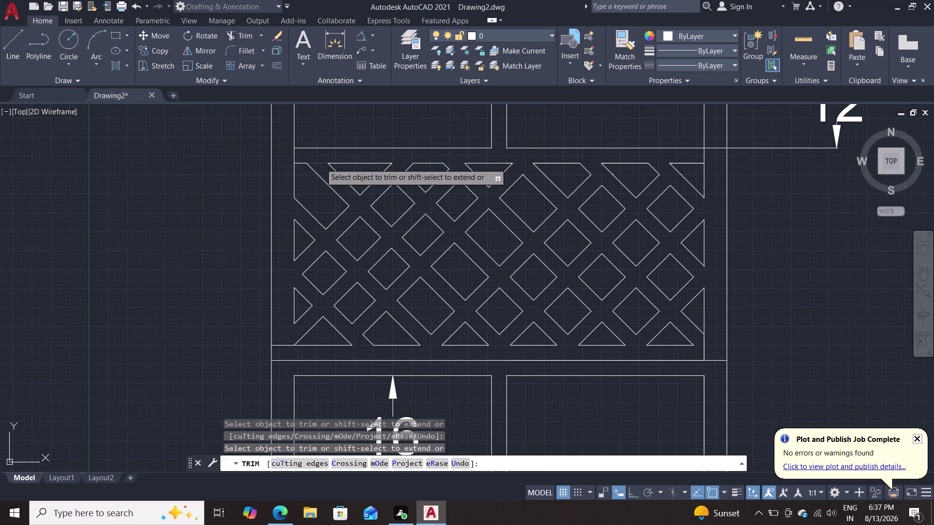
click(294, 157)
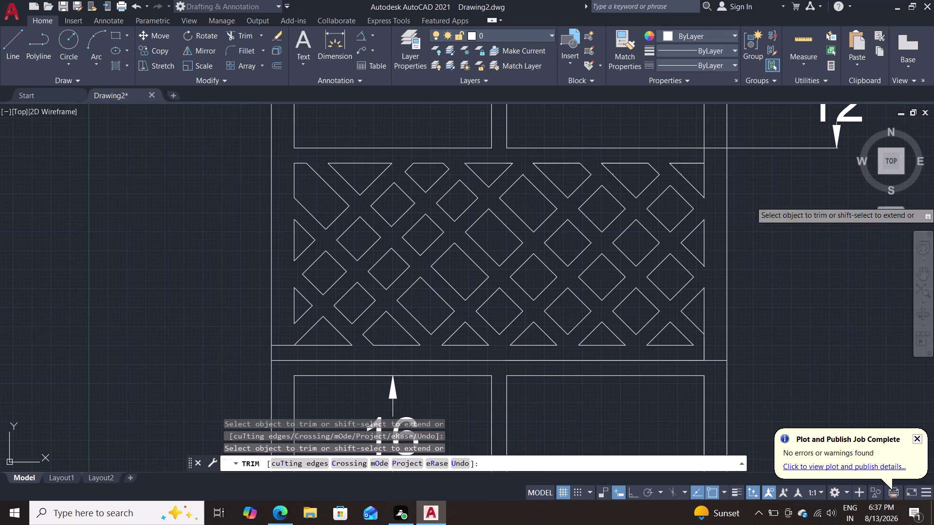
click(703, 157)
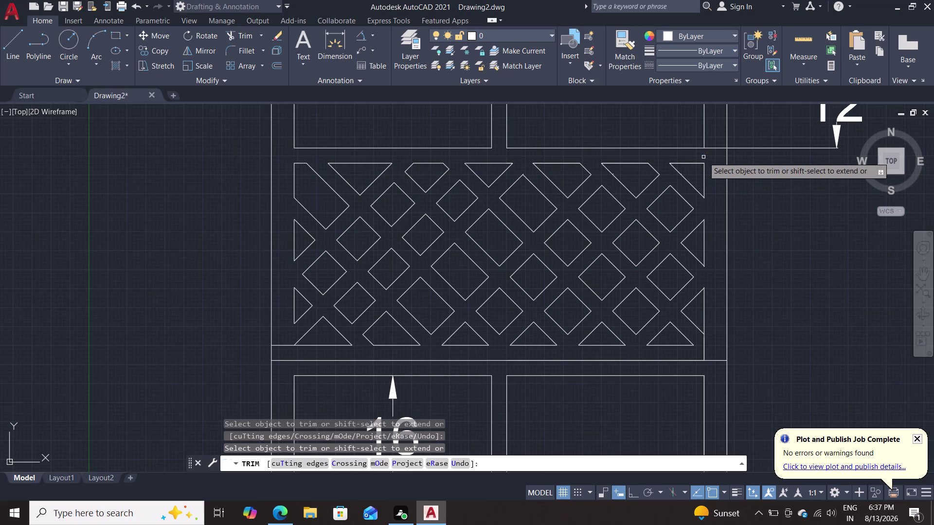
key(Escape)
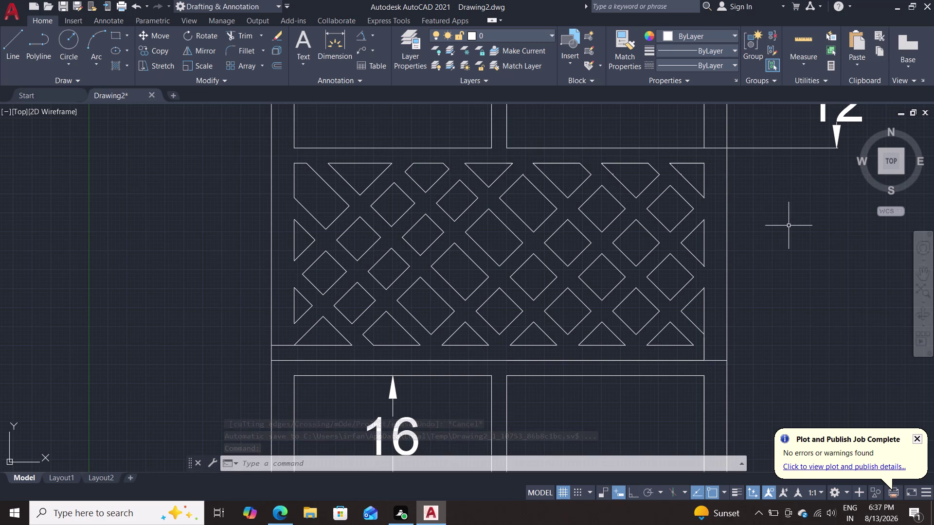
text(tr)
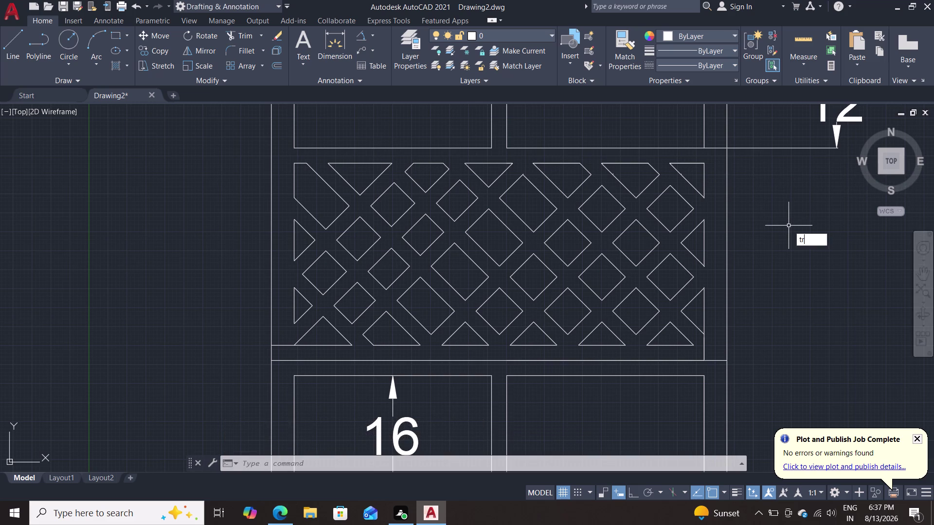
key(Return)
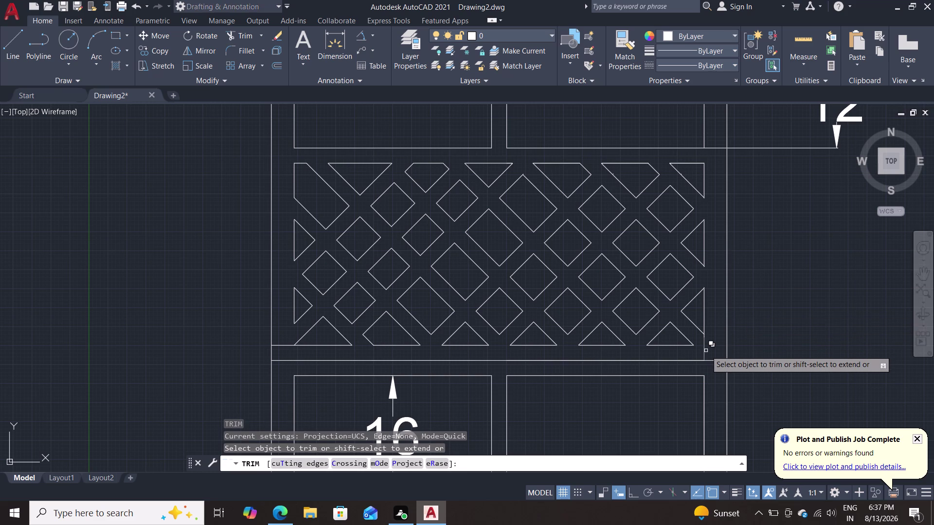
click(705, 350)
click(740, 396)
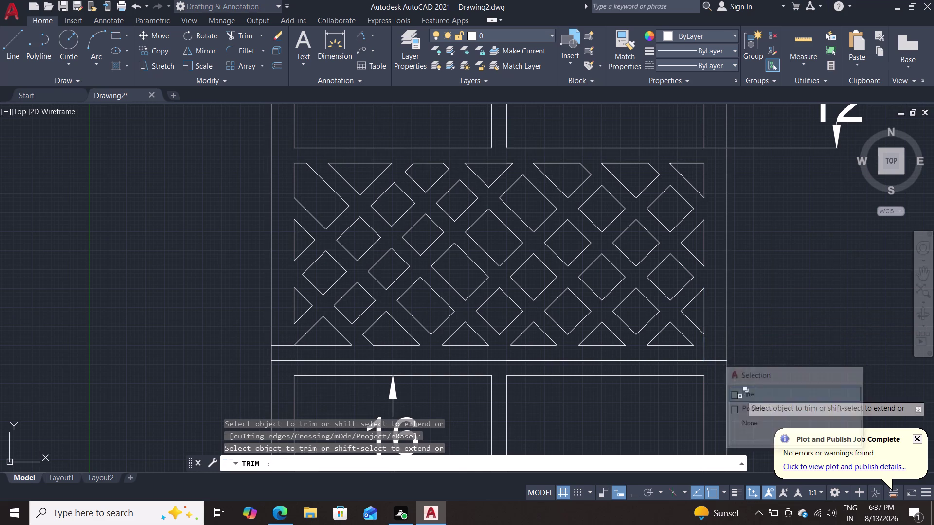
click(705, 345)
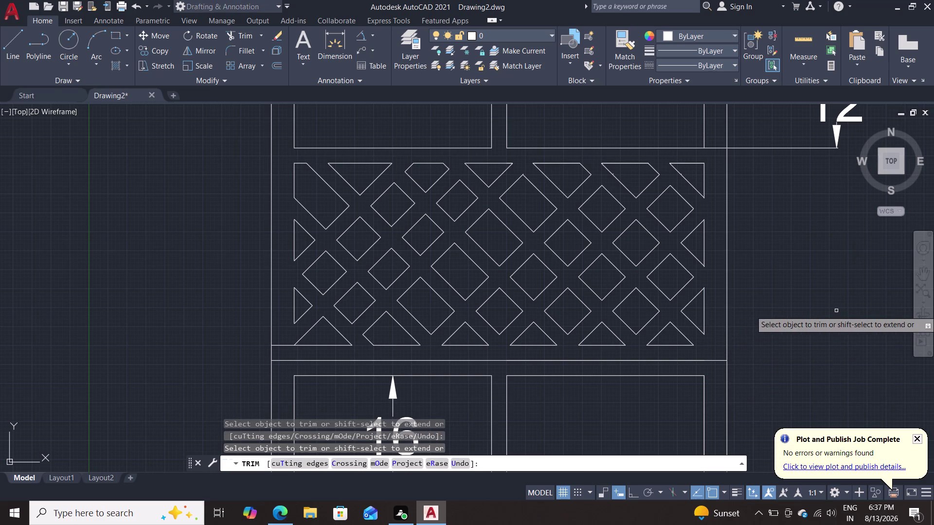
key(Escape)
scroll(down, 3)
scroll(up, 3)
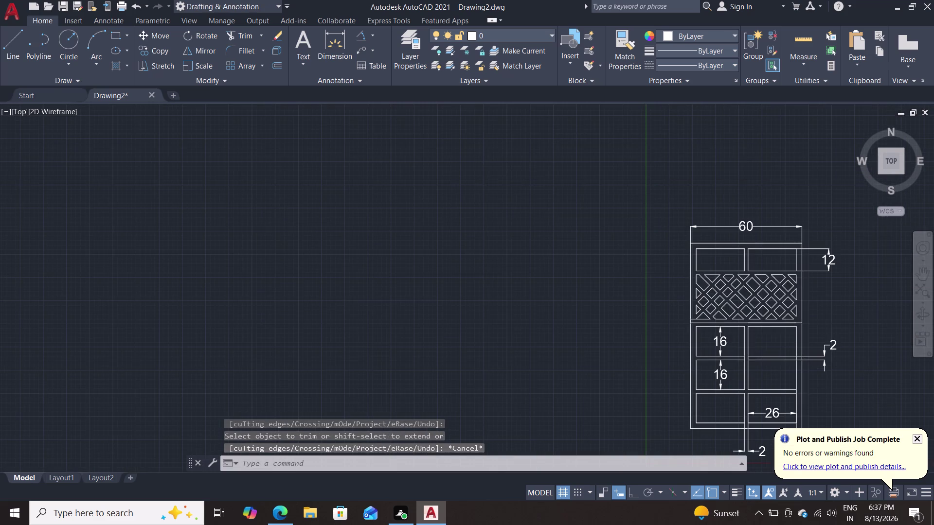
middle_drag(822, 307, 748, 274)
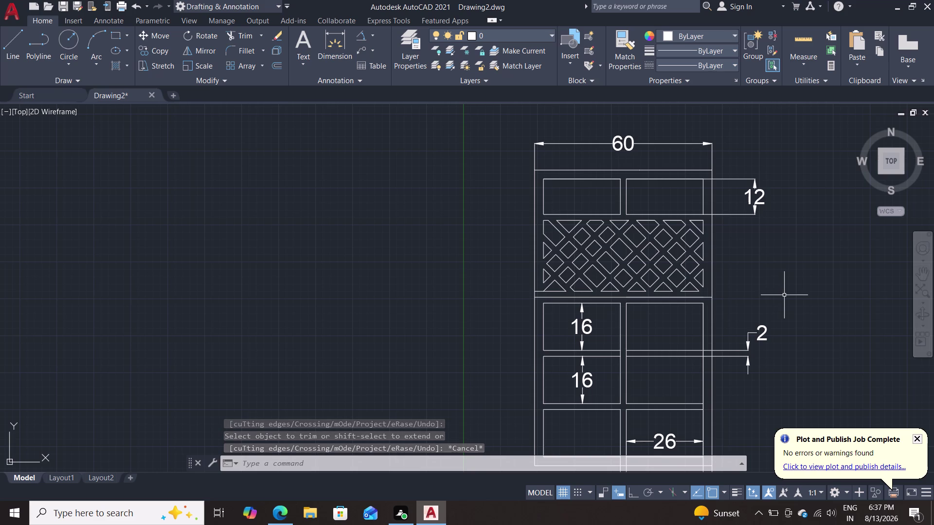
click(247, 4)
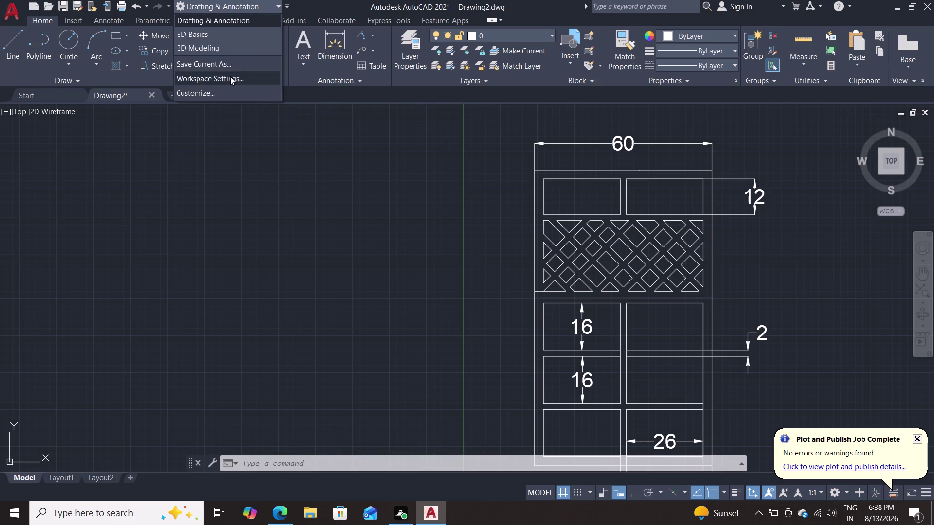
Switch the workspace to 3D Modeling and pan back to the lattice panel.
click(230, 51)
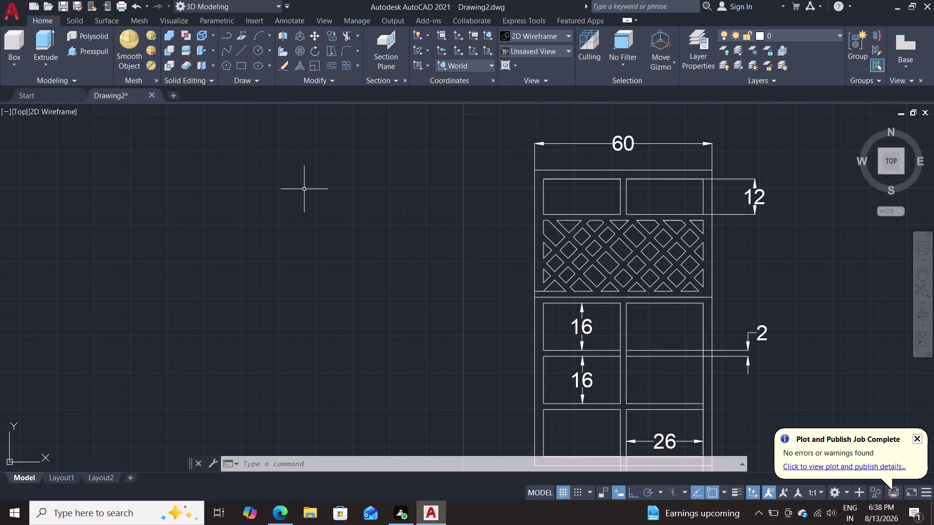
scroll(up, 3)
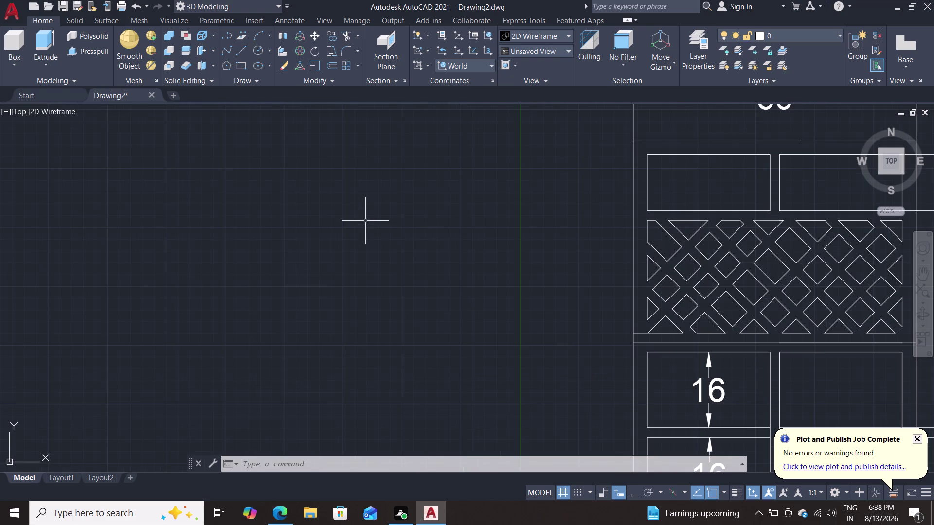
middle_drag(323, 206, 165, 199)
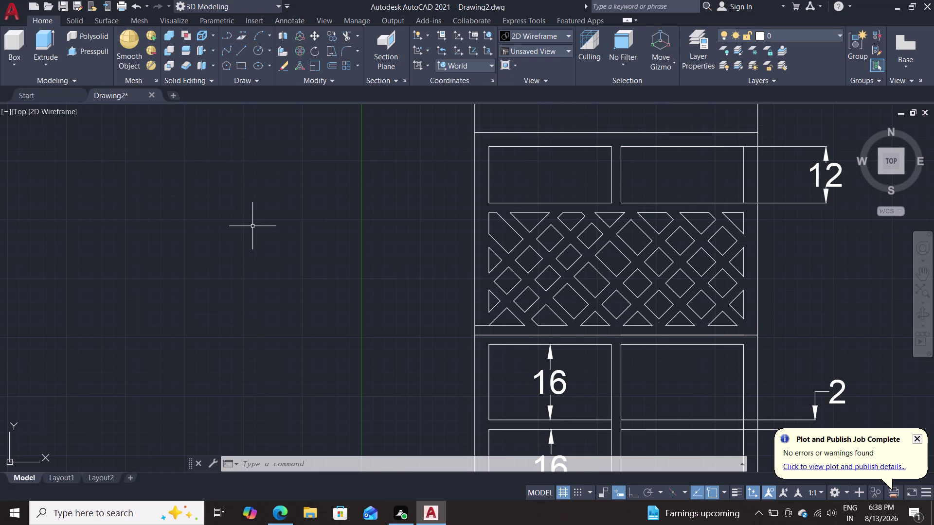
Copy a lattice diagonal into place at the lattice's top-left corner.
key(l)
key(Return)
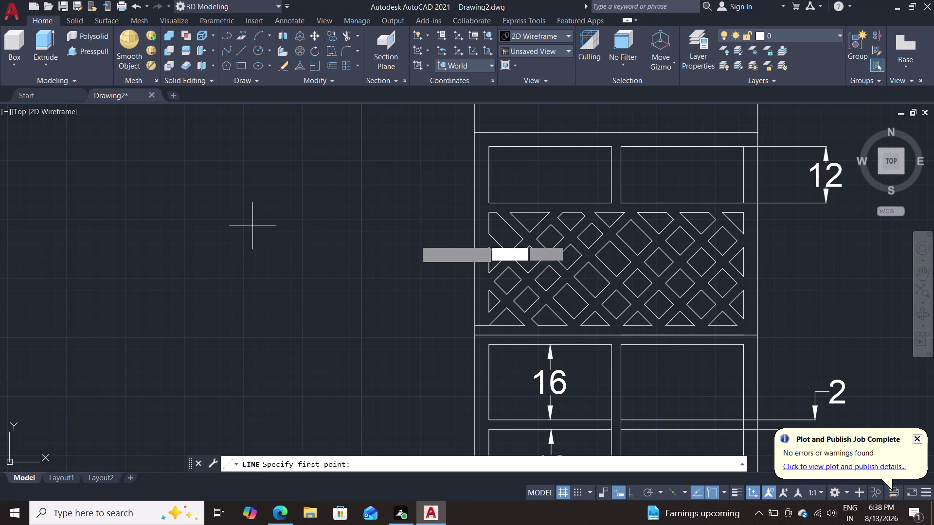
key(Escape)
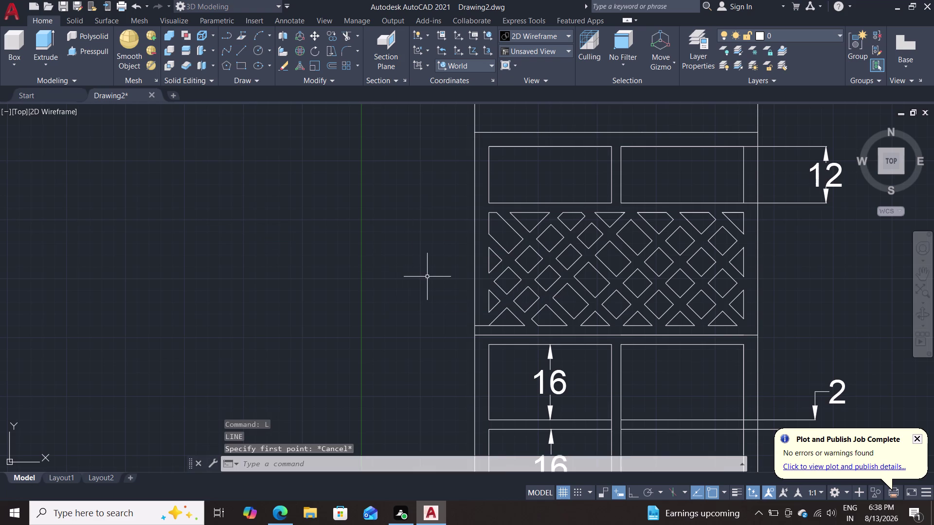
scroll(up, 3)
key(c)
key(o)
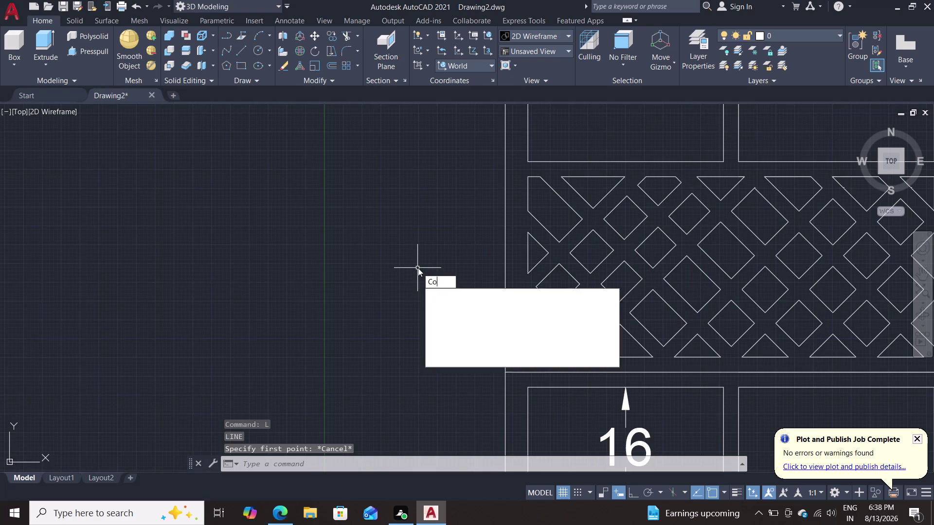
key(Return)
click(569, 234)
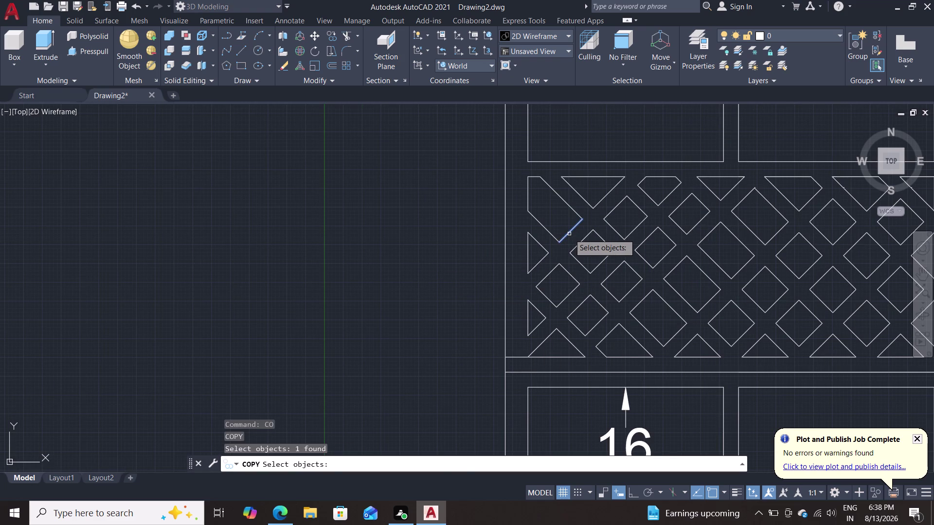
key(Return)
click(557, 245)
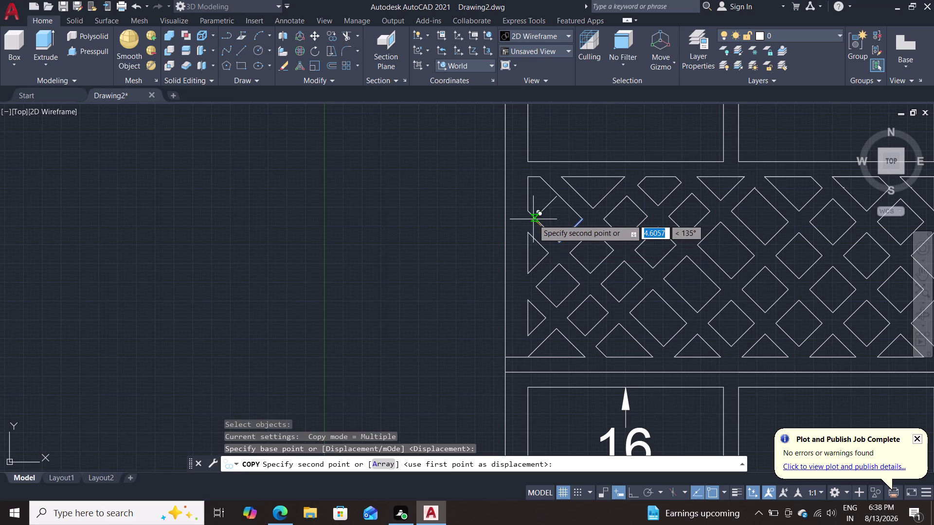
click(534, 218)
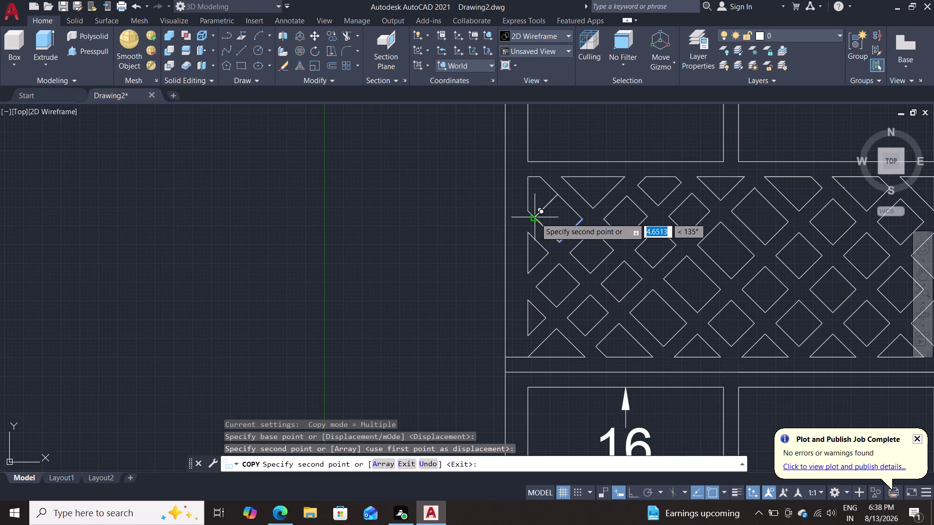
key(Escape)
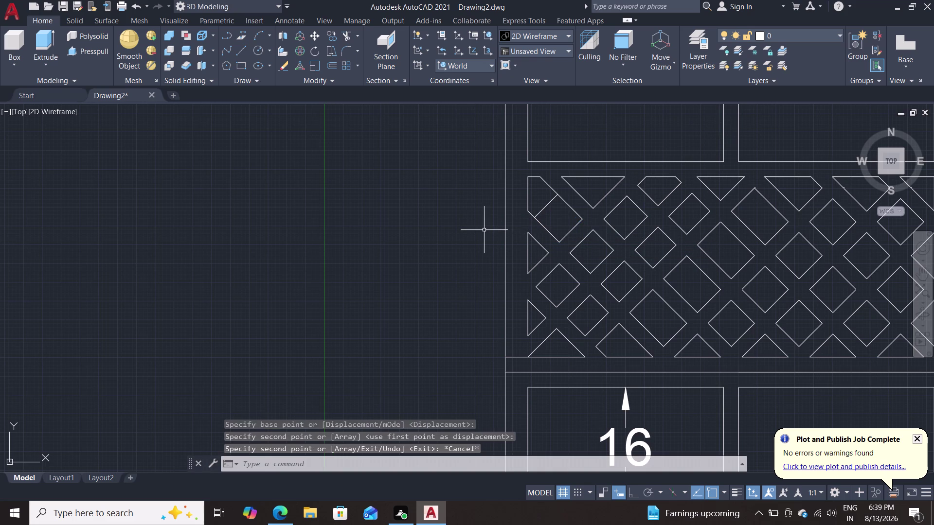
Trim back the top-left corner triangle of the lattice.
text(tr)
key(Return)
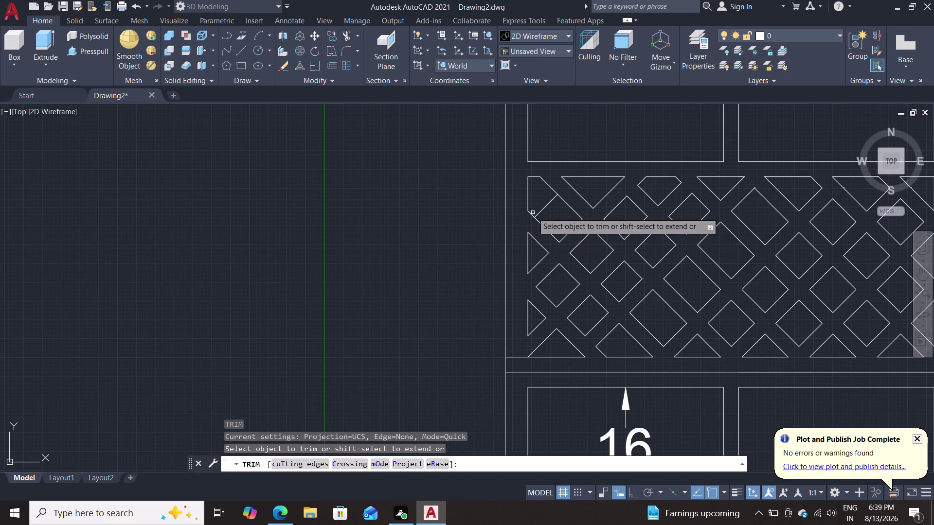
triple_click(531, 213)
click(552, 189)
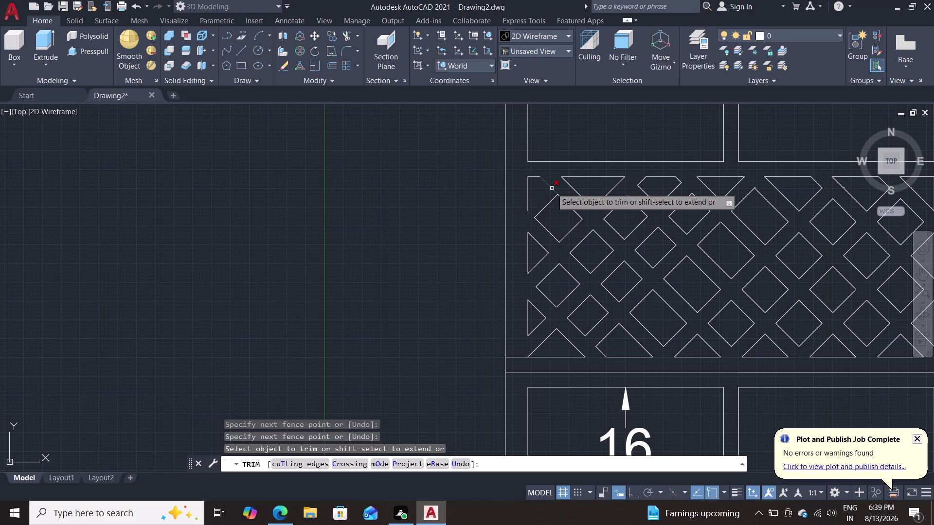
click(552, 189)
key(Escape)
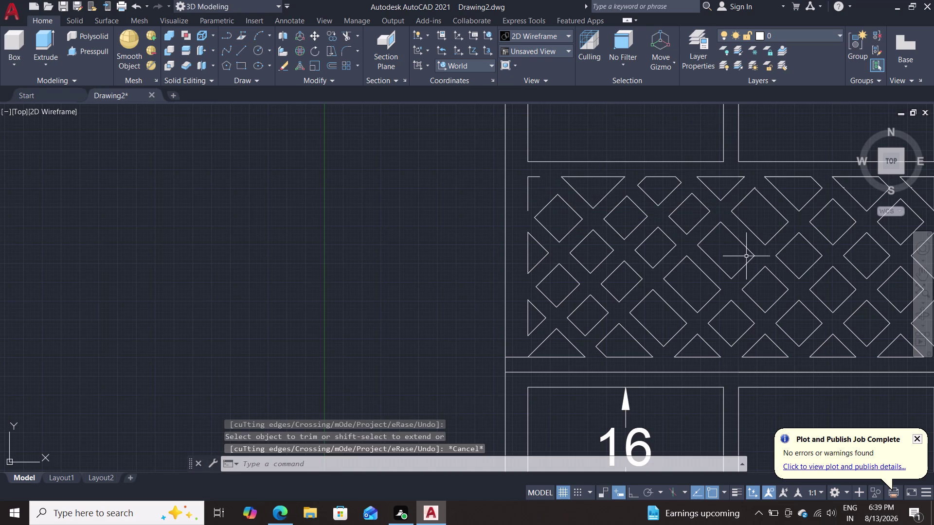
middle_drag(445, 228, 316, 200)
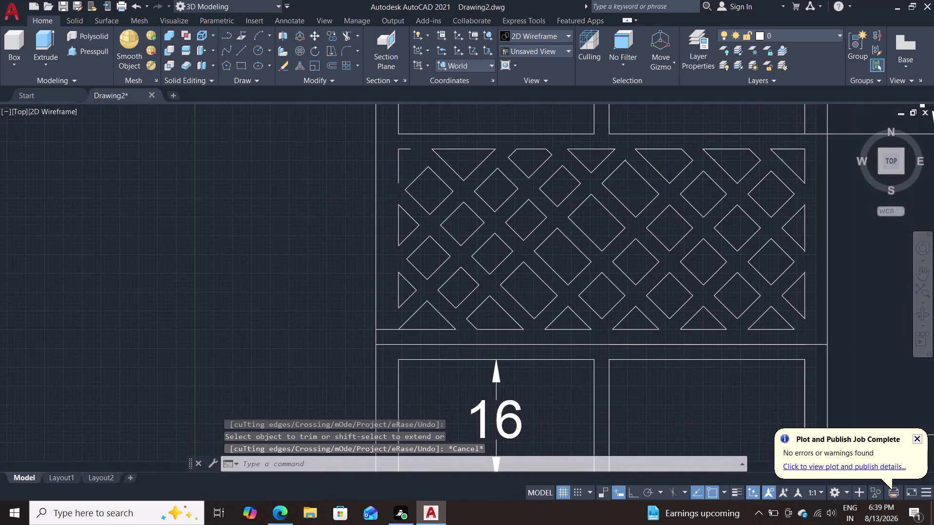
scroll(down, 3)
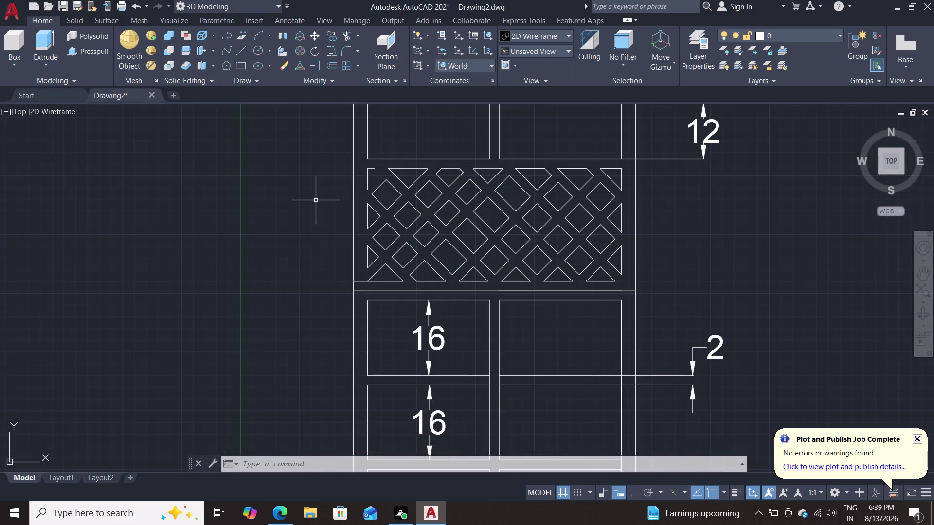
Draw a short line closing the lattice's top-left corner triangle, then zoom back out.
key(l)
key(Return)
scroll(up, 3)
middle_drag(303, 196, 262, 209)
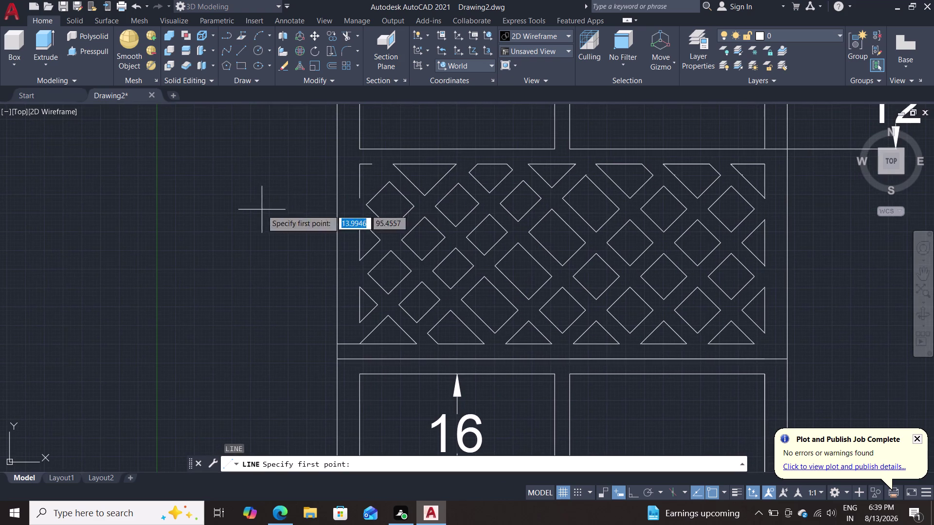
click(374, 163)
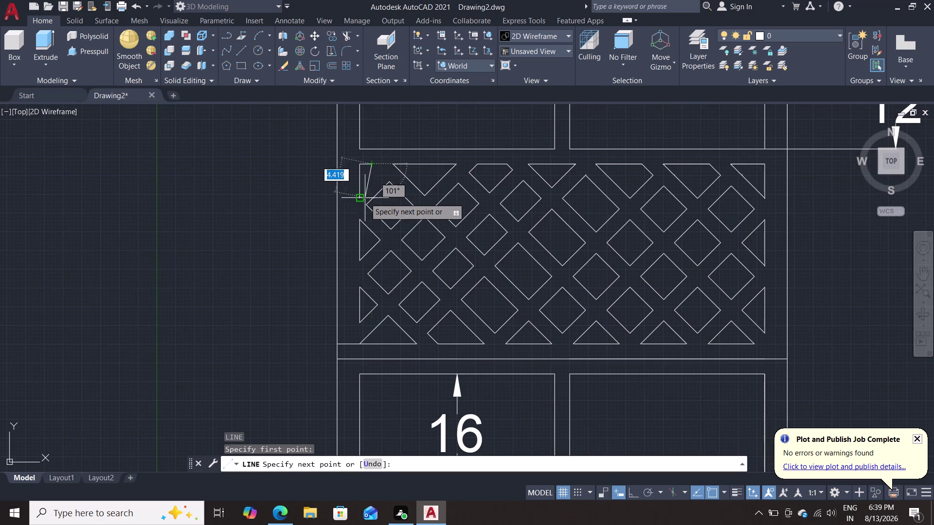
click(362, 201)
key(Escape)
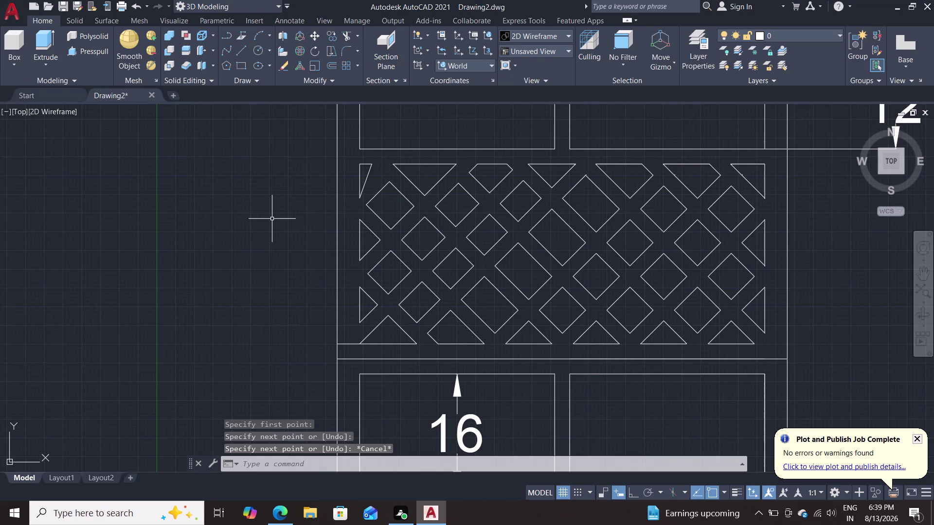
scroll(down, 3)
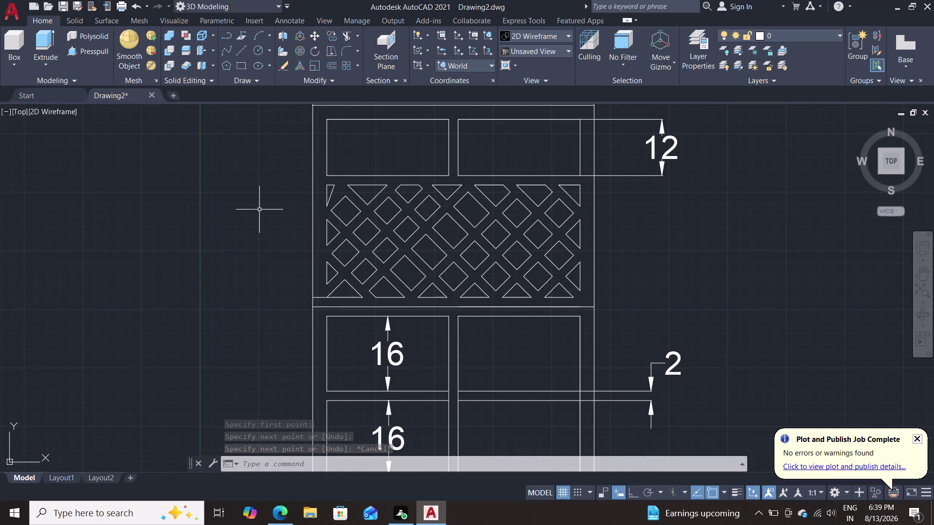
scroll(down, 3)
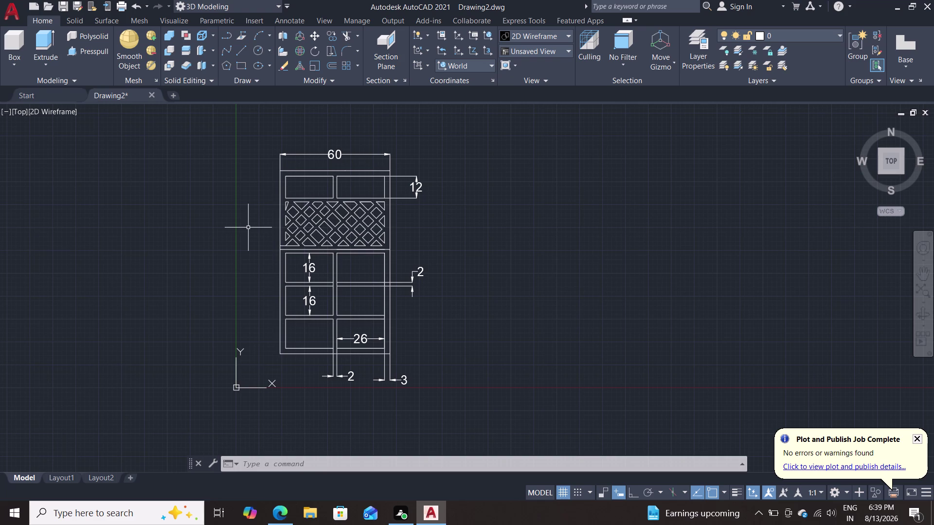
Cancel the pending line and switch the view to the SW Isometric preset.
key(Escape)
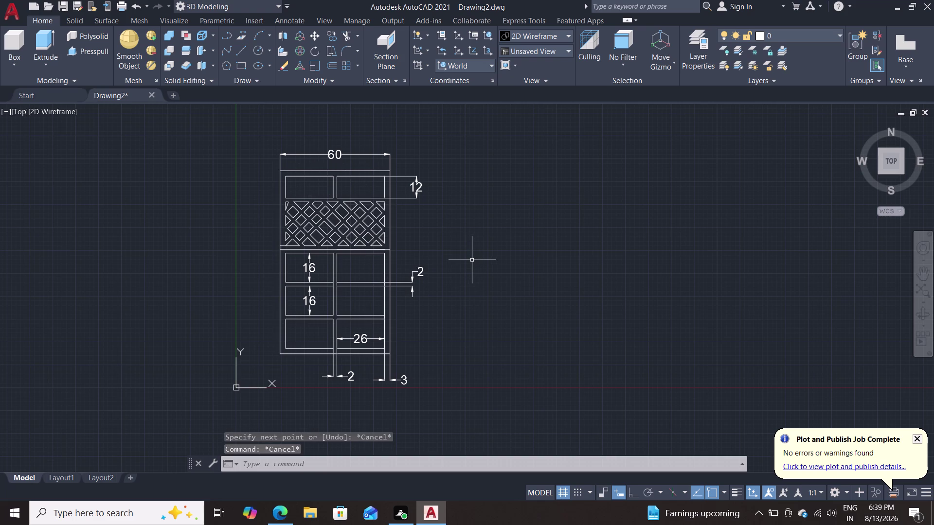
scroll(up, 3)
middle_drag(459, 260, 540, 252)
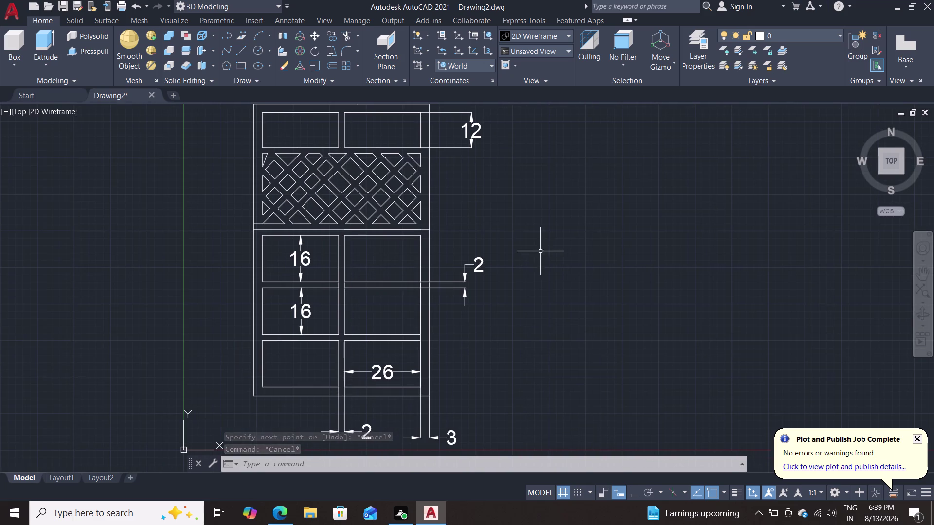
click(563, 33)
click(556, 33)
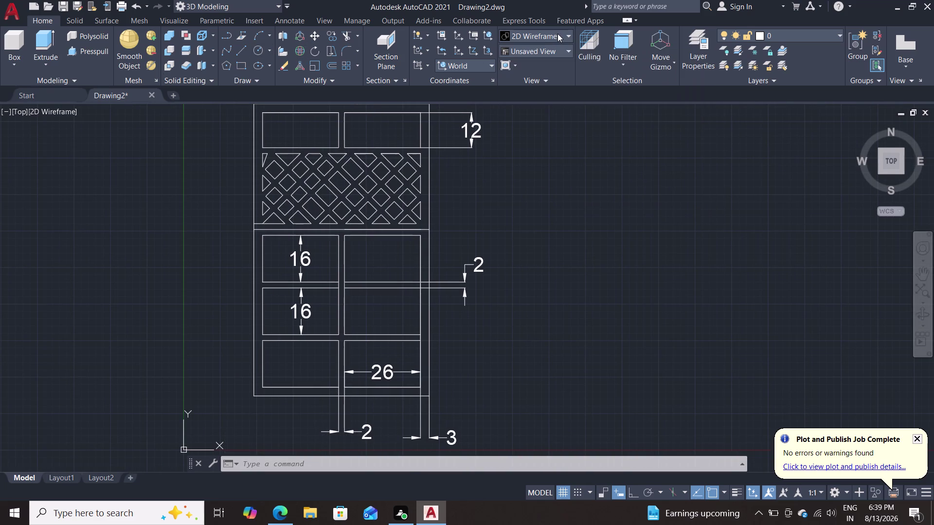
click(553, 48)
click(524, 140)
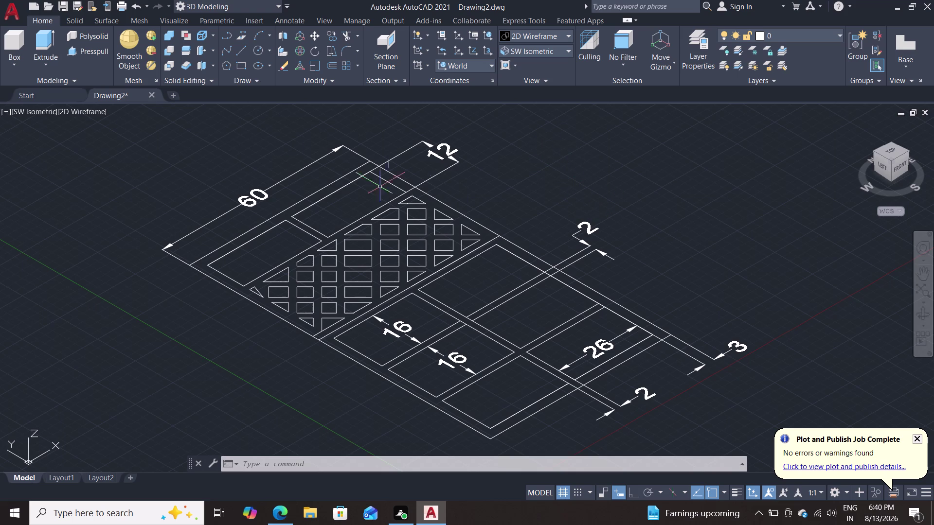
Presspull the lower compartment area up 50 units and apply the Shades of Gray style.
click(94, 51)
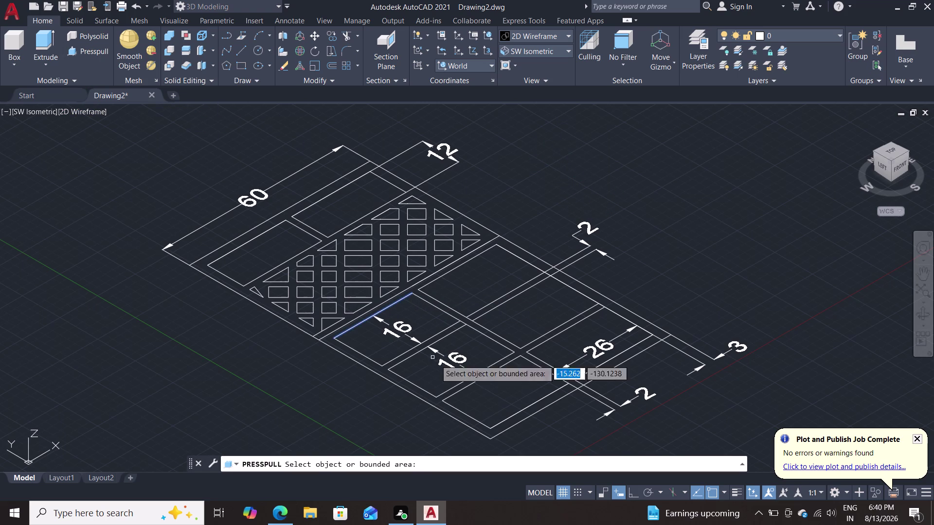
click(499, 402)
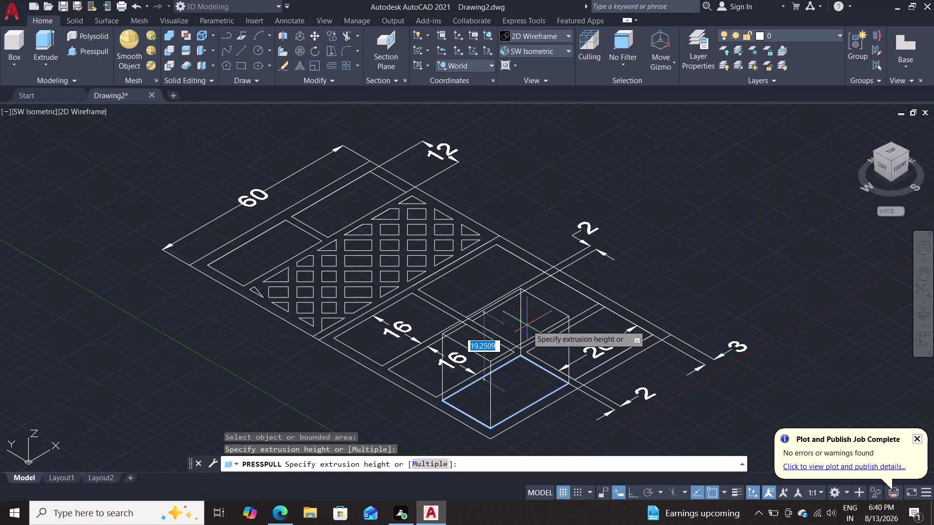
text(50)
key(Return)
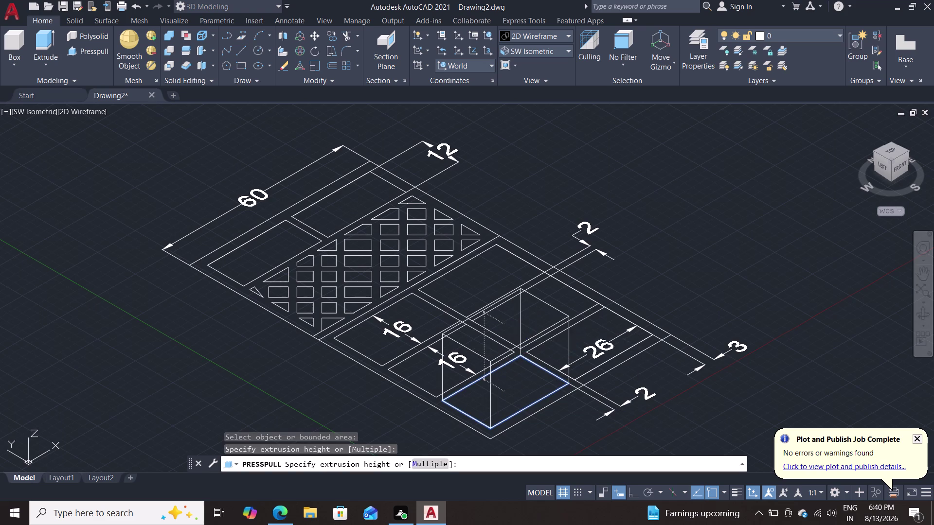
key(Escape)
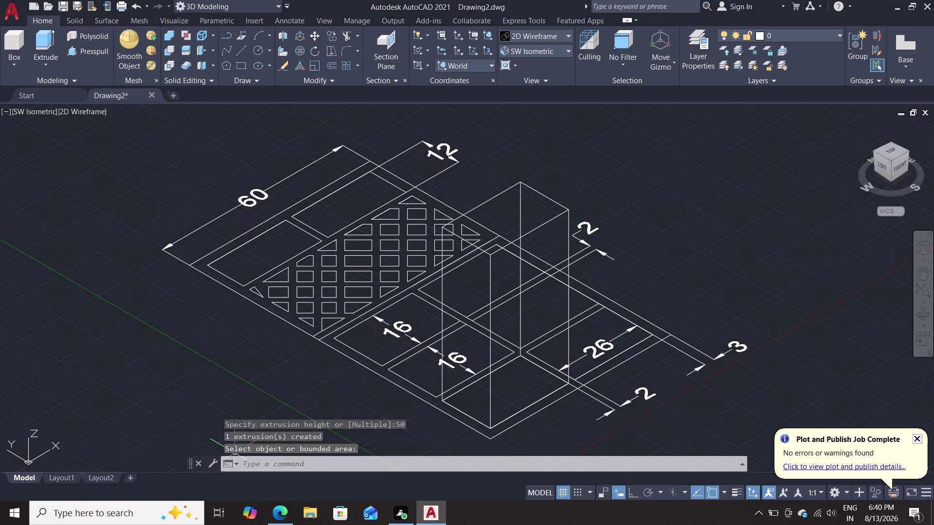
click(542, 36)
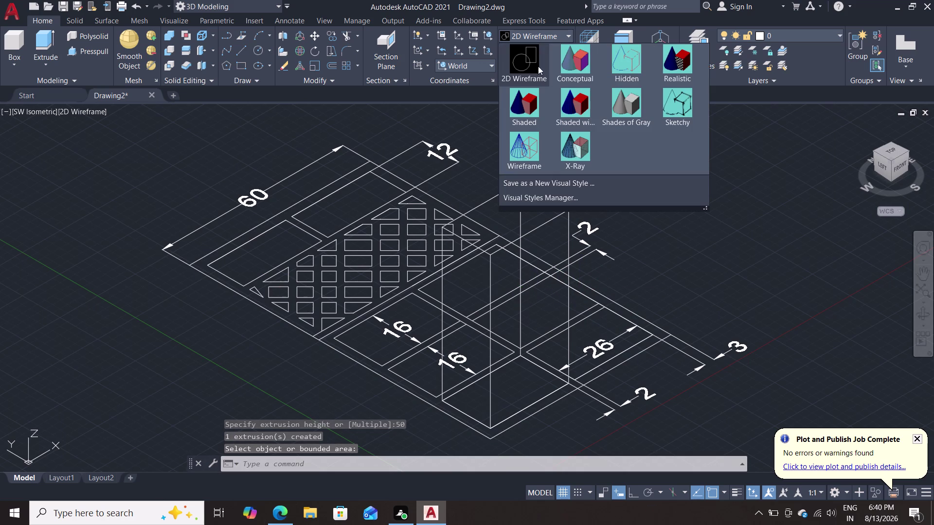
click(626, 97)
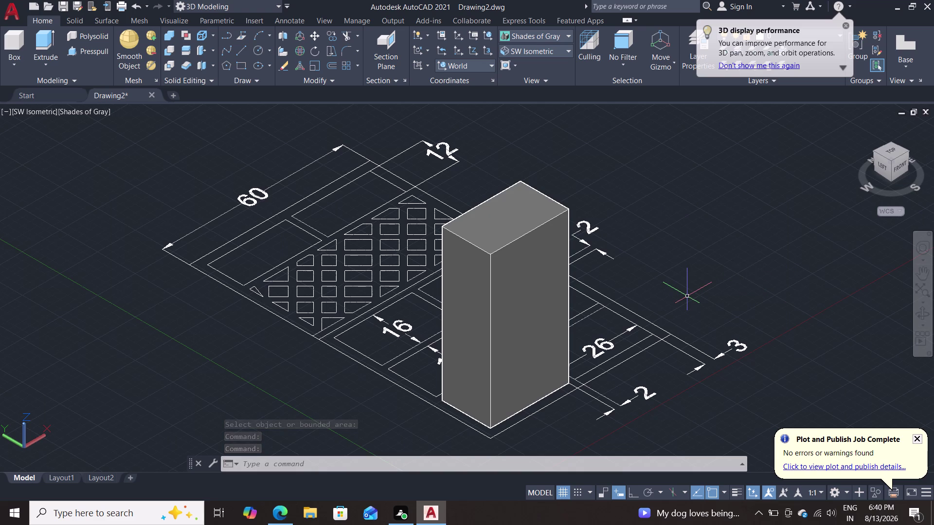
Undo the shading and the 50-unit extrusion, then reapply Shades of Gray.
key(ctrl+z)
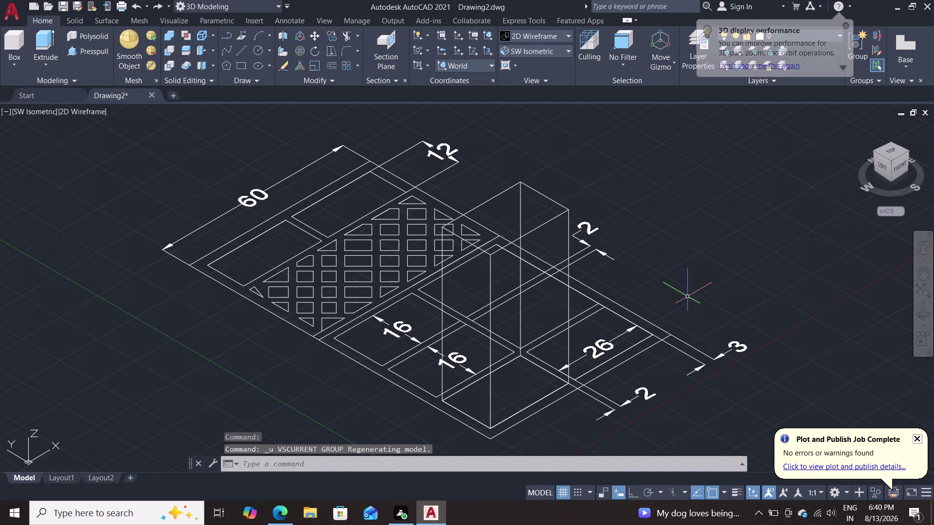
key(ctrl+z)
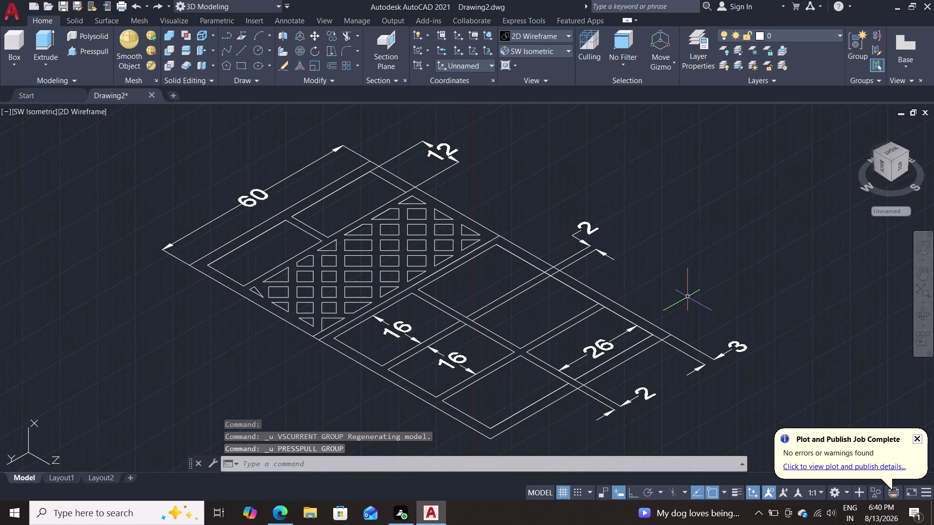
triple_click(543, 34)
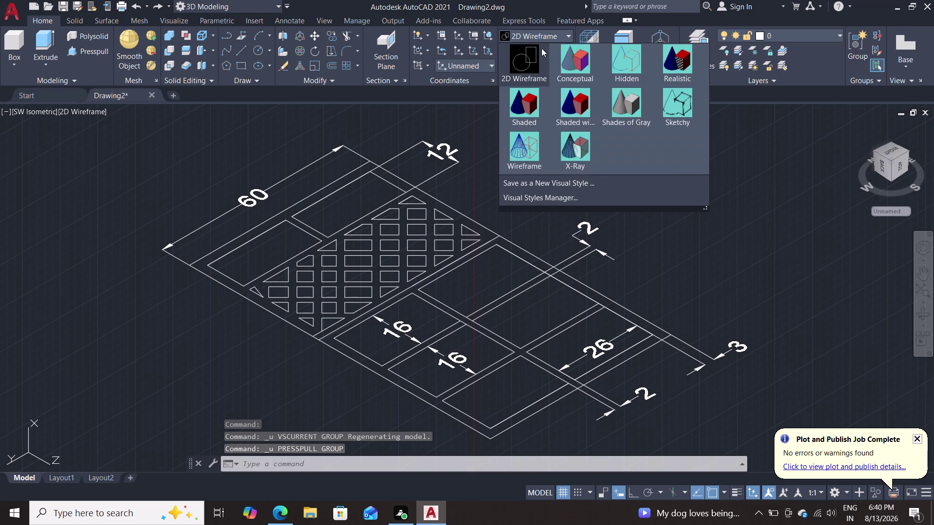
double_click(619, 109)
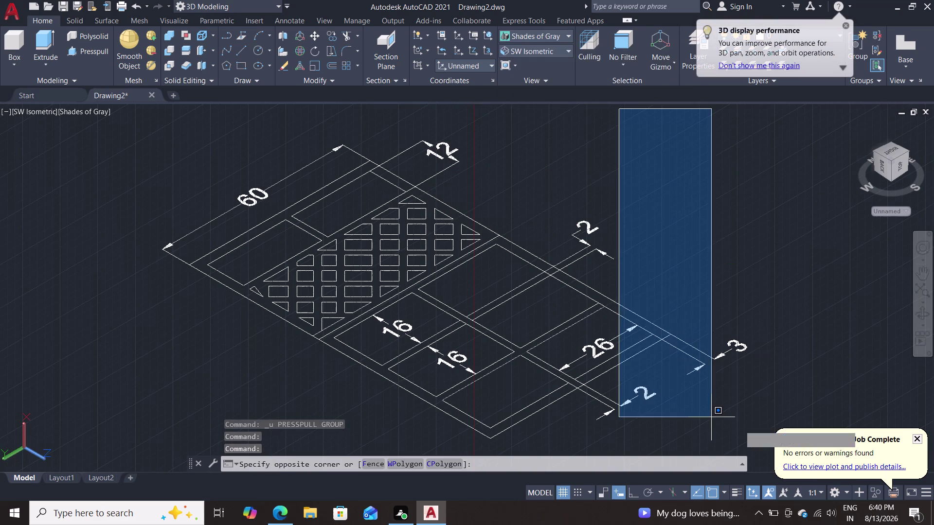
click(764, 256)
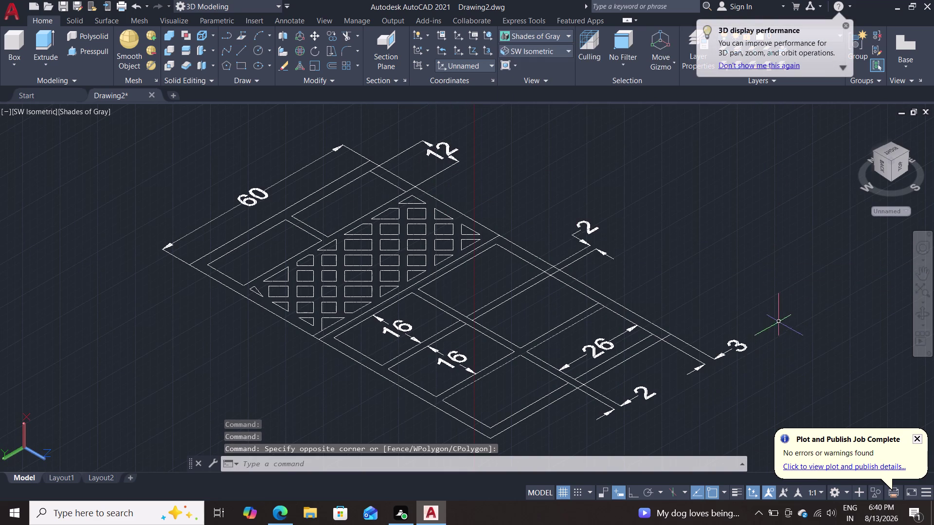
drag(778, 322, 548, 428)
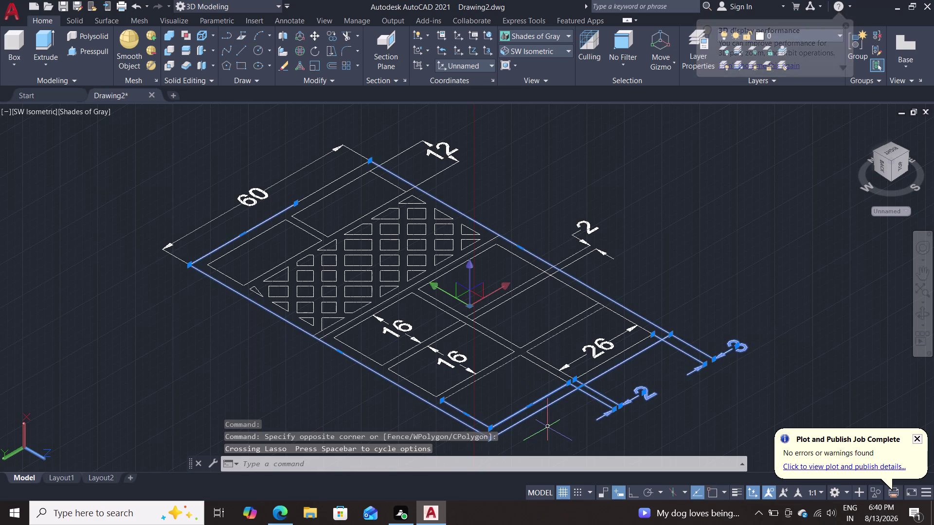
key(Escape)
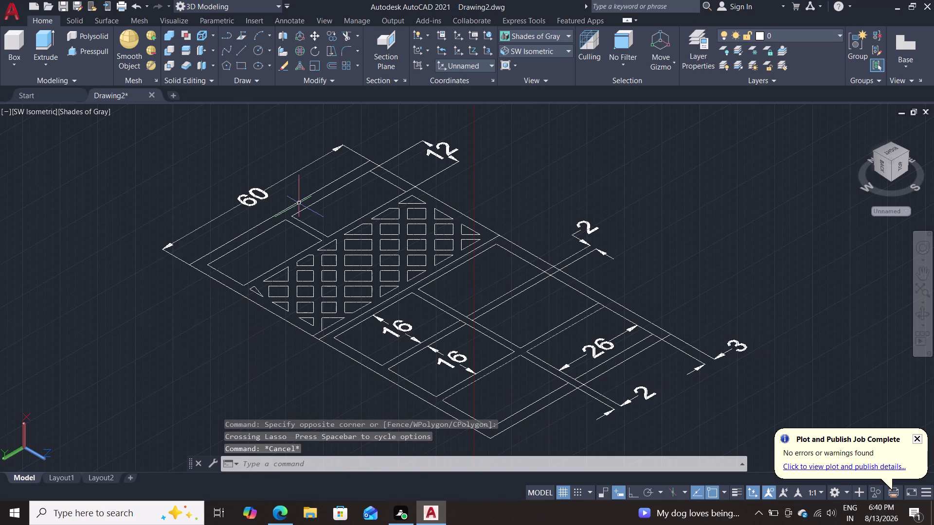
double_click(112, 254)
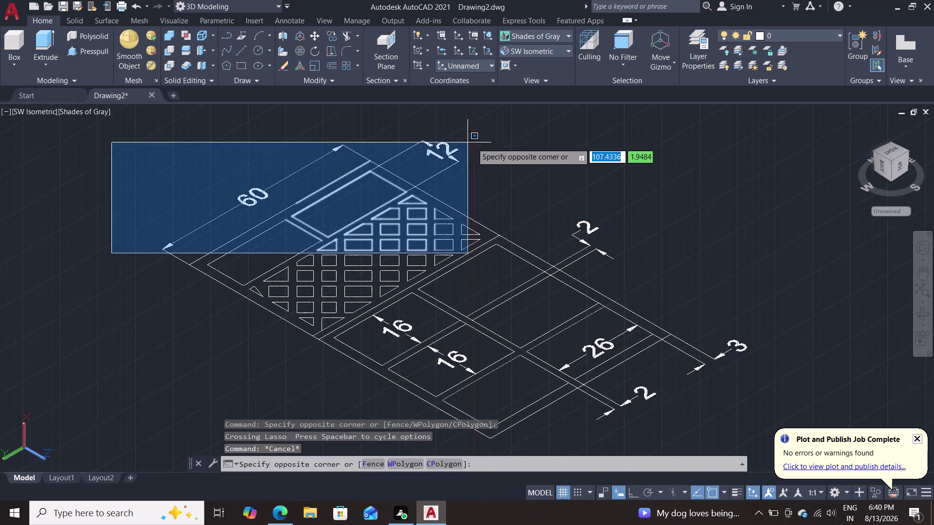
click(482, 139)
click(744, 241)
click(767, 254)
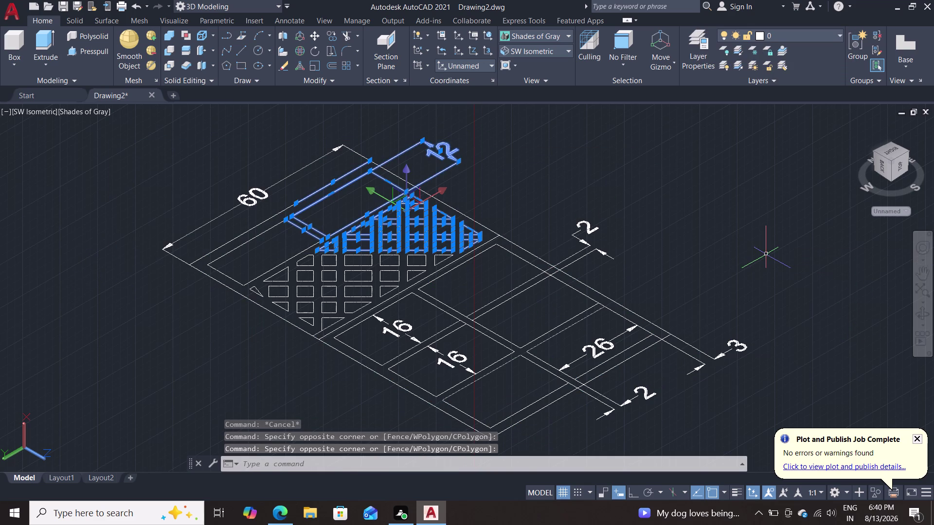
key(Escape)
click(773, 282)
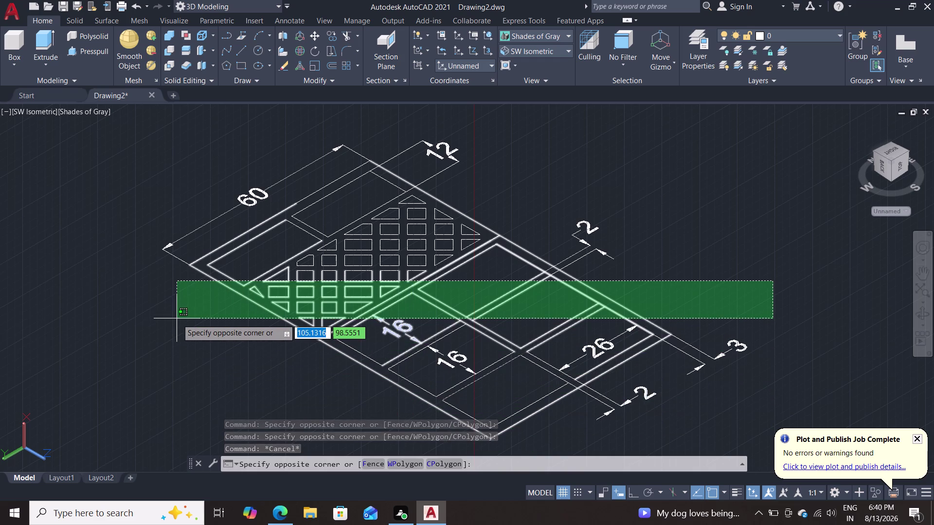
key(Escape)
middle_drag(175, 337, 166, 280)
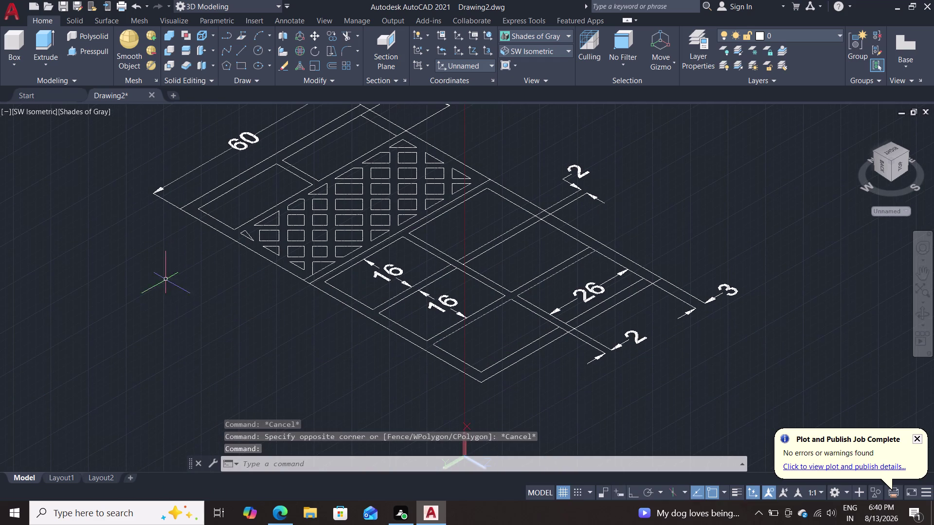
click(833, 283)
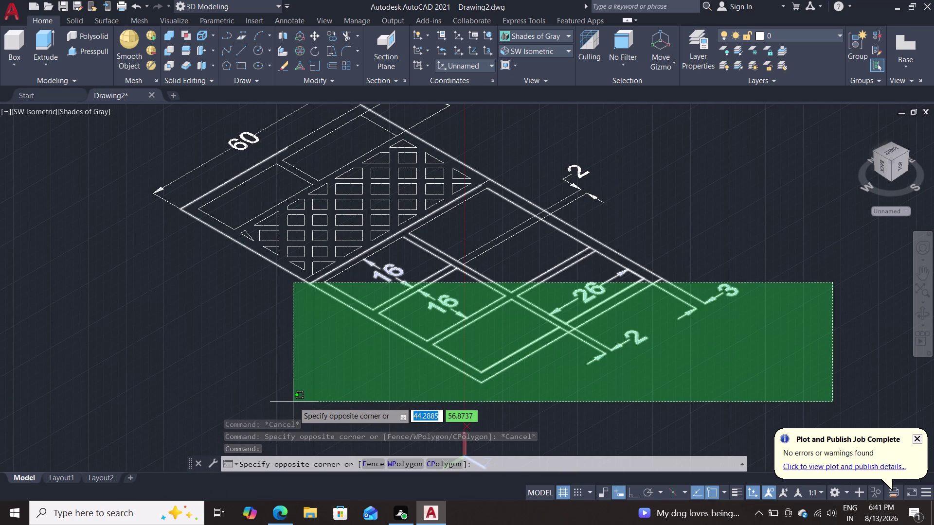
key(Escape)
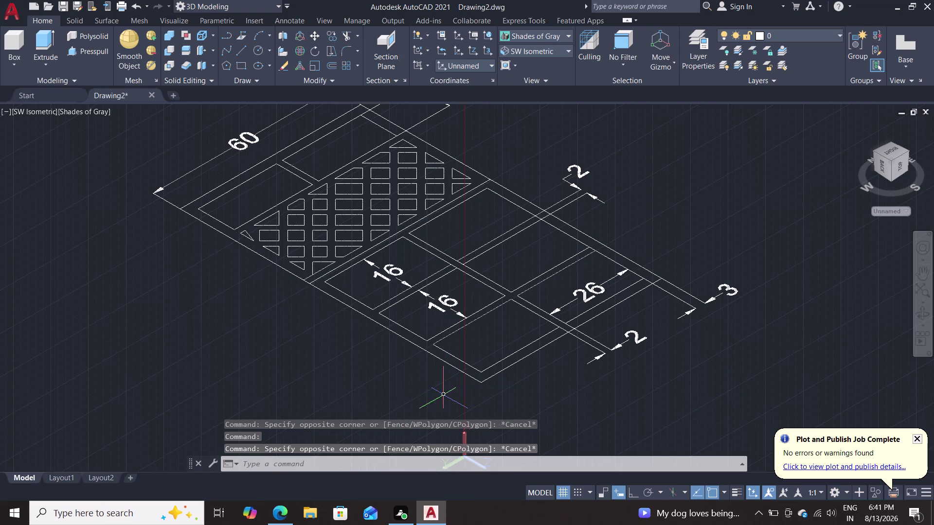
drag(443, 395, 450, 392)
drag(464, 383, 469, 380)
drag(570, 319, 575, 318)
key(Escape)
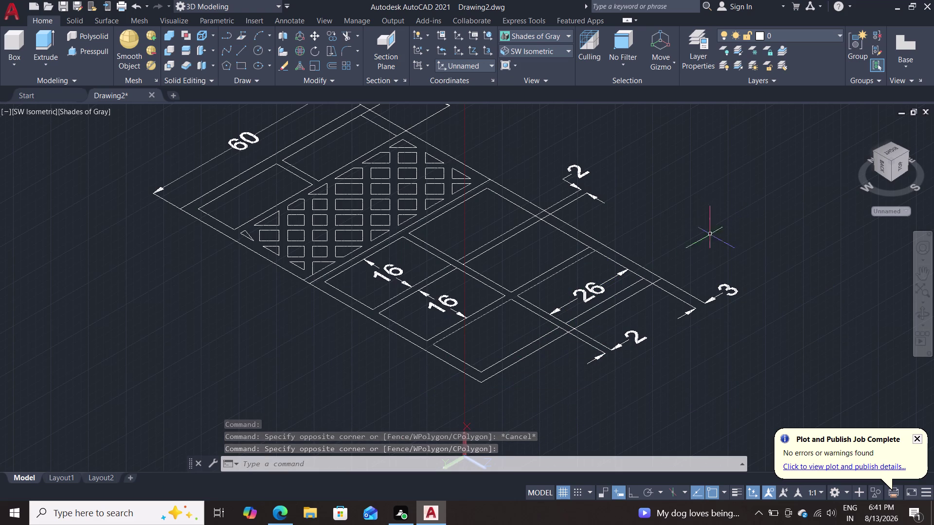
click(775, 202)
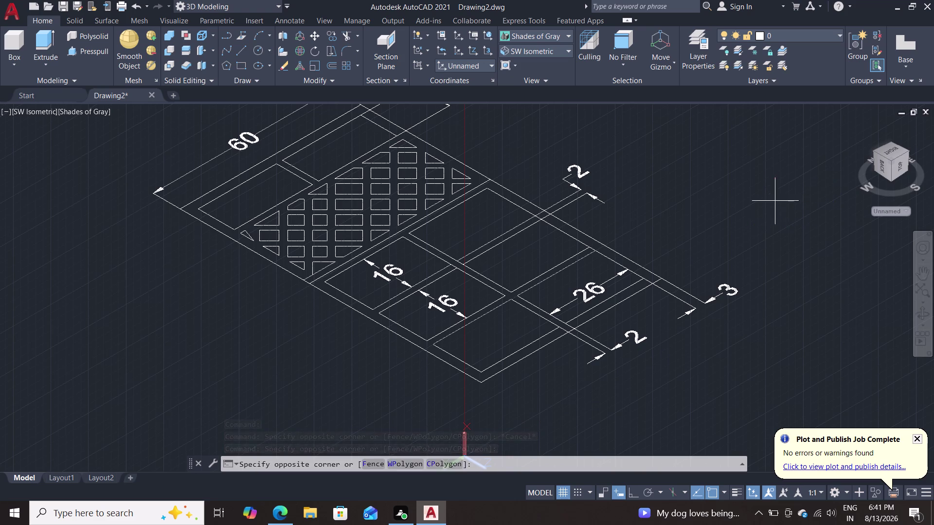
drag(746, 232, 705, 260)
click(693, 267)
drag(679, 273, 654, 289)
drag(647, 292, 616, 311)
click(615, 311)
key(Escape)
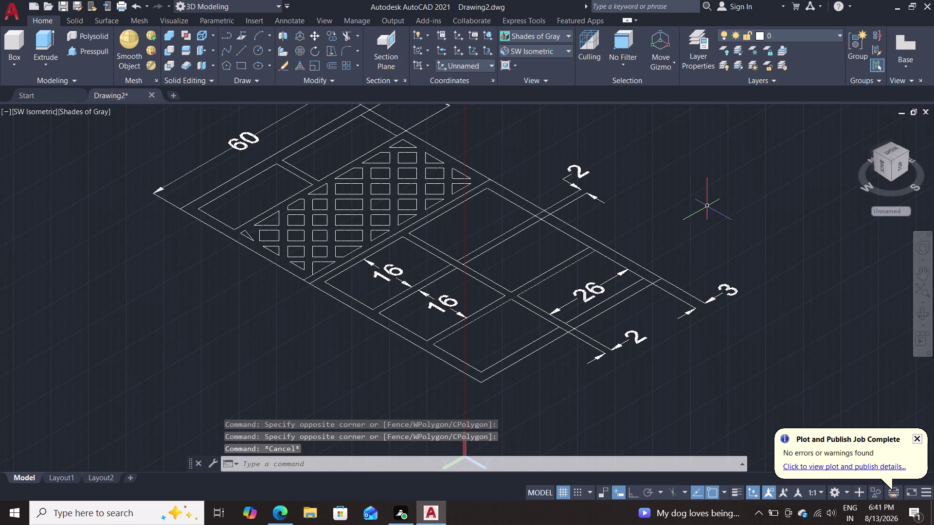
click(708, 208)
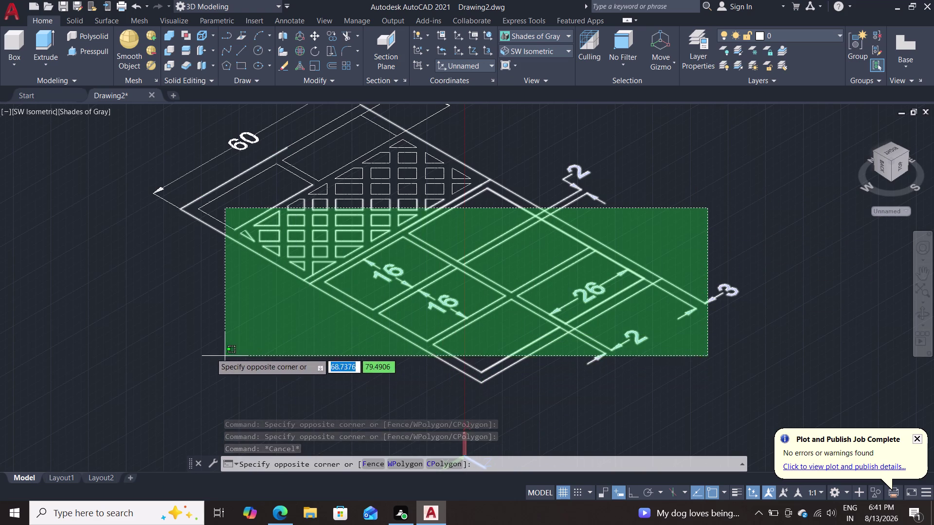
double_click(132, 394)
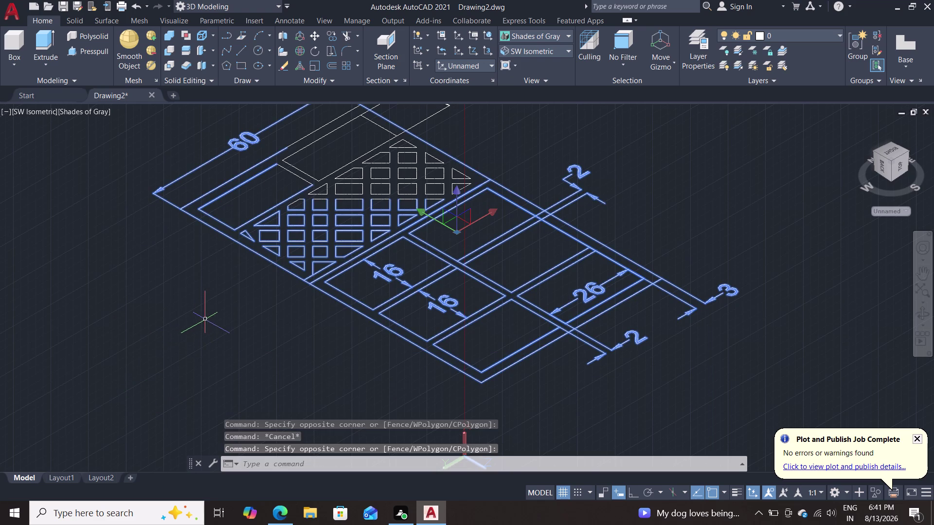
middle_drag(222, 307, 217, 328)
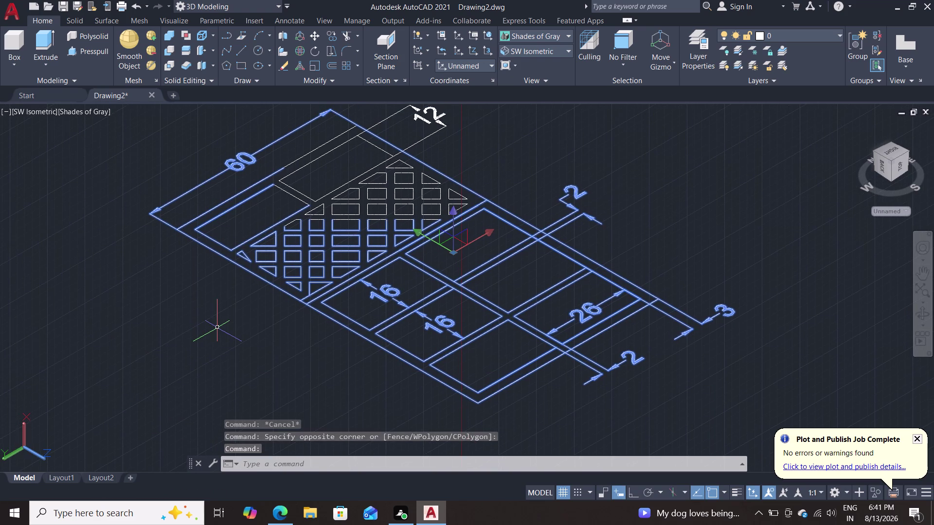
Tilt the view and window-select the lattice and panel outline lines.
middle_drag(217, 329, 199, 358)
scroll(down, 3)
middle_drag(220, 322, 218, 335)
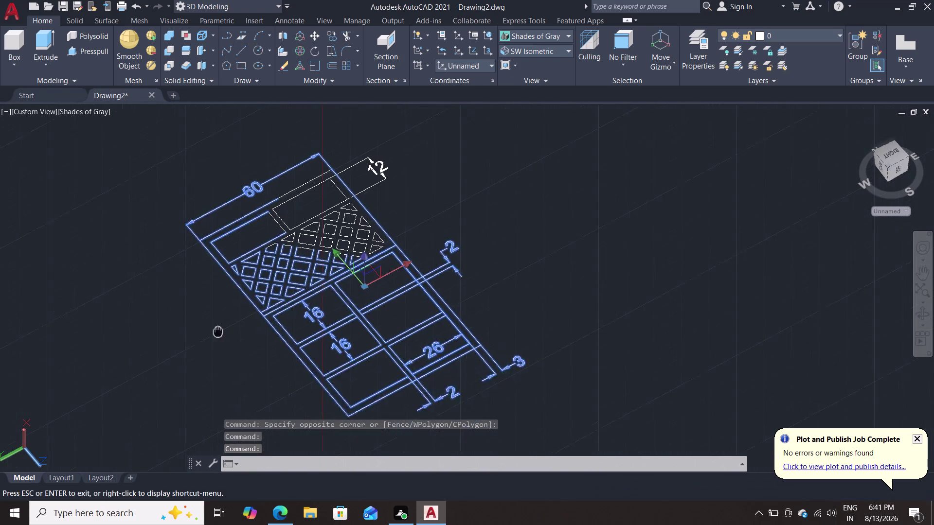
middle_drag(218, 335, 206, 369)
drag(366, 172, 298, 240)
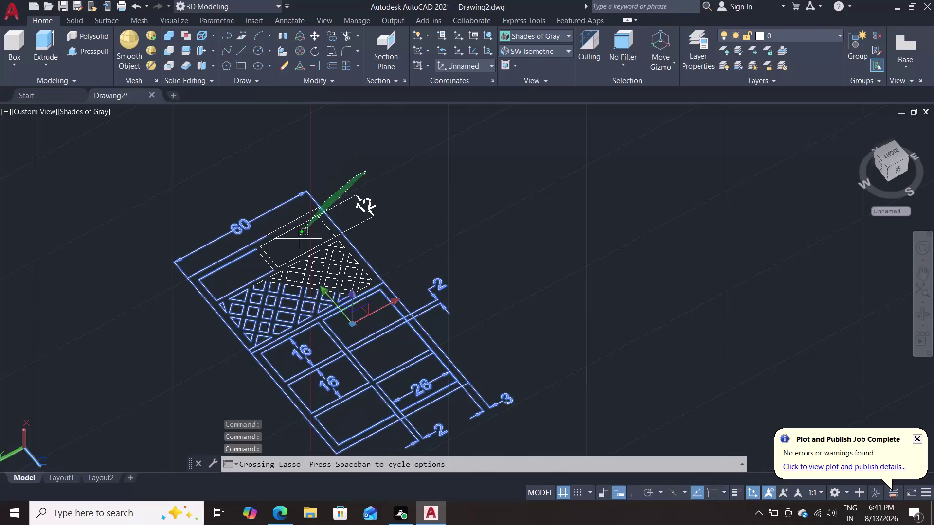
drag(298, 241, 279, 224)
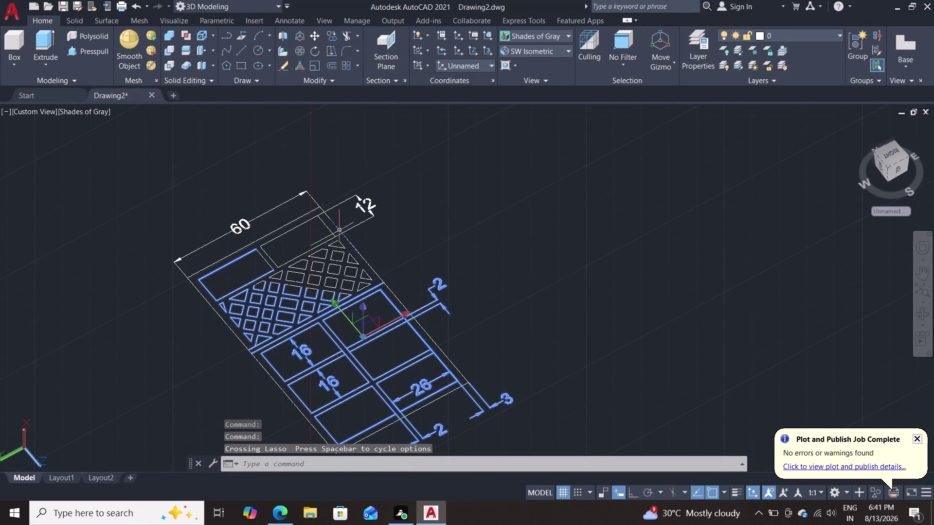
double_click(363, 157)
drag(358, 160, 328, 195)
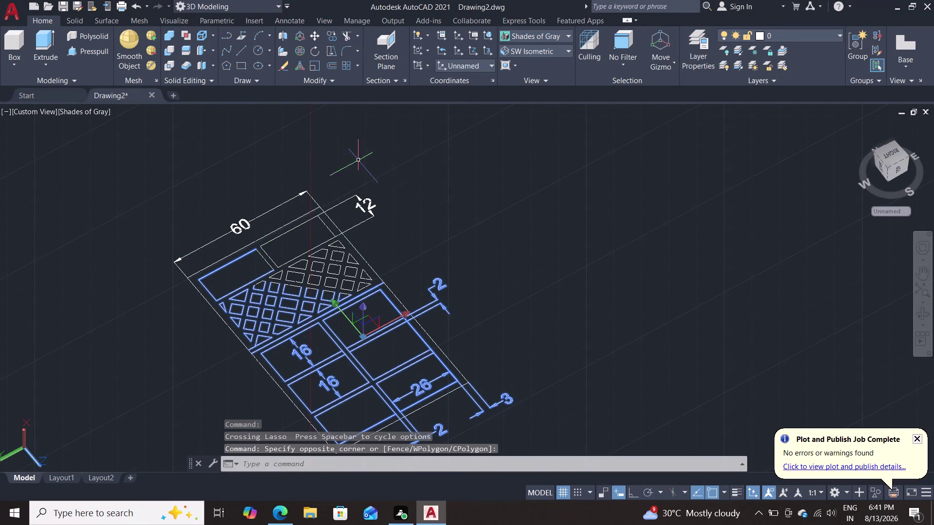
drag(329, 195, 257, 265)
double_click(257, 265)
click(387, 202)
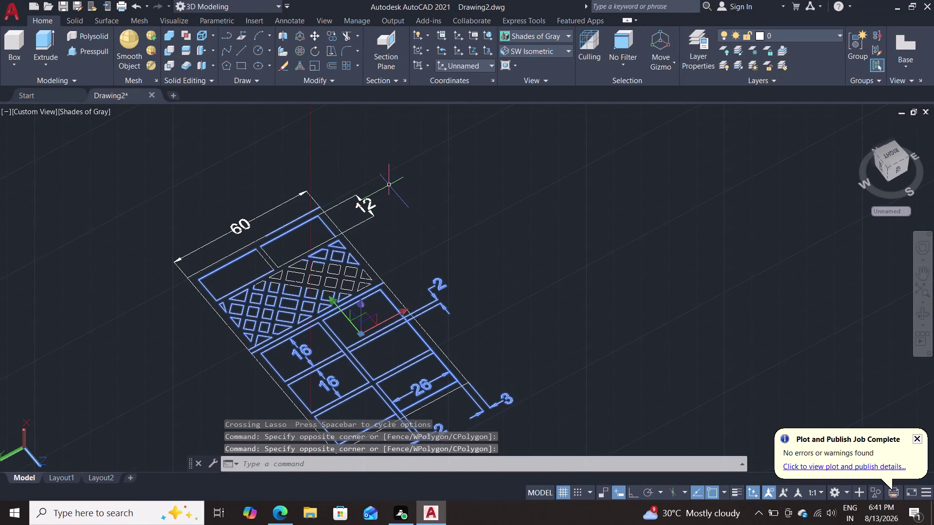
click(375, 148)
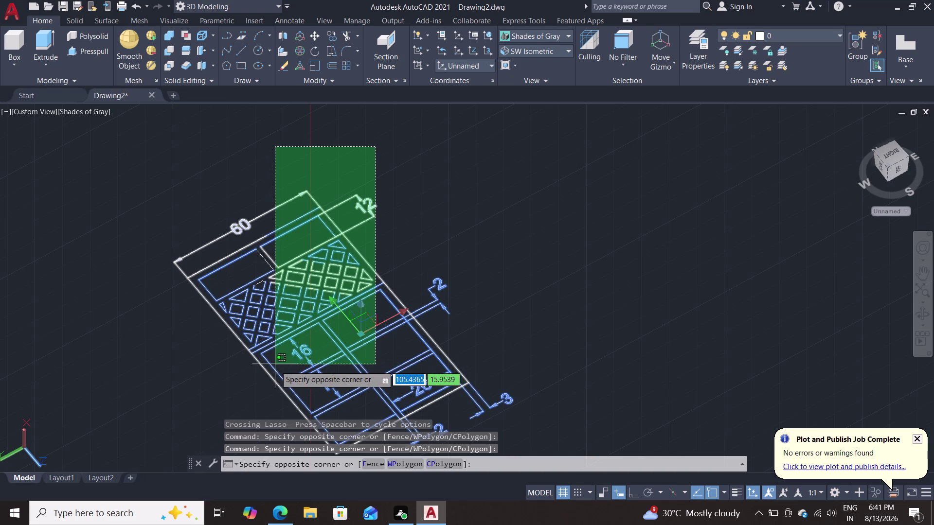
click(270, 366)
Join the selected lines, disassociating the dimensions, and start Presspull.
middle_drag(484, 228, 489, 221)
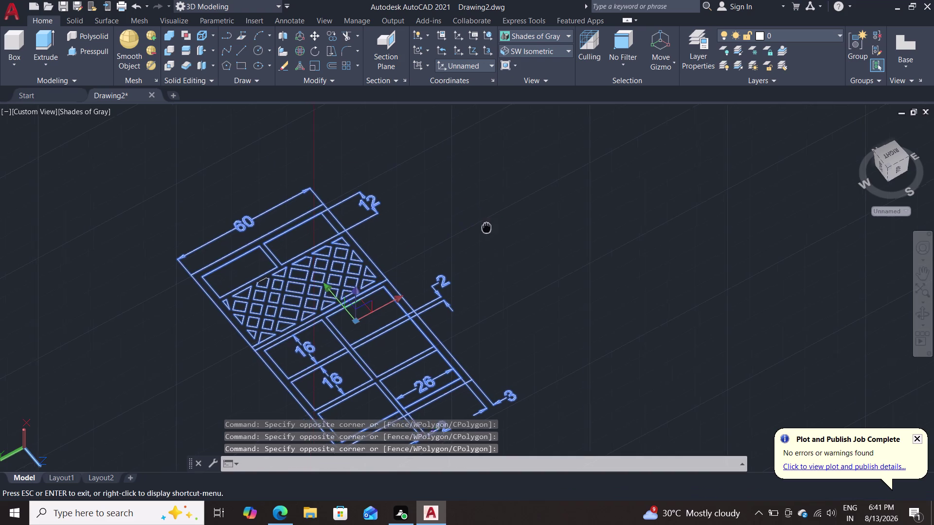
middle_drag(489, 222, 532, 157)
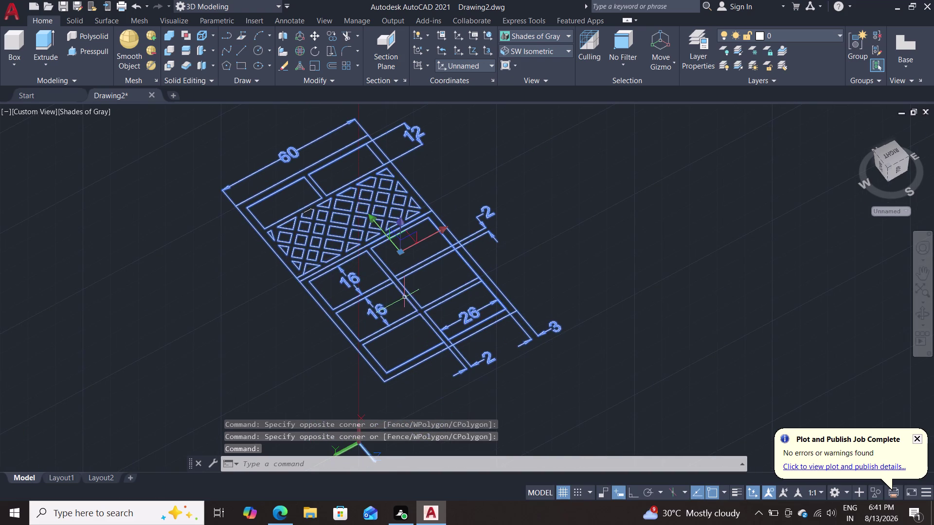
key(j)
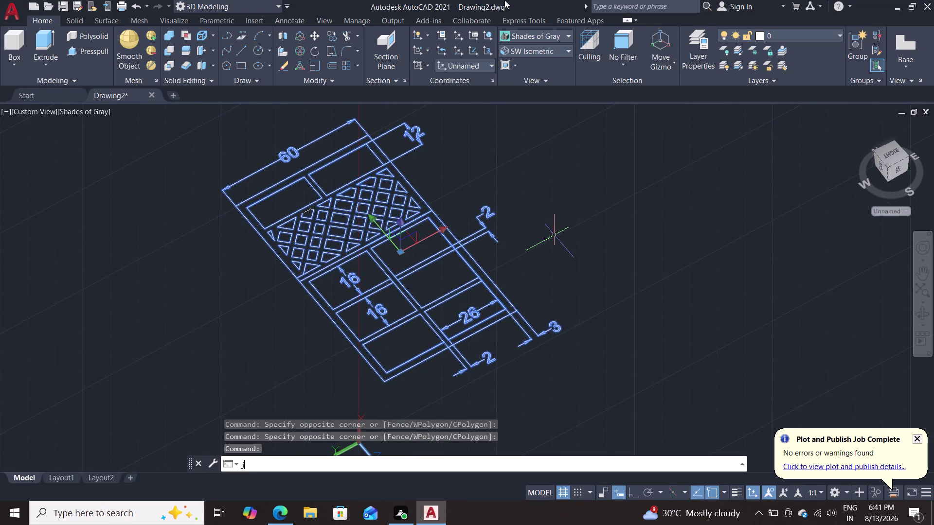
key(Return)
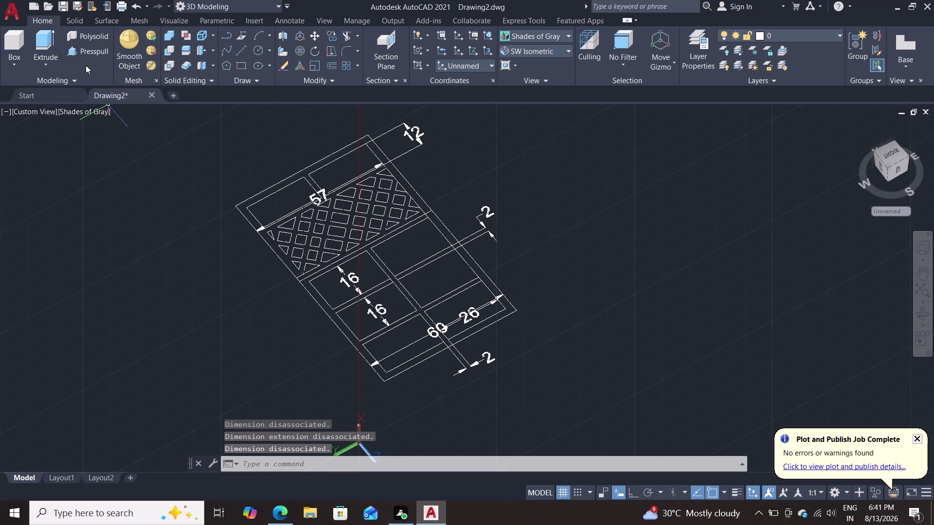
click(85, 55)
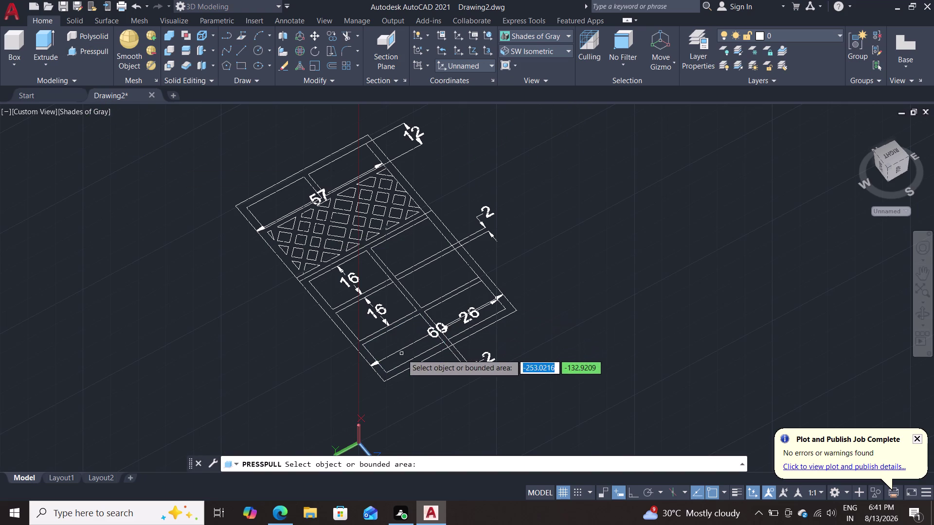
click(391, 381)
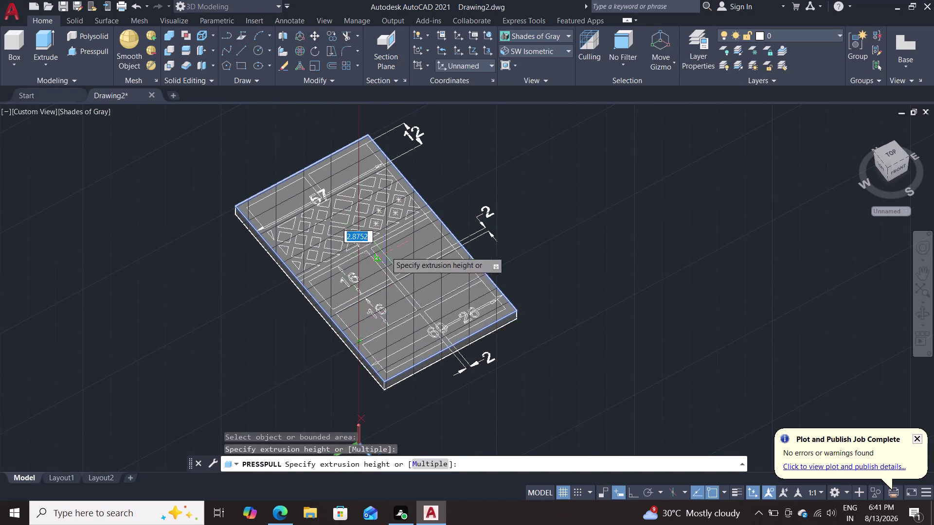
key(Escape)
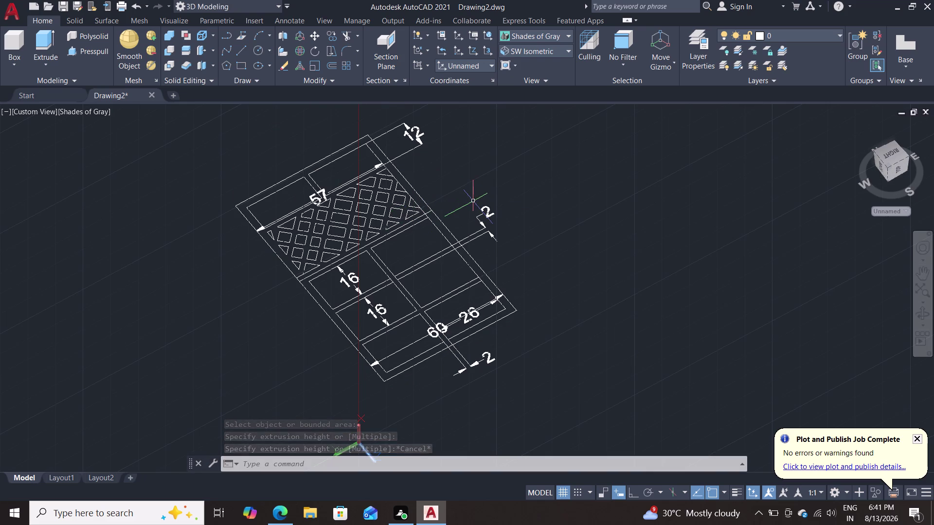
click(78, 53)
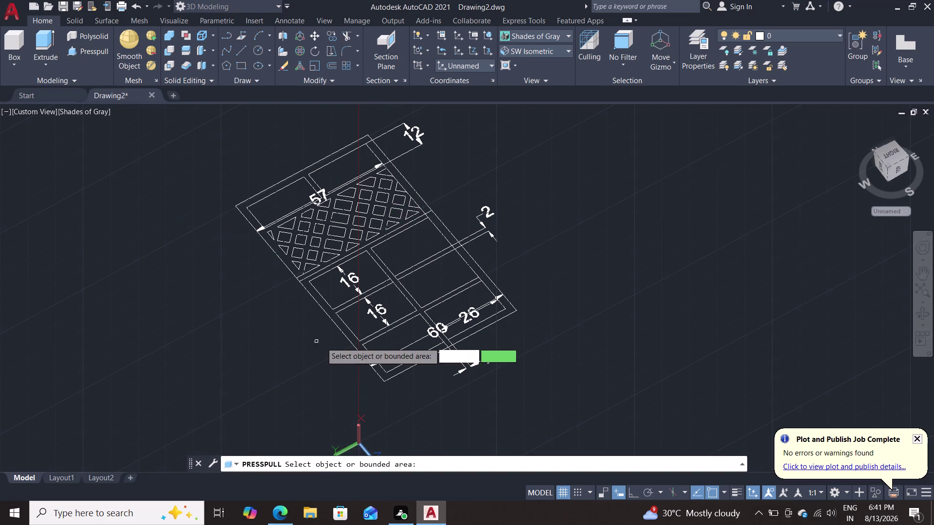
triple_click(387, 378)
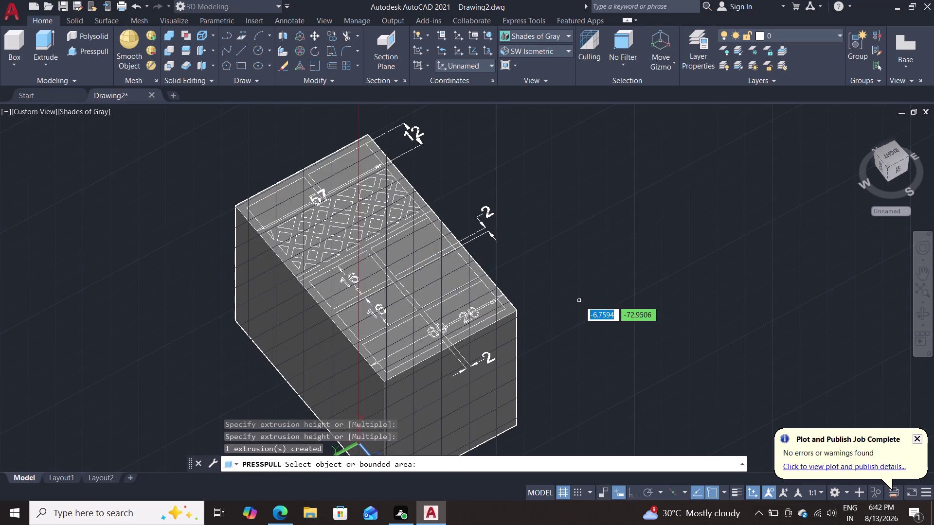
scroll(down, 3)
scroll(up, 3)
middle_drag(575, 312, 613, 250)
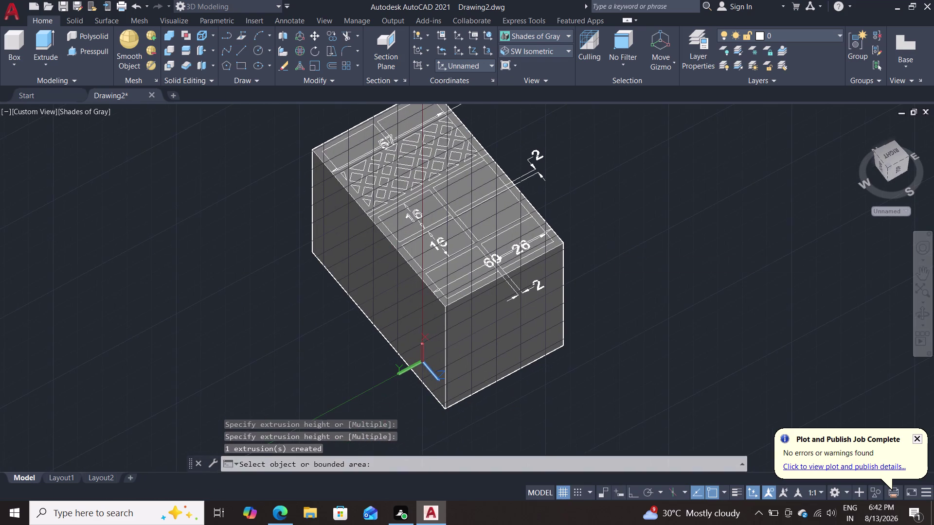
triple_click(469, 276)
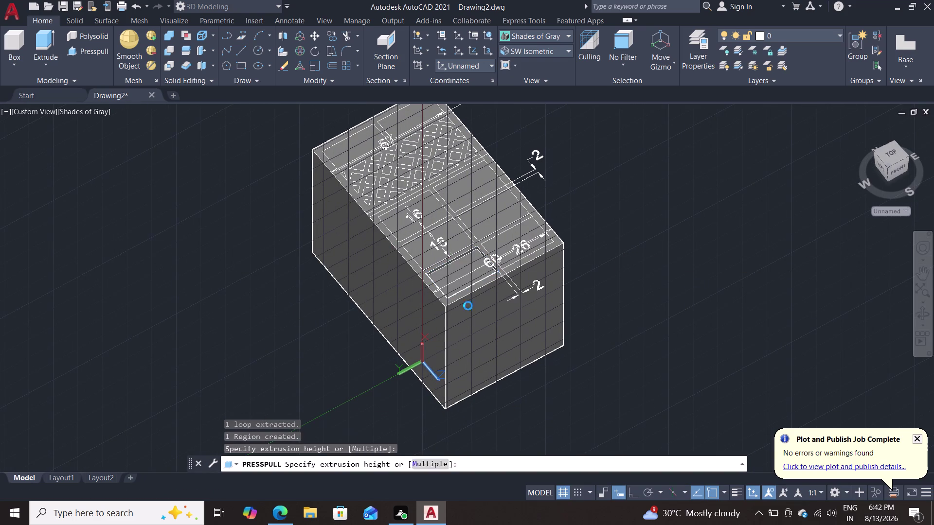
click(465, 445)
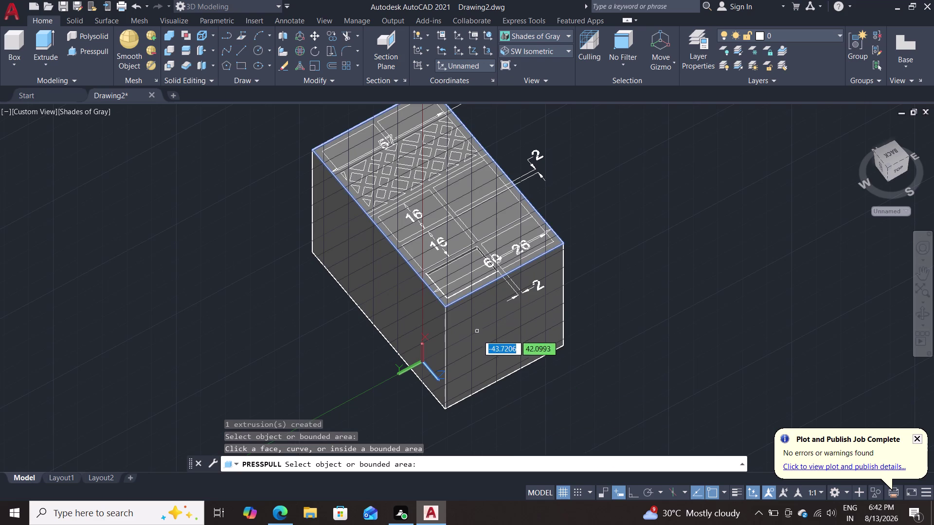
key(ctrl+z)
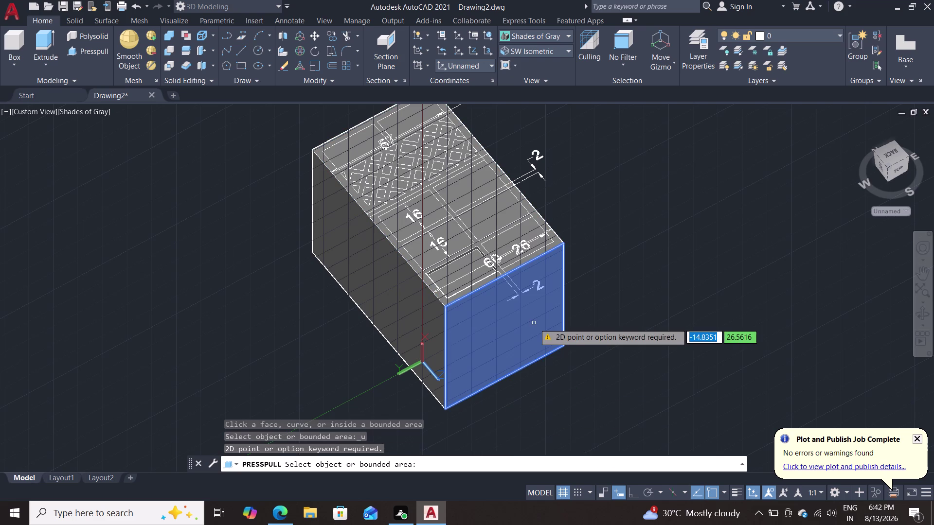
key(Escape)
key(ctrl+z)
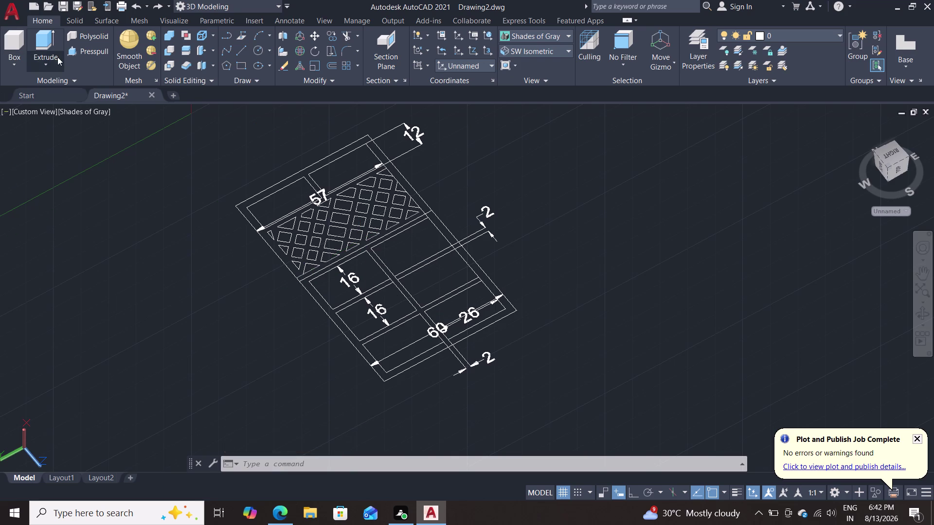
double_click(81, 56)
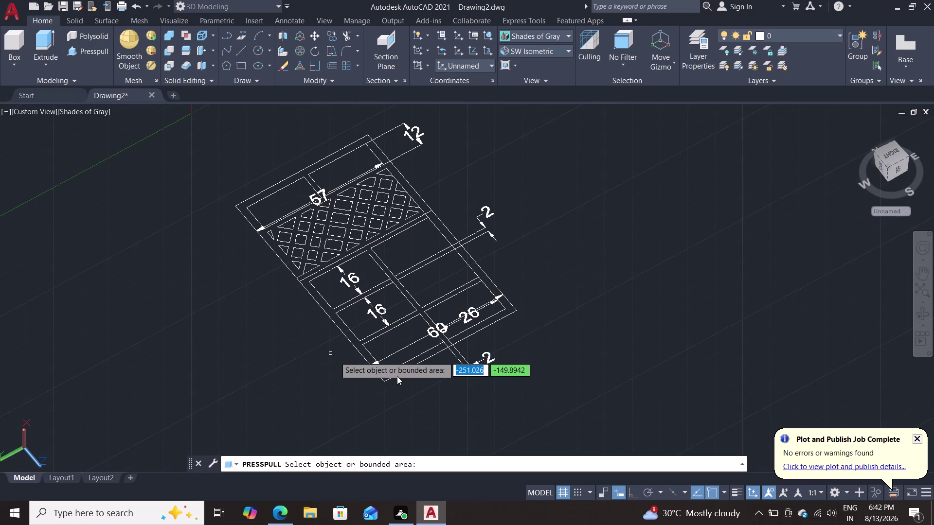
click(406, 374)
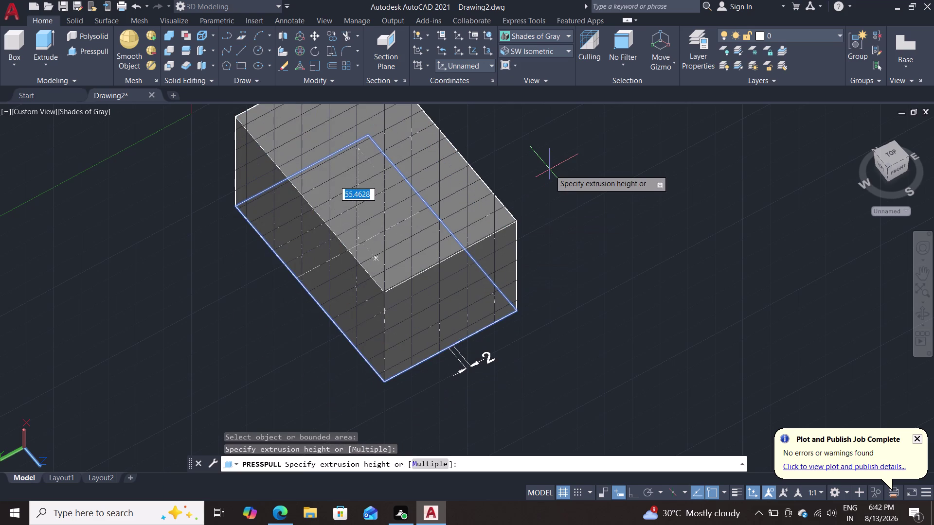
key(Escape)
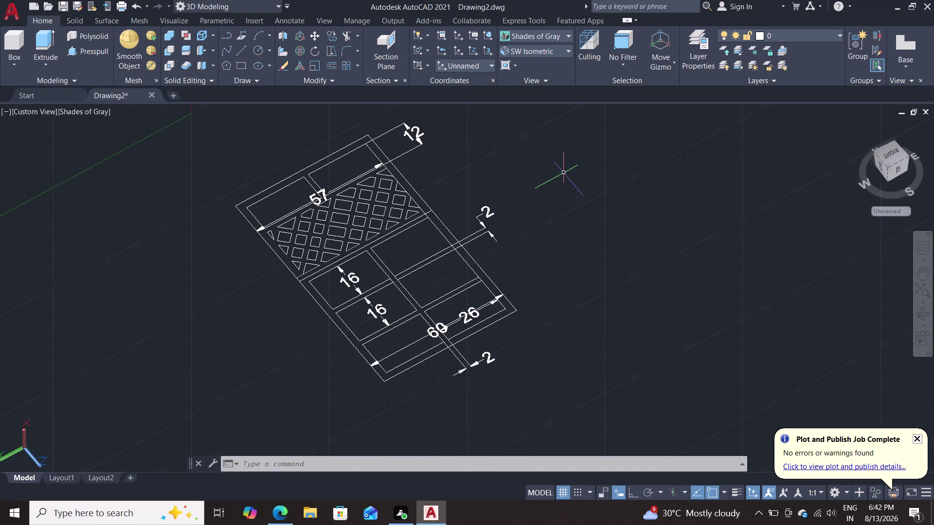
scroll(up, 3)
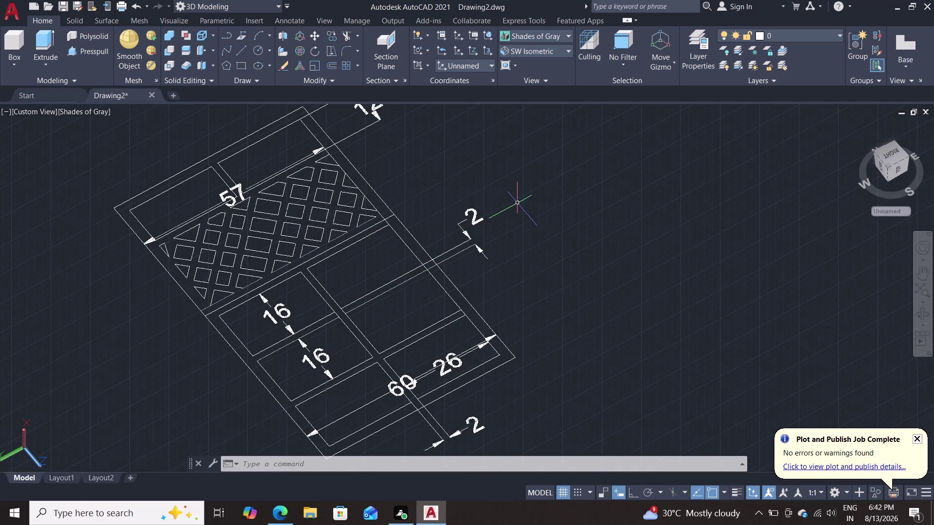
scroll(up, 3)
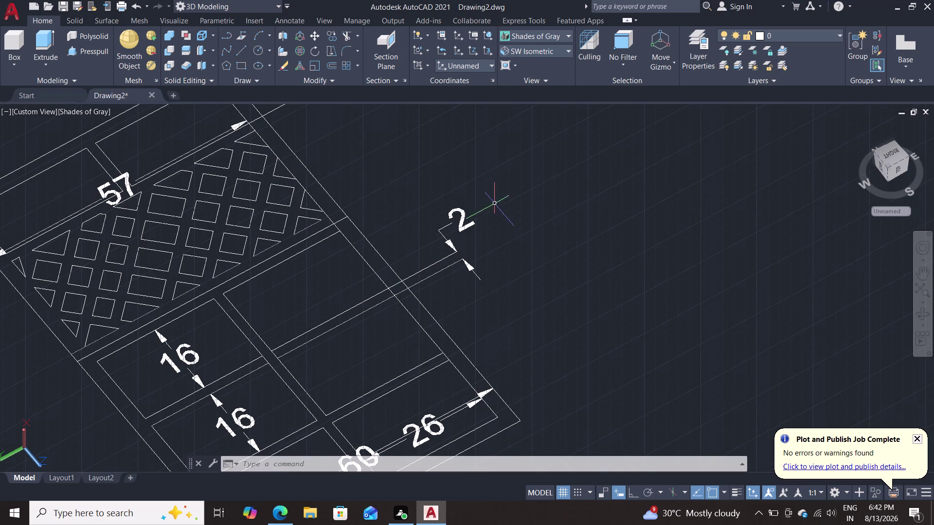
middle_drag(493, 202, 487, 164)
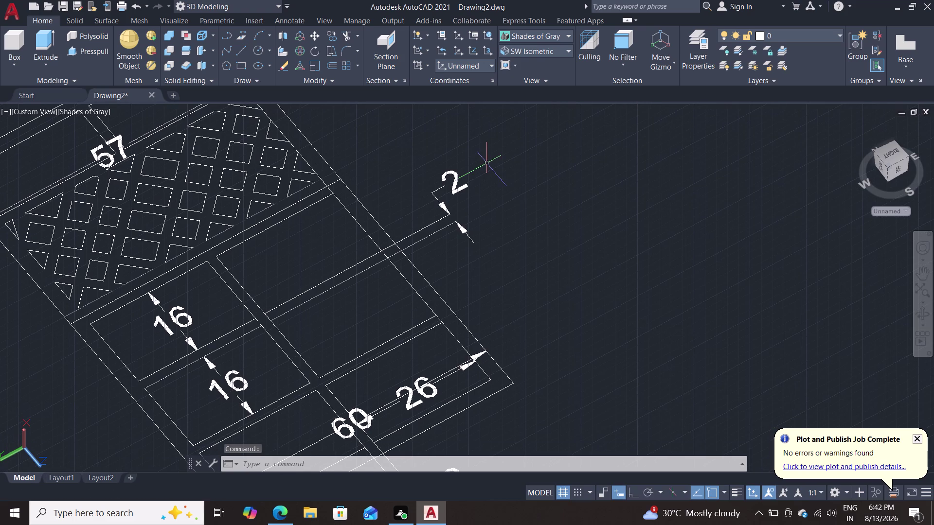
text(tr)
key(Return)
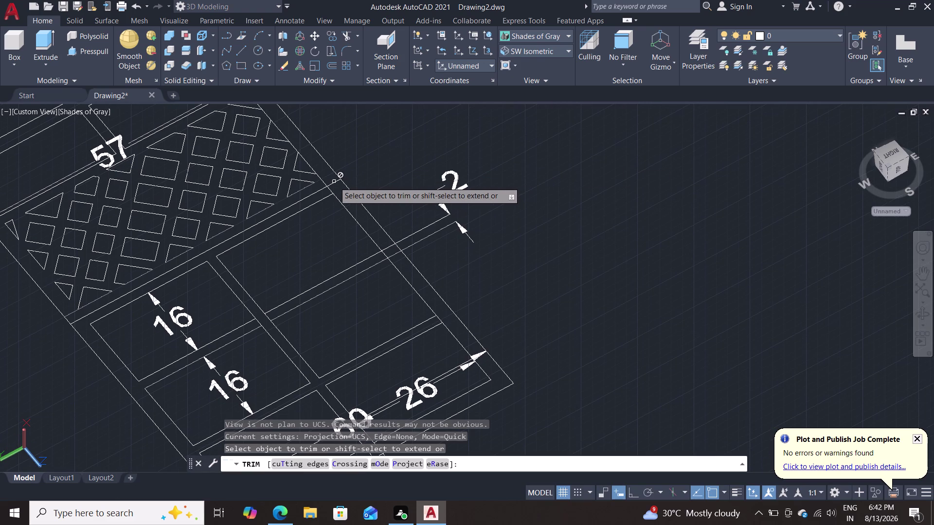
key(Escape)
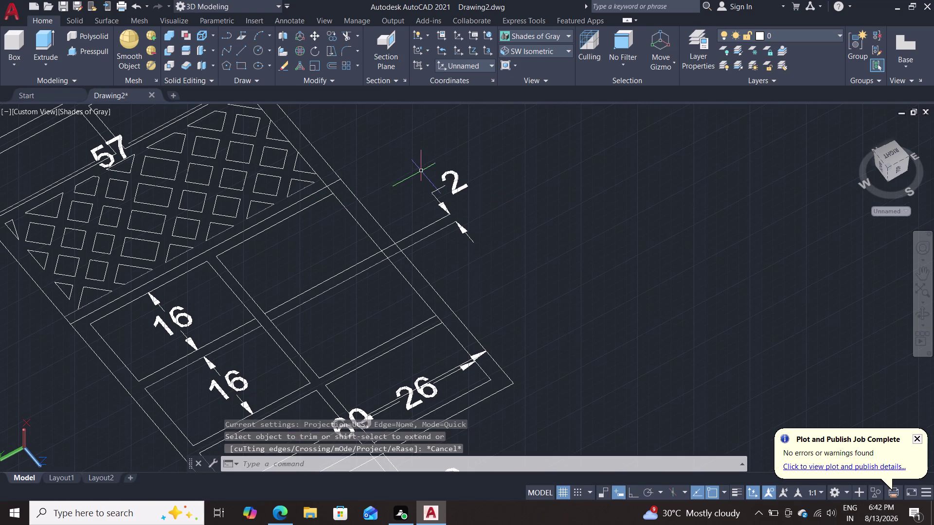
scroll(down, 3)
scroll(up, 3)
middle_drag(424, 169, 426, 148)
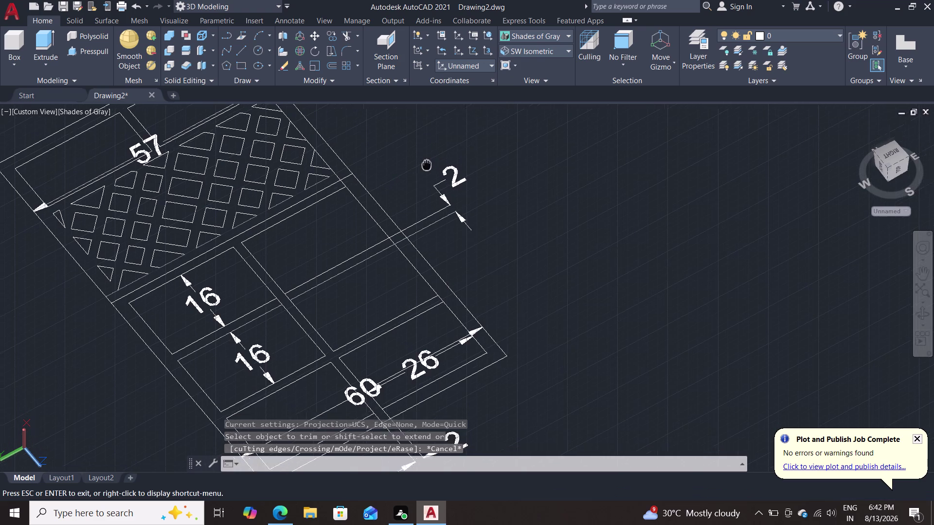
middle_drag(426, 149, 421, 127)
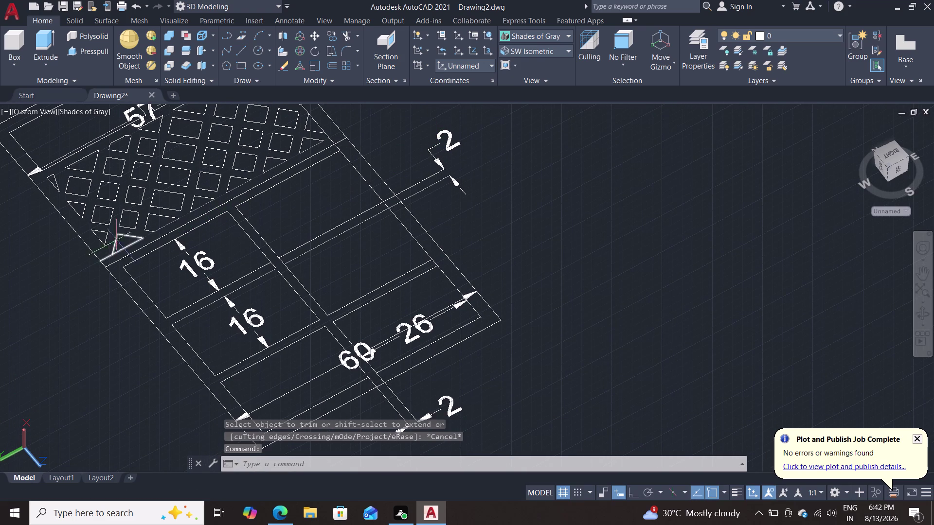
click(79, 50)
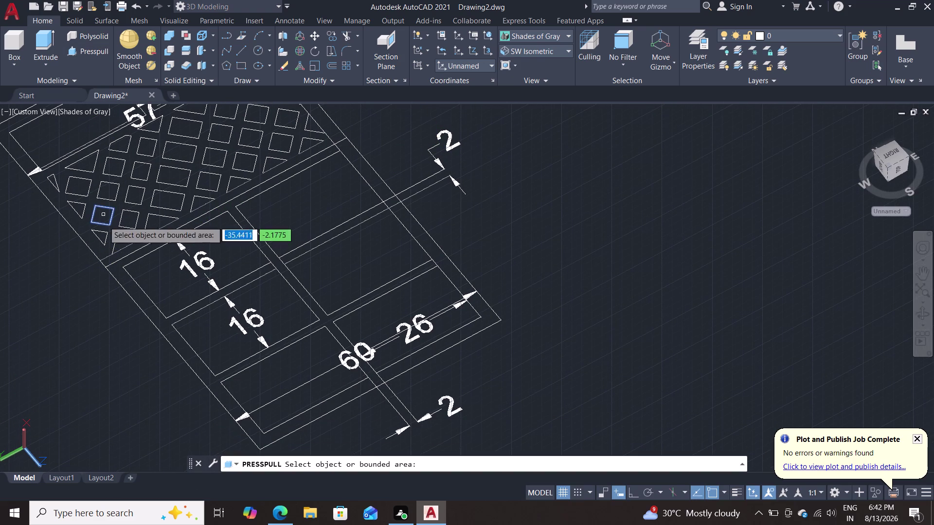
click(180, 311)
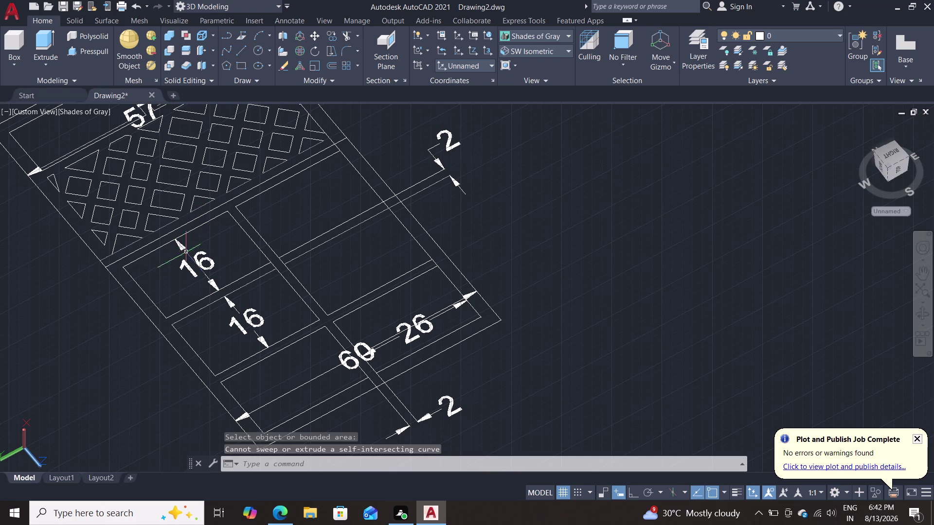
click(84, 52)
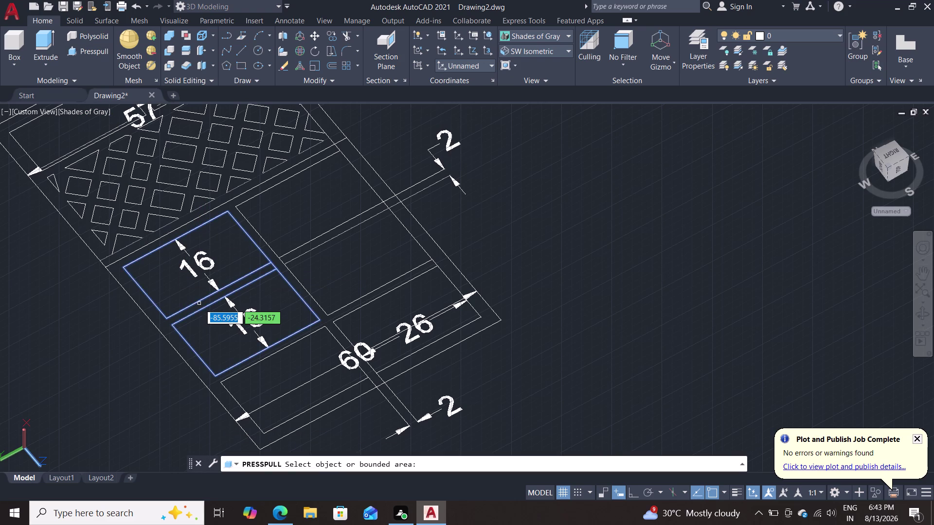
key(Escape)
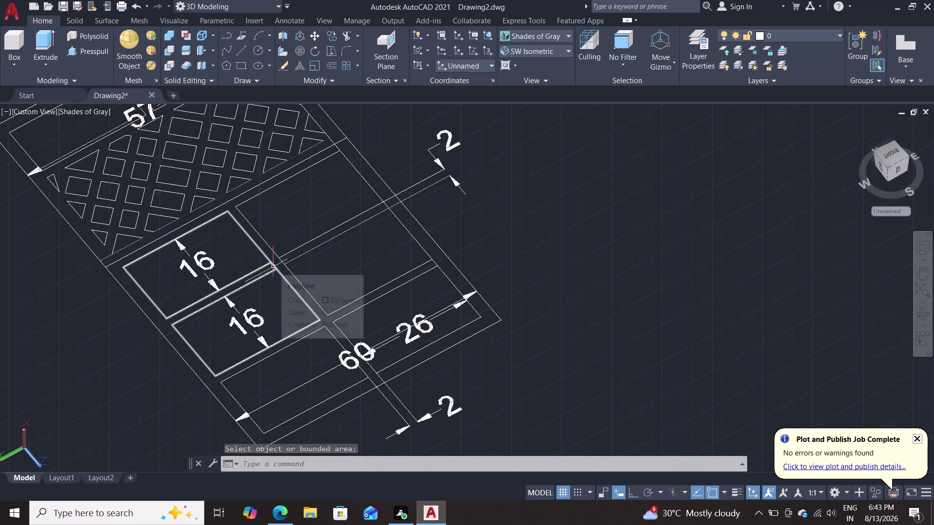
click(224, 4)
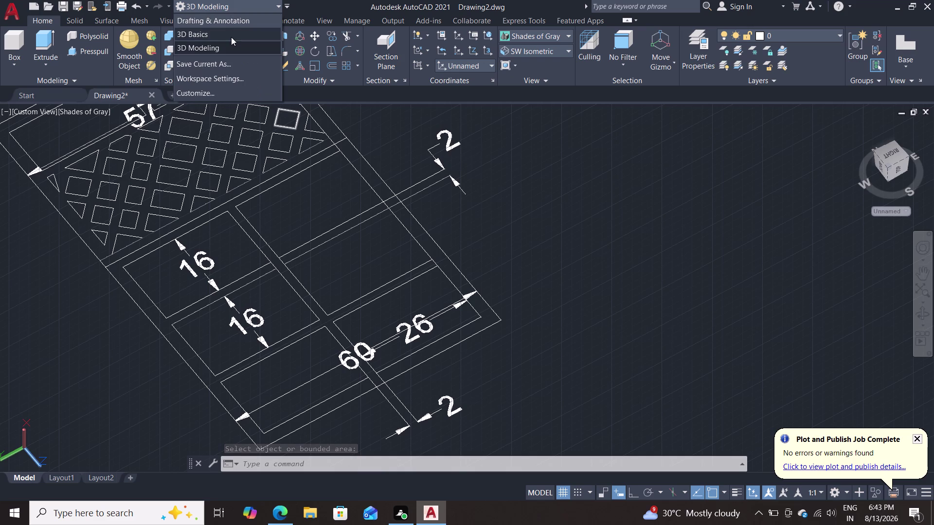
Switch the workspace through 3D Basics to Drafting & Annotation.
click(232, 30)
click(232, 6)
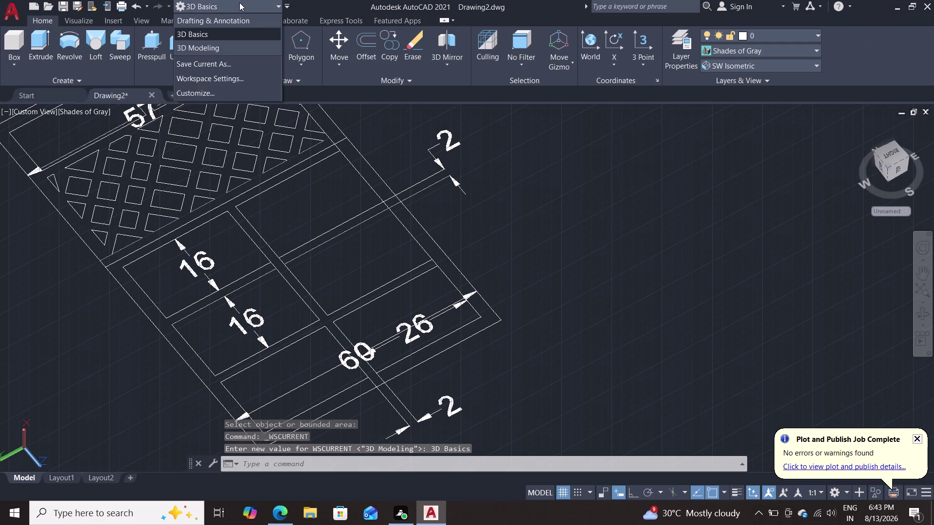
click(224, 19)
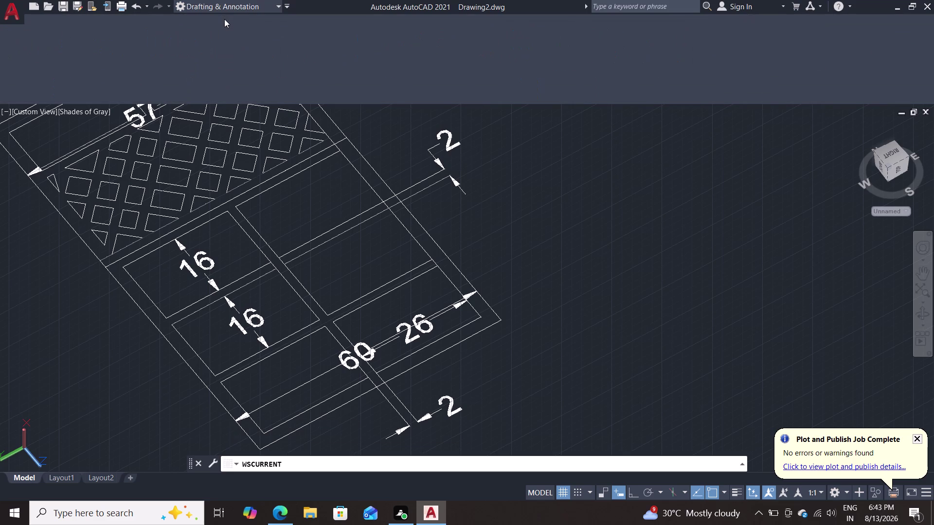
Start the Trim command with the TR alias.
text(t)
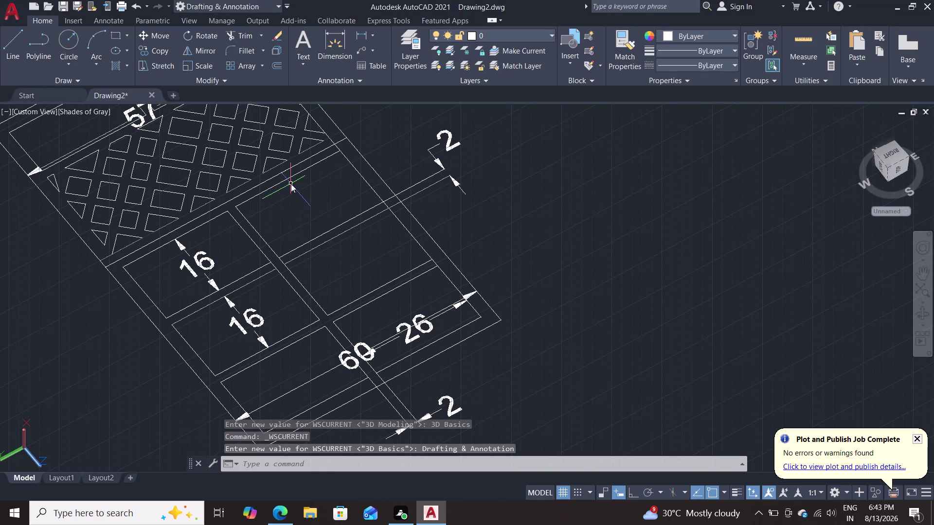
text(r)
key(Return)
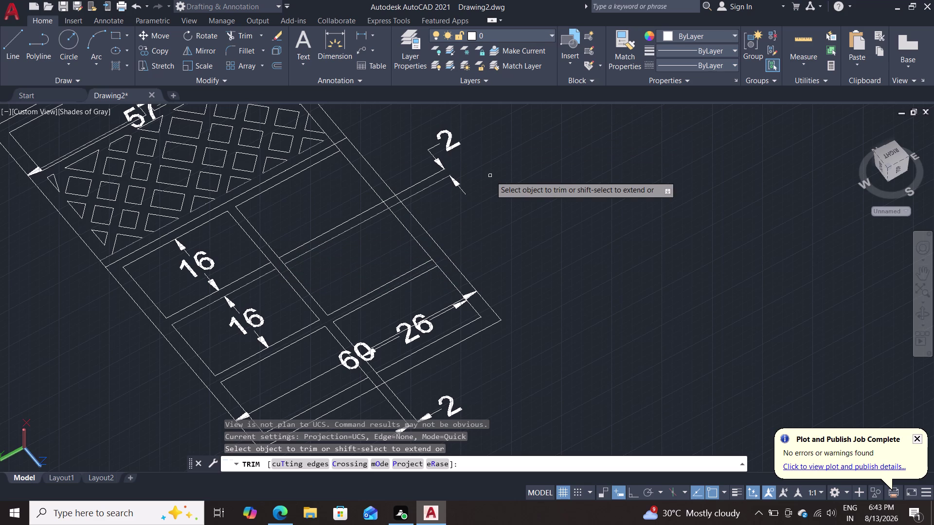
Cancel Trim and undo the workspace switches and the latest press-pull.
key(Escape)
key(Escape)
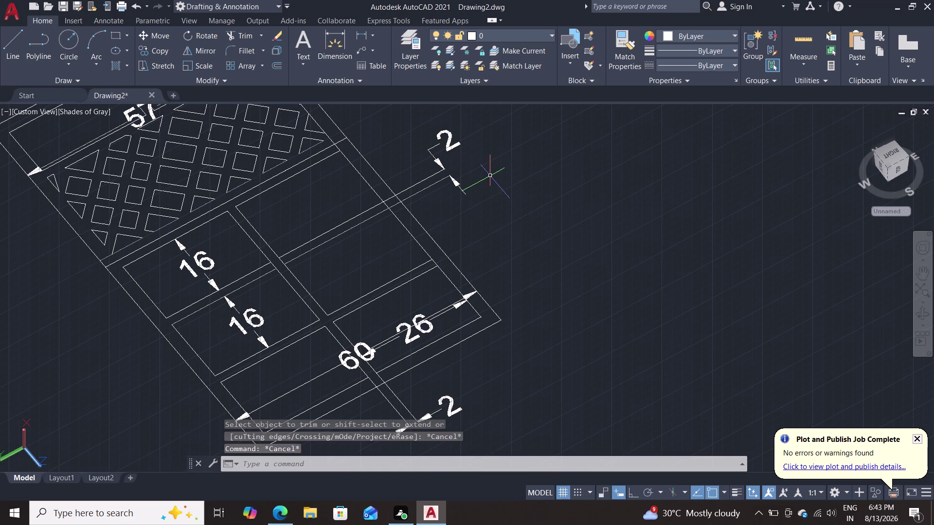
key(ctrl+z)
key(ctrl+z)
key(ctrl+z)
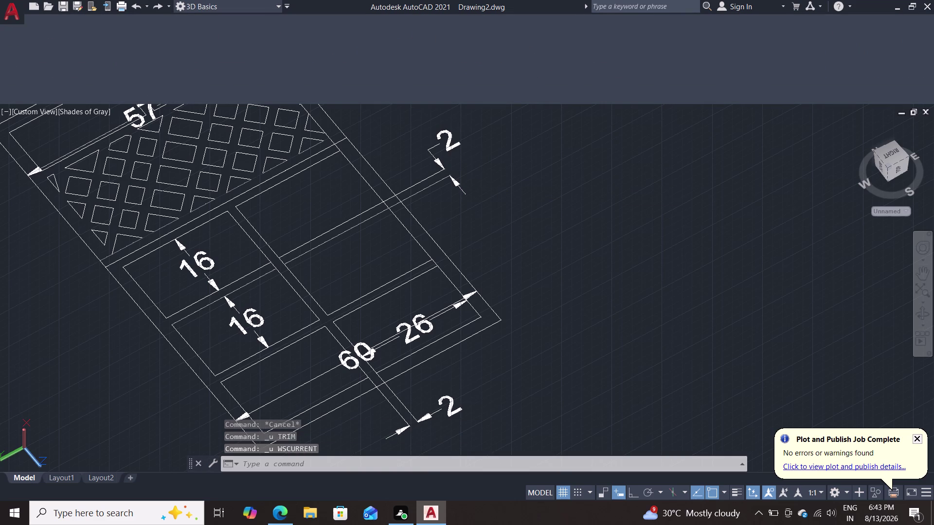
key(ctrl+z)
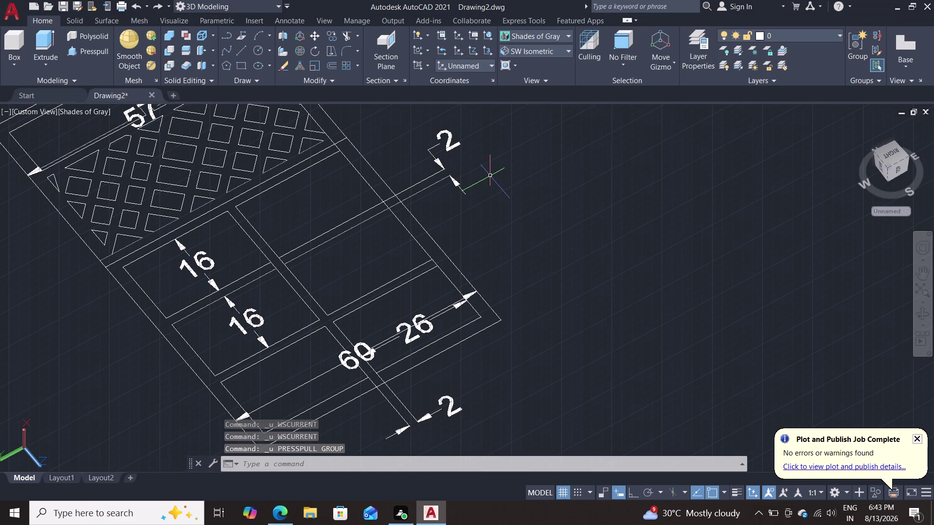
key(ctrl+z)
key(ctrl+z)
key(ctrl+z)
key(ctrl+z)
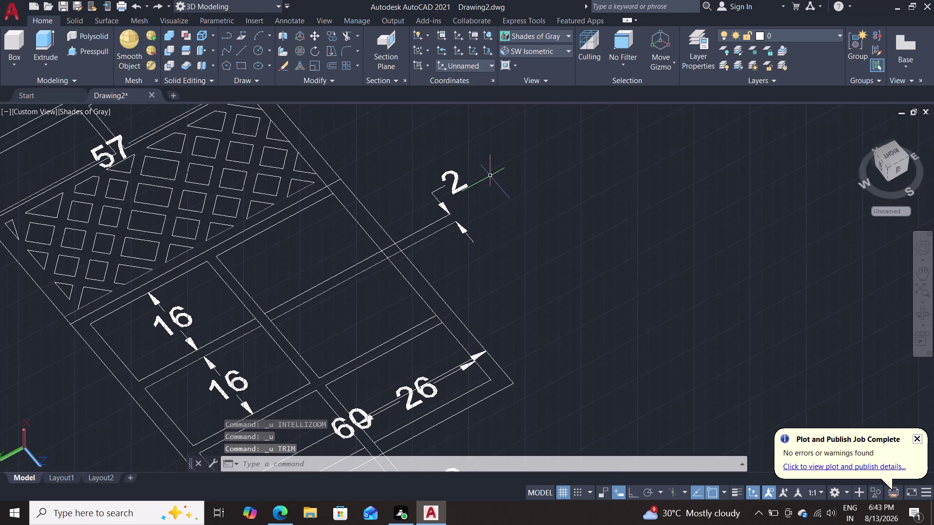
Undo the view changes, an earlier trim, another press-pull and the outline join.
key(ctrl+z)
key(ctrl+z)
key(ctrl+z)
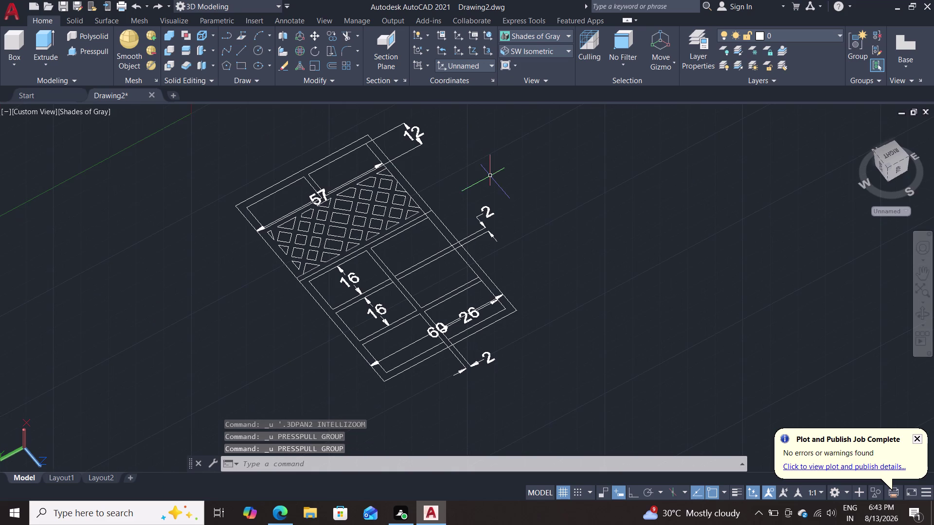
key(ctrl+z)
key(ctrl+z)
key(ctrl+z)
key(ctrl+z)
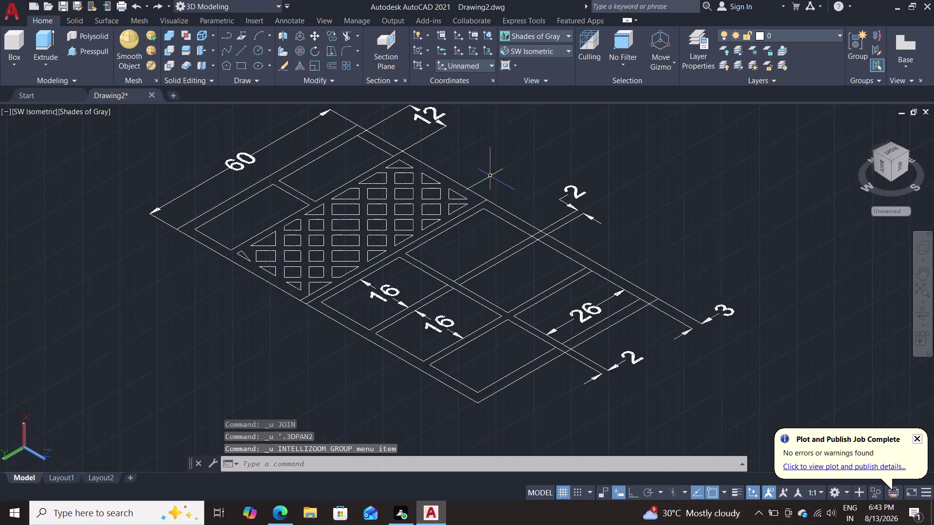
key(ctrl+z)
key(ctrl+z)
key(ctrl+z)
key(ctrl+z)
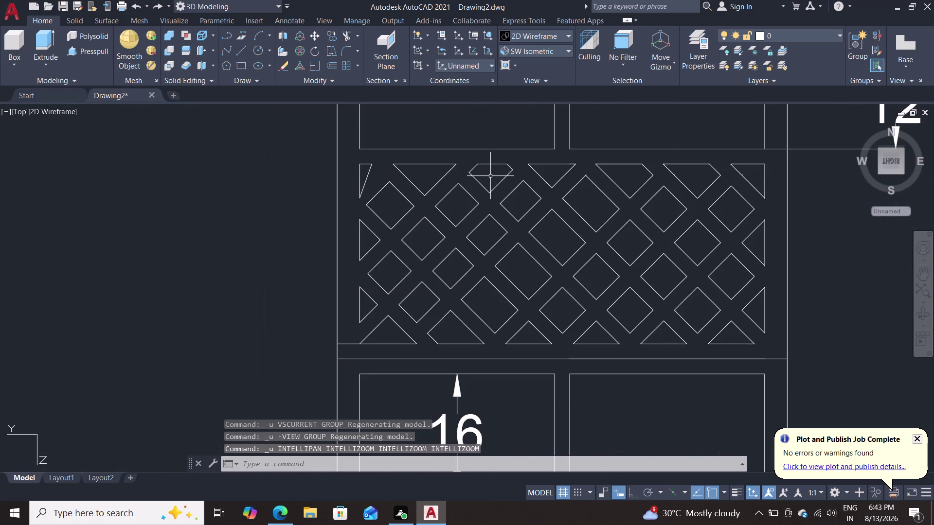
Undo the last five edits: visual style, view change, line, trim and copy.
key(ctrl+z)
key(ctrl+z)
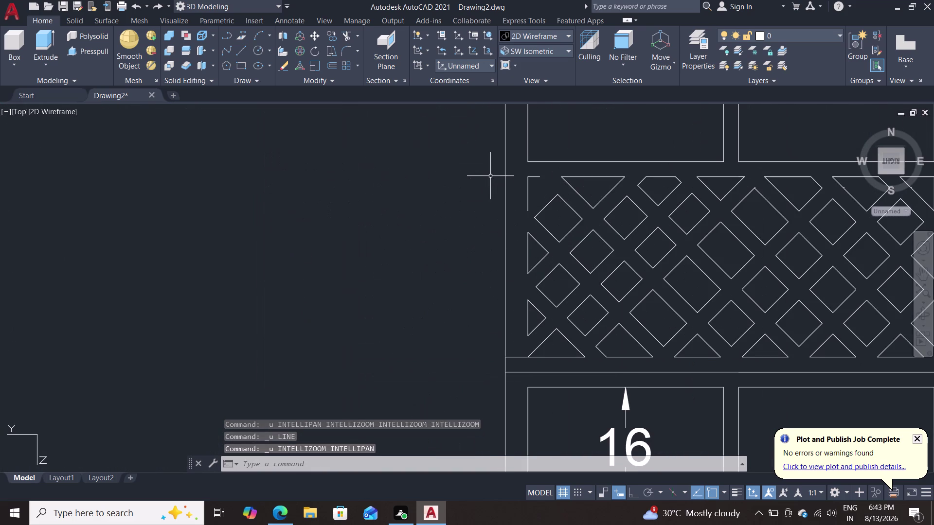
key(ctrl+z)
key(ctrl+z)
key(ctrl+z)
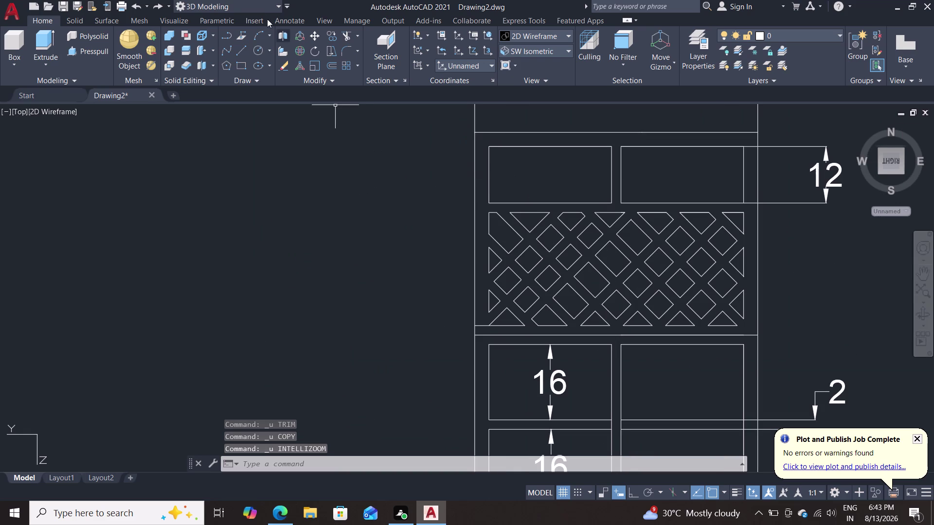
Return to the Drafting & Annotation workspace, zoom out, and start TRIM.
click(253, 4)
click(248, 17)
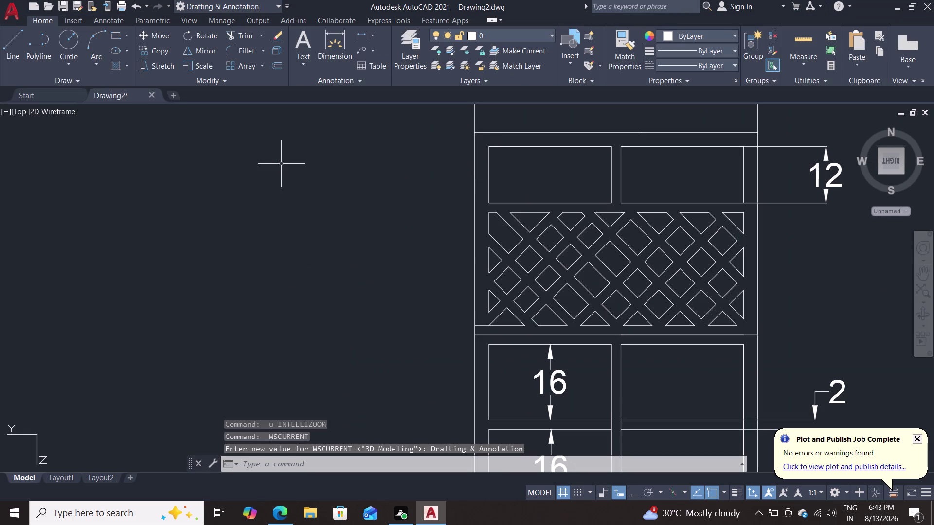
scroll(down, 3)
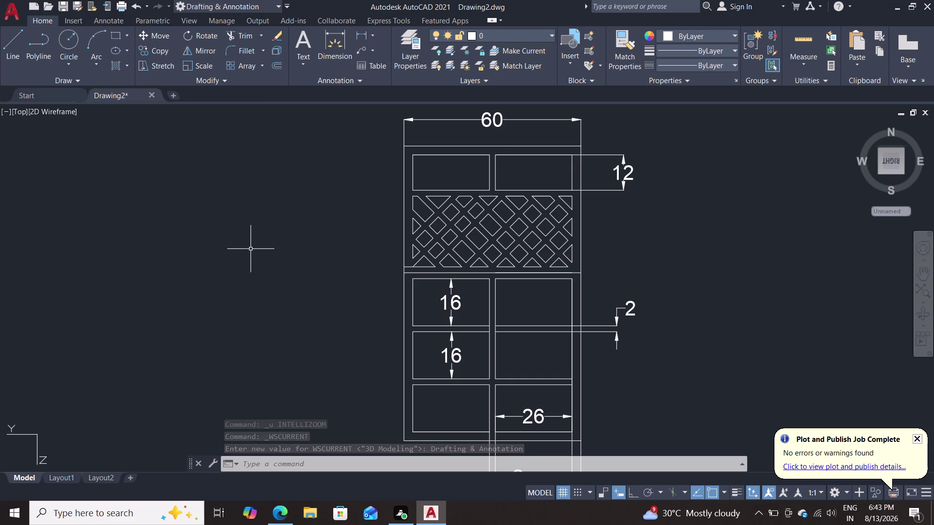
text(tr)
key(Return)
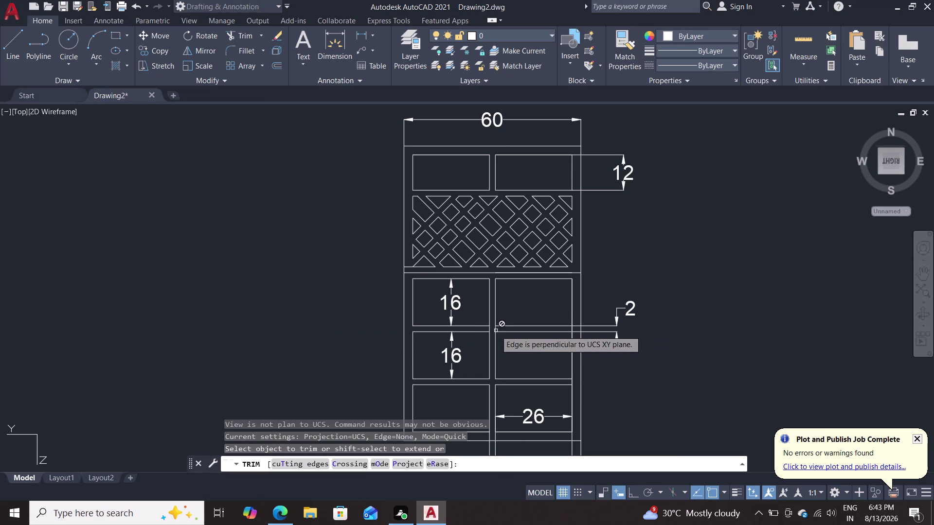
Trim away the two short line pieces at the middle divider junctions.
scroll(up, 3)
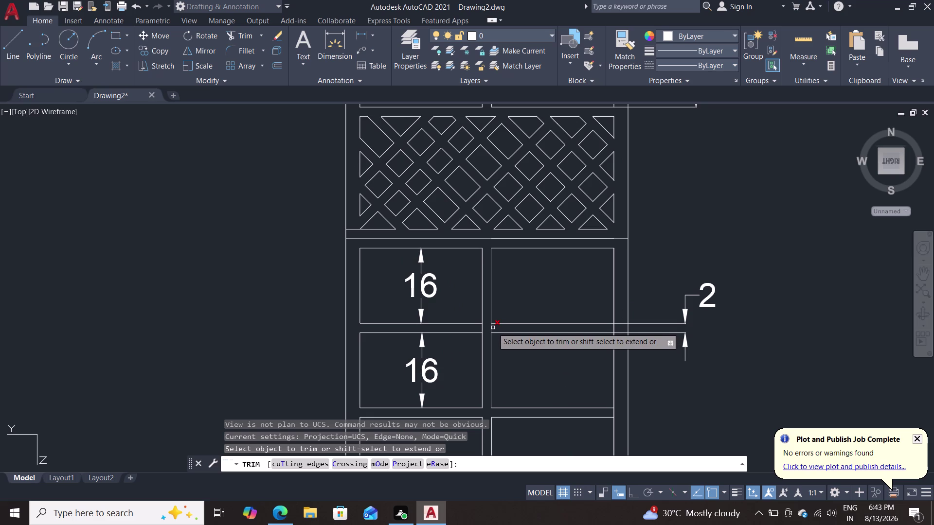
click(493, 328)
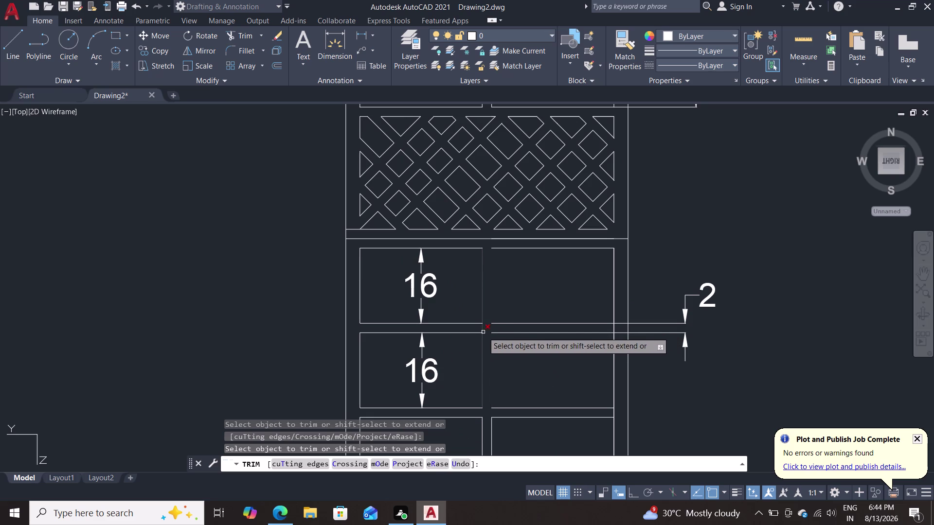
click(481, 326)
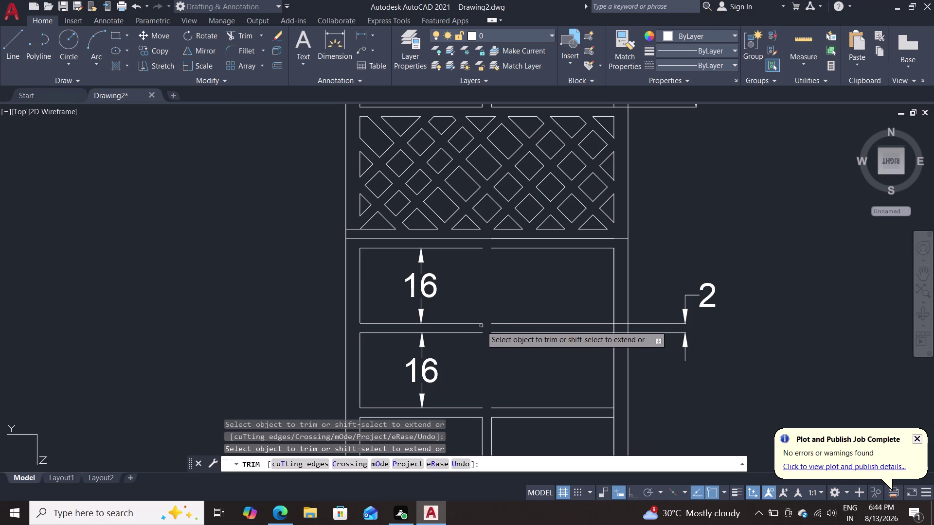
key(Escape)
key(l)
key(Return)
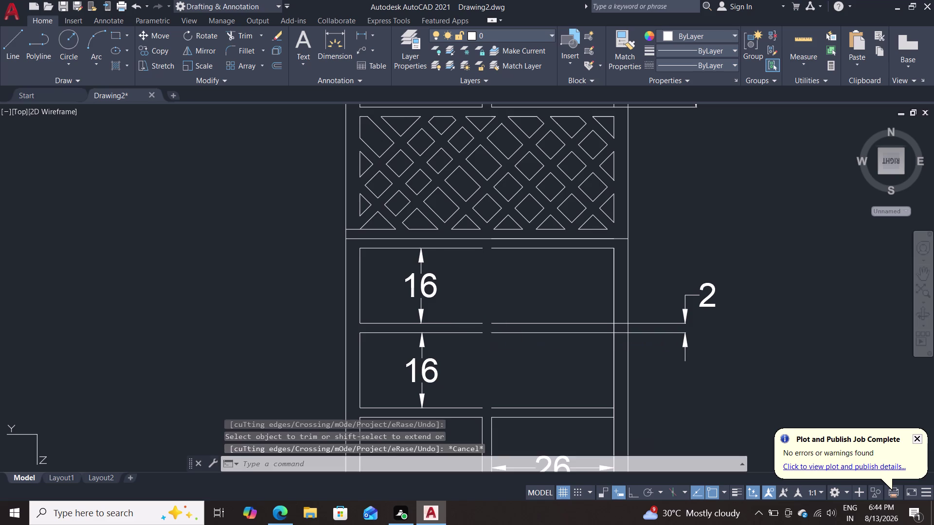
click(483, 251)
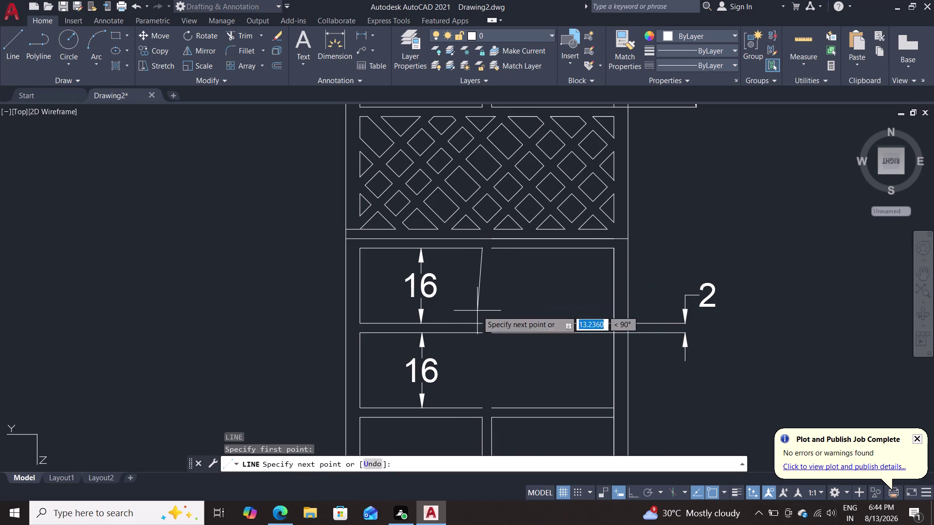
Replace the unfinished line with an edge from the divider junction down the compartment side.
click(480, 324)
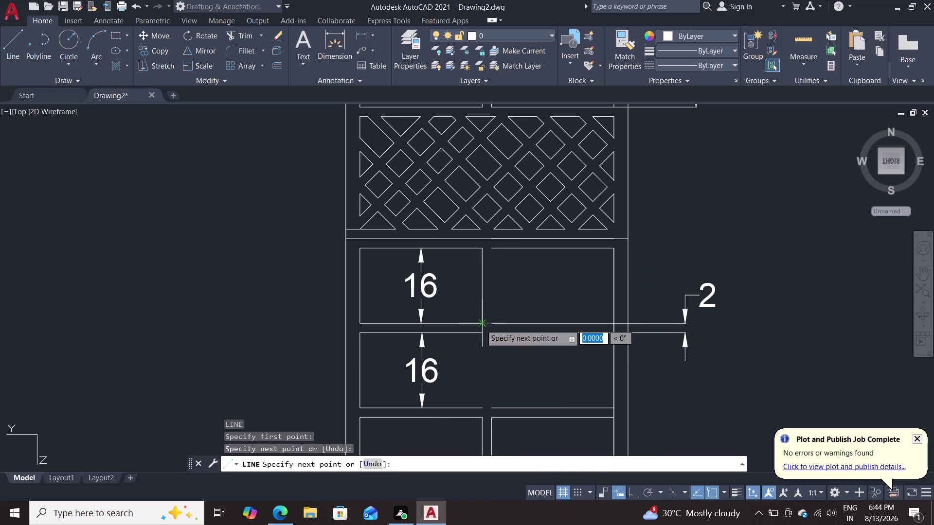
key(Escape)
key(l)
key(Return)
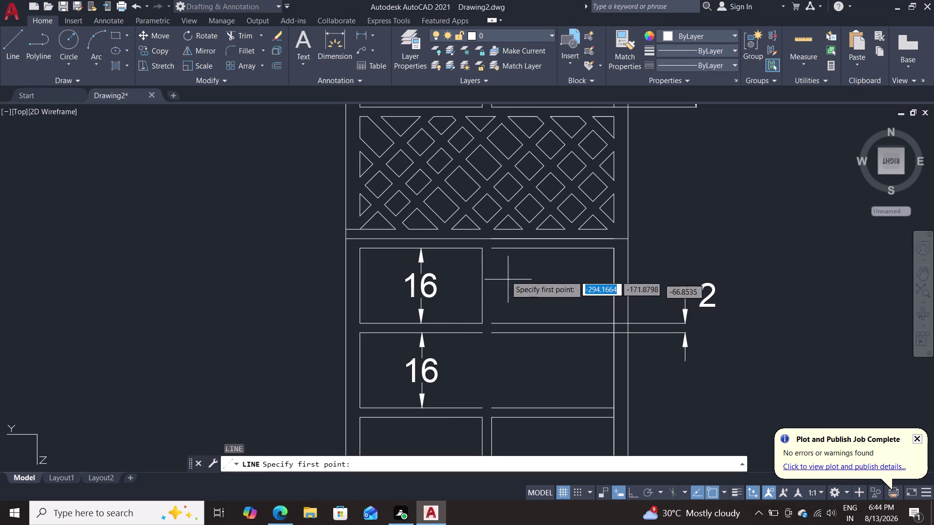
click(492, 254)
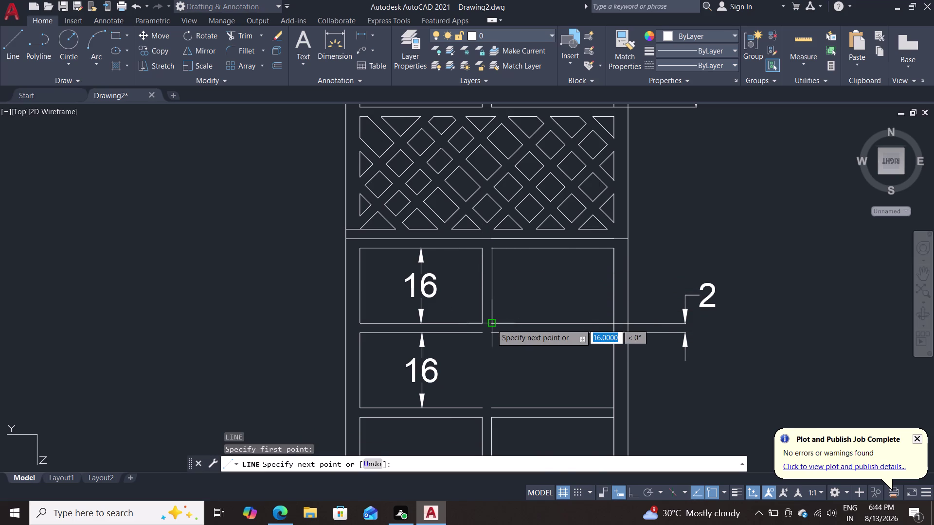
click(492, 324)
key(Escape)
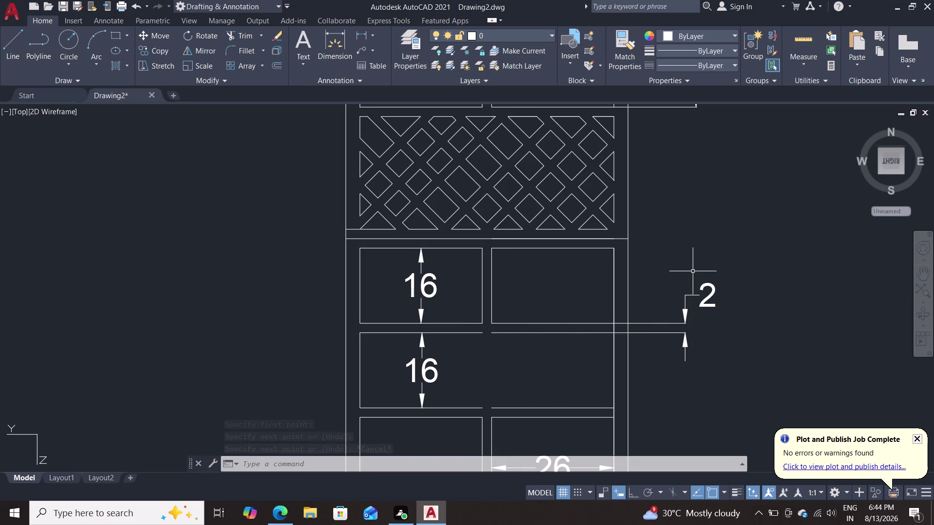
Draw another vertical edge of the lower compartment.
middle_drag(664, 272, 659, 248)
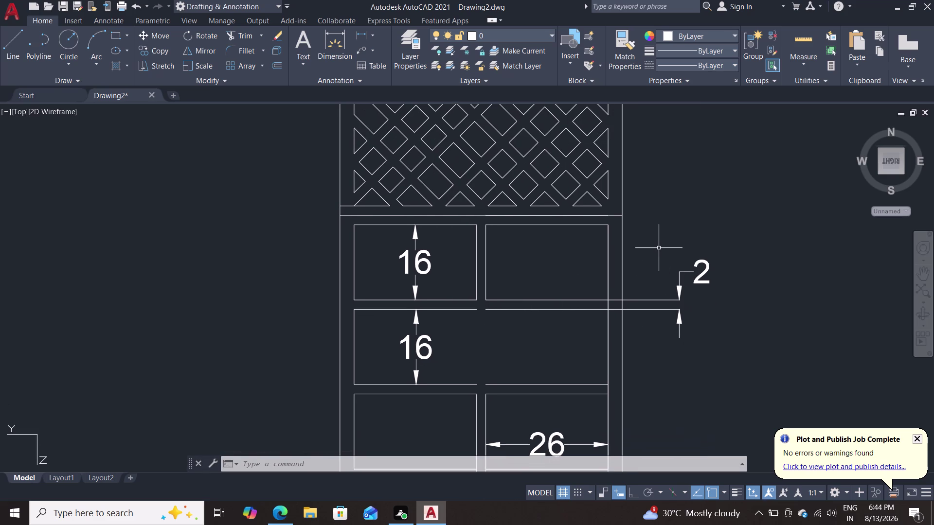
key(l)
key(Return)
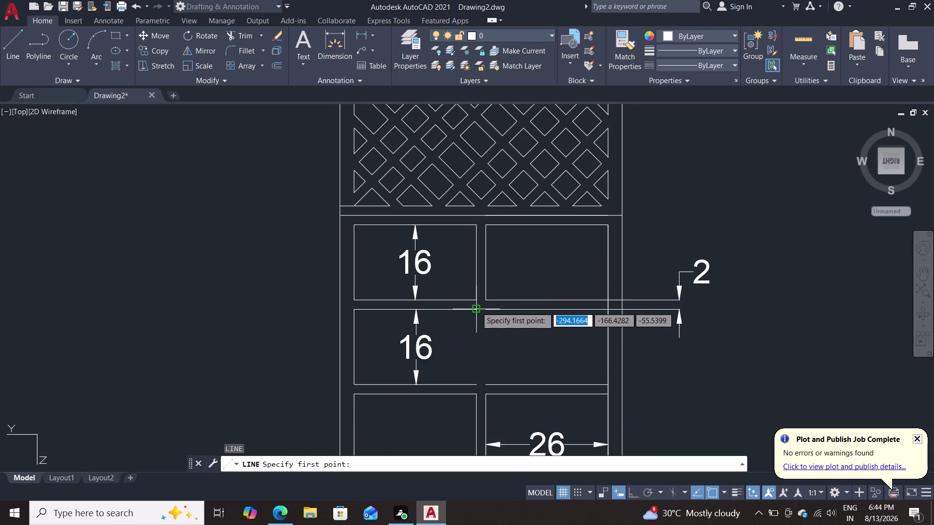
click(476, 307)
click(475, 385)
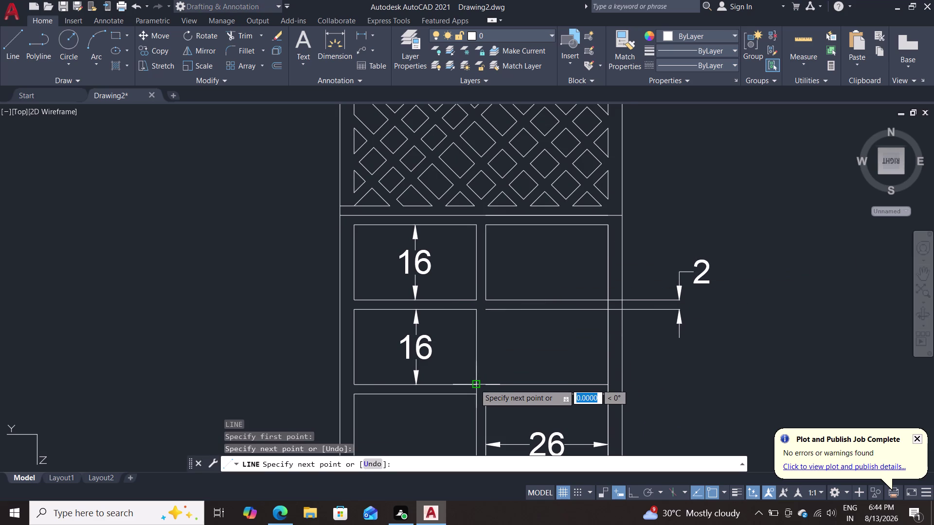
key(Escape)
Draw the missing 16-unit left edge closing the right-hand middle compartment.
key(l)
key(Return)
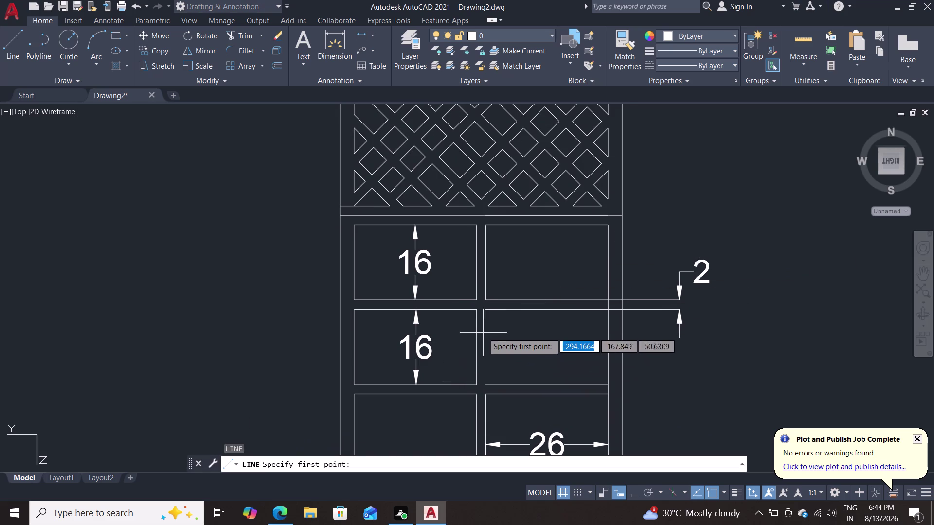
click(483, 312)
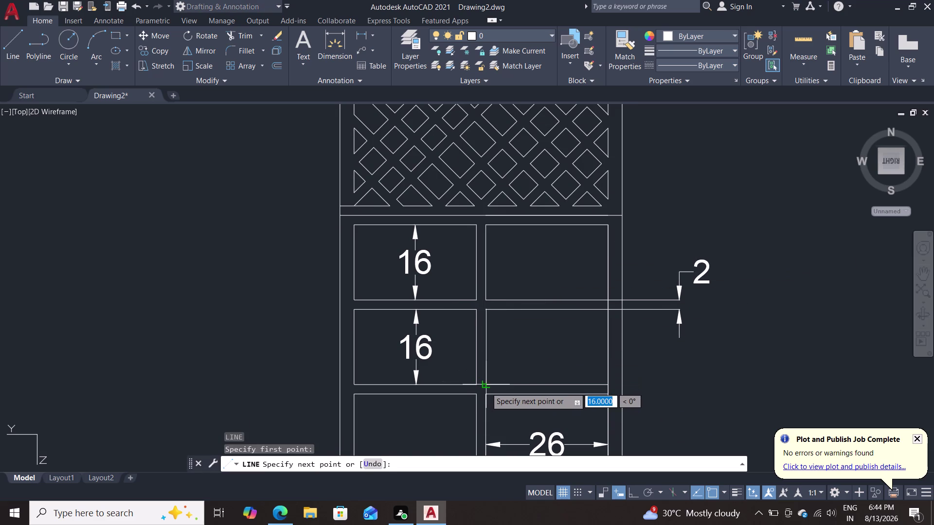
click(486, 388)
key(Escape)
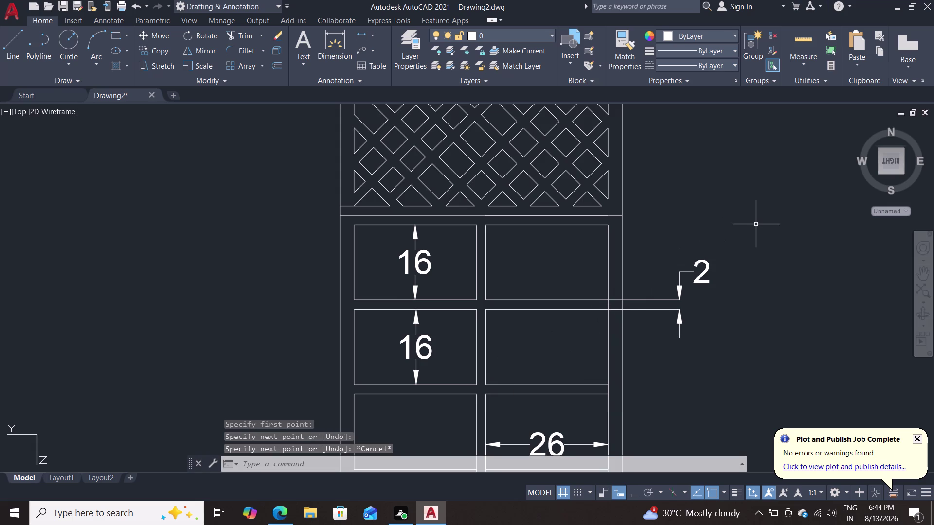
middle_drag(735, 240, 752, 180)
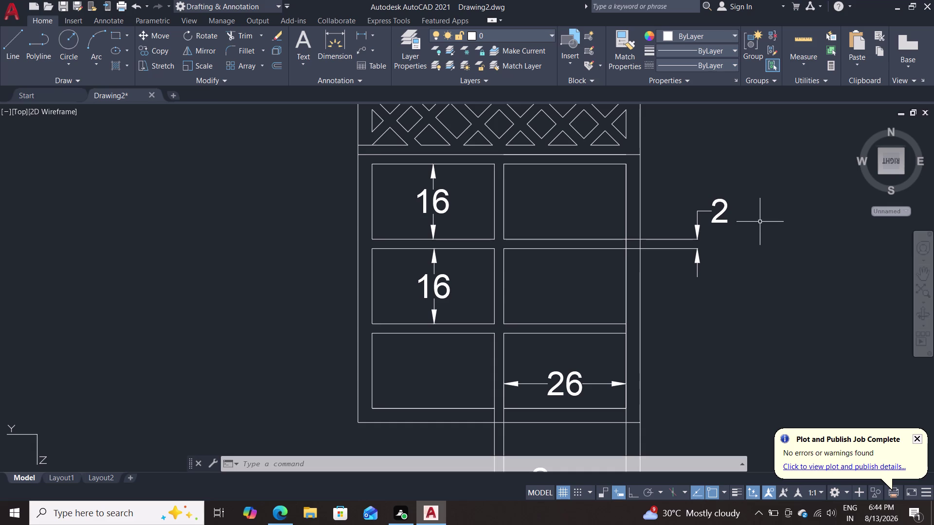
Try trimming the long right vertical line and panel-bottom line, then cancel.
text(tr)
key(Return)
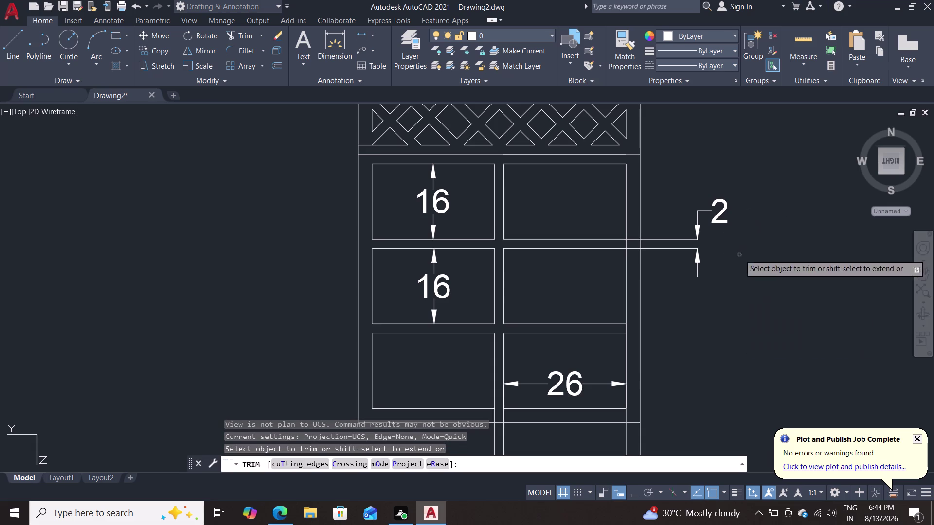
click(493, 417)
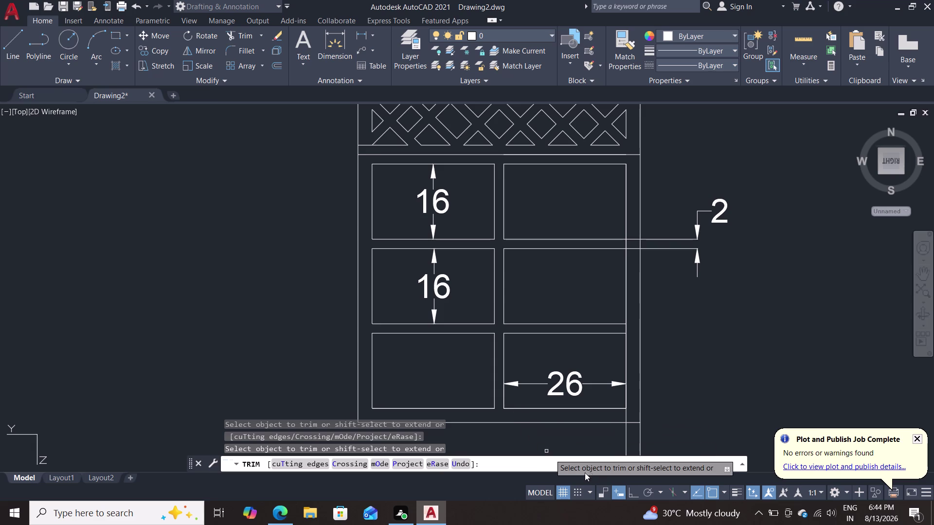
click(625, 420)
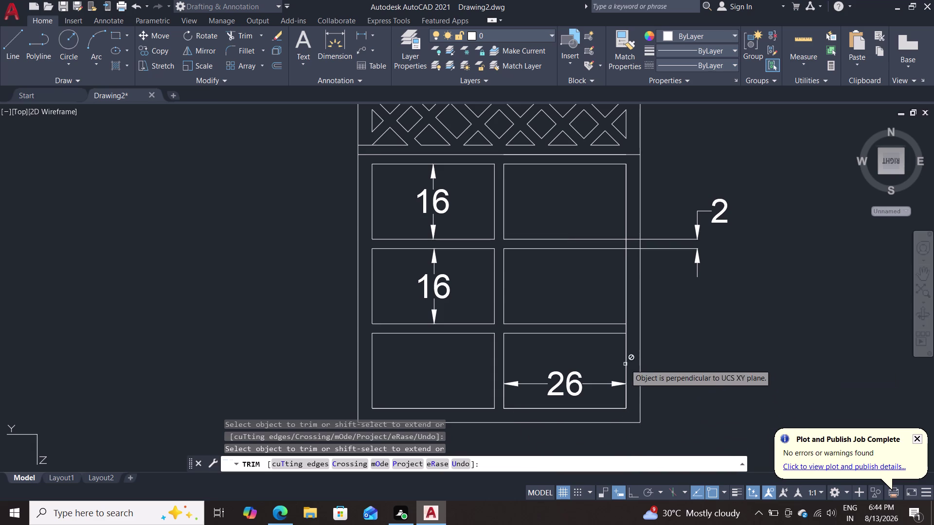
click(628, 329)
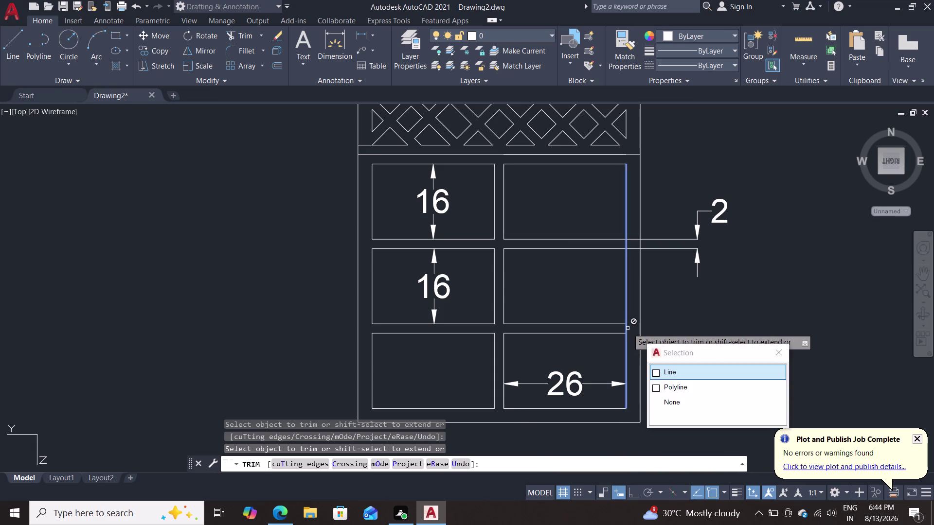
click(660, 375)
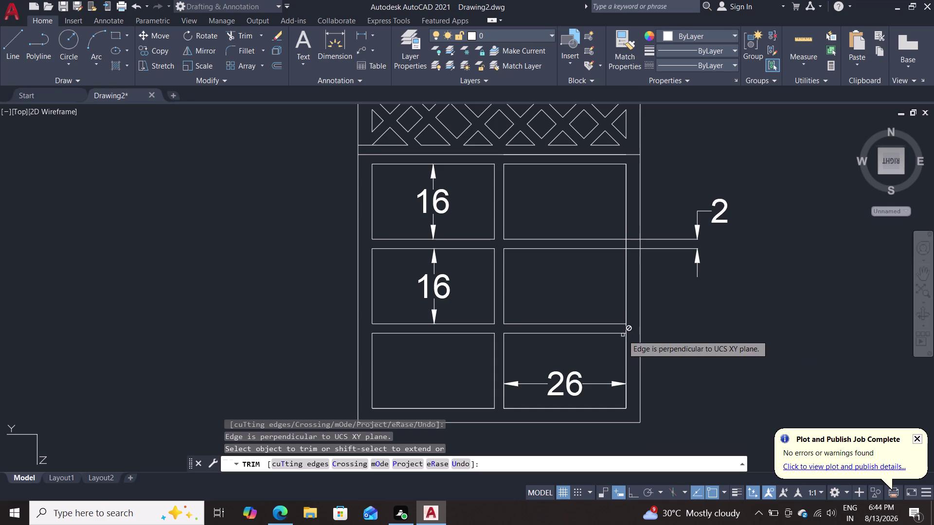
click(626, 327)
double_click(666, 372)
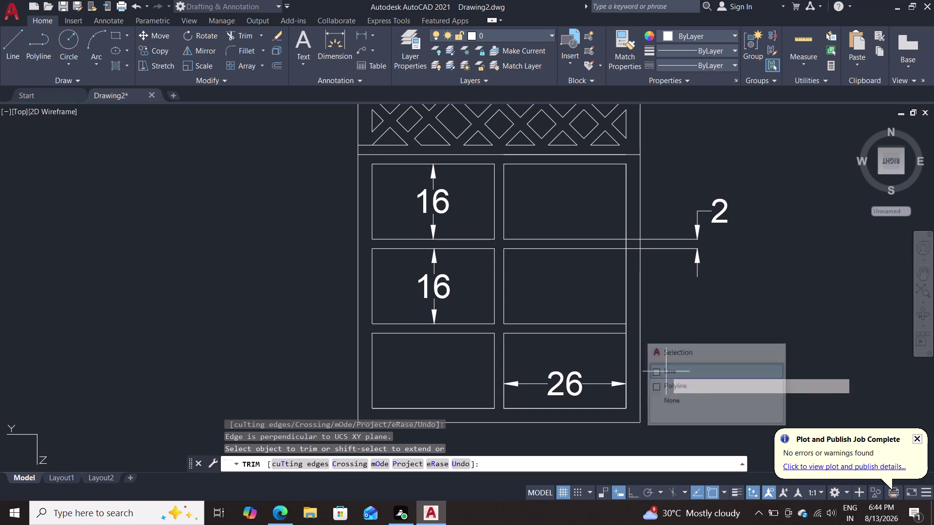
key(Escape)
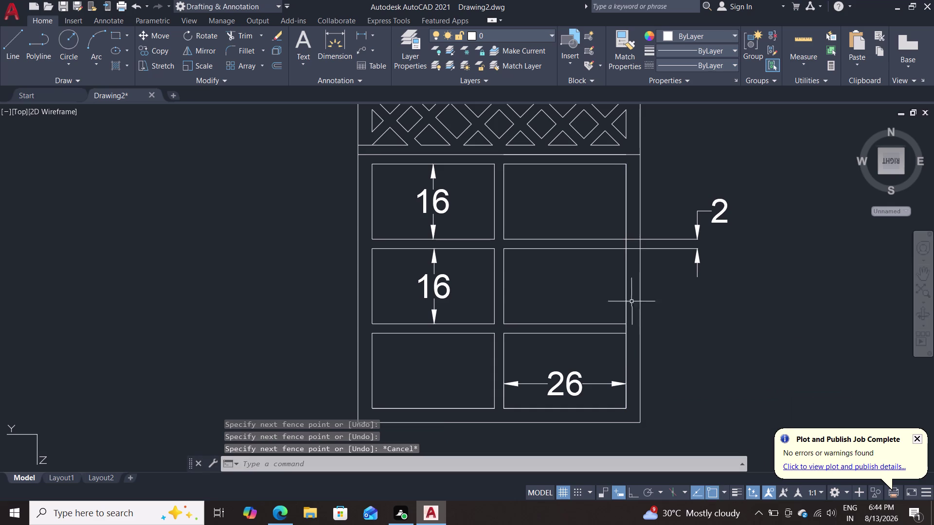
Delete the long right vertical line along the compartments' outer edge.
click(627, 300)
key(Delete)
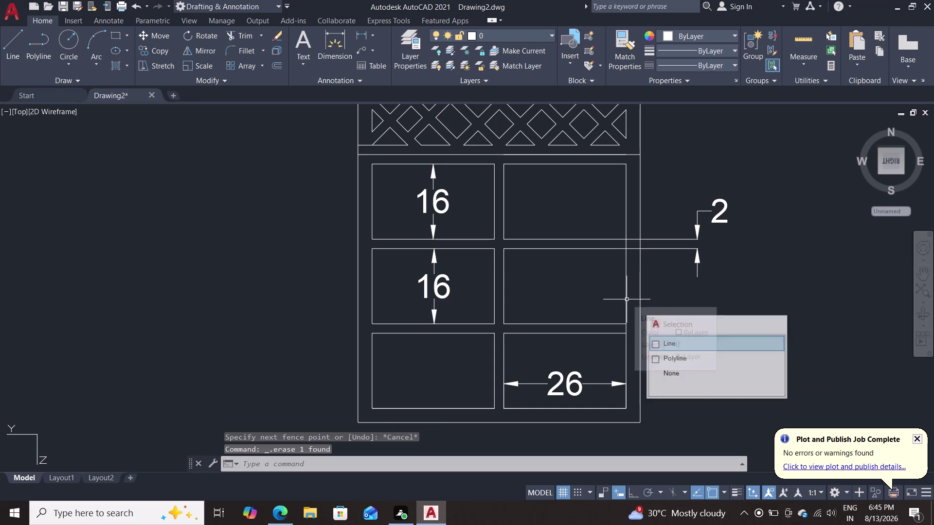
click(628, 299)
double_click(622, 303)
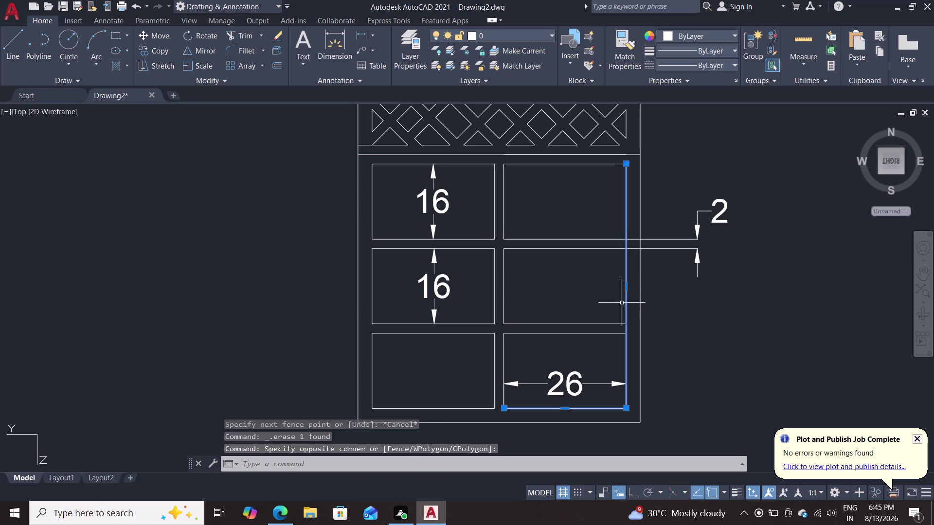
key(Delete)
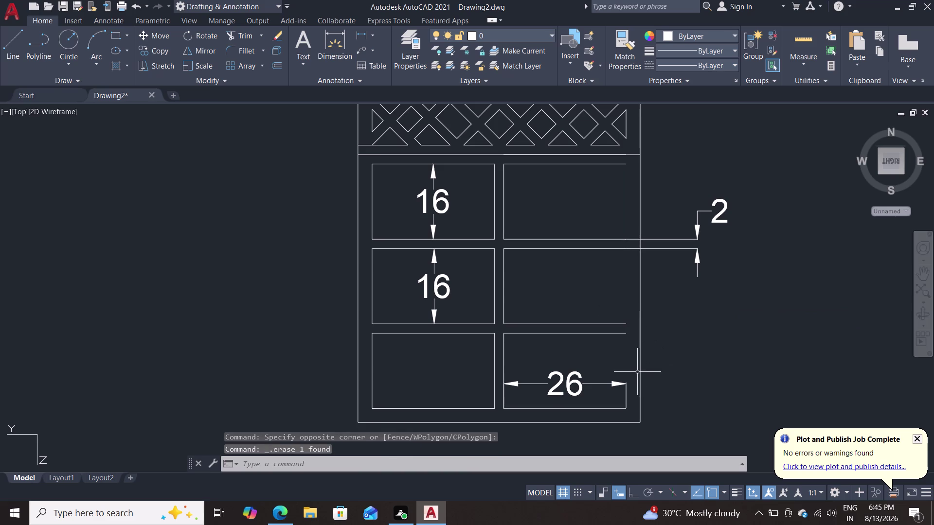
Erase the 26 dimension.
click(625, 387)
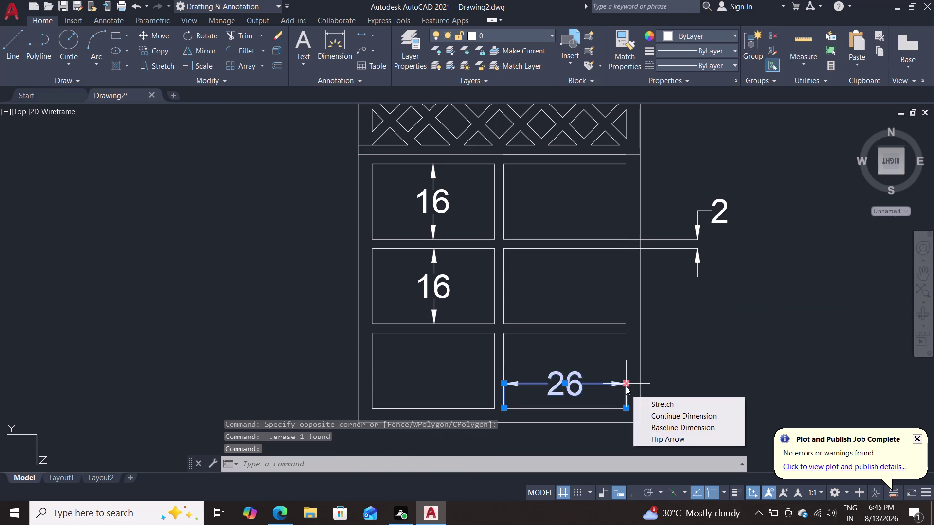
key(Delete)
key(Delete)
key(Delete)
key(Escape)
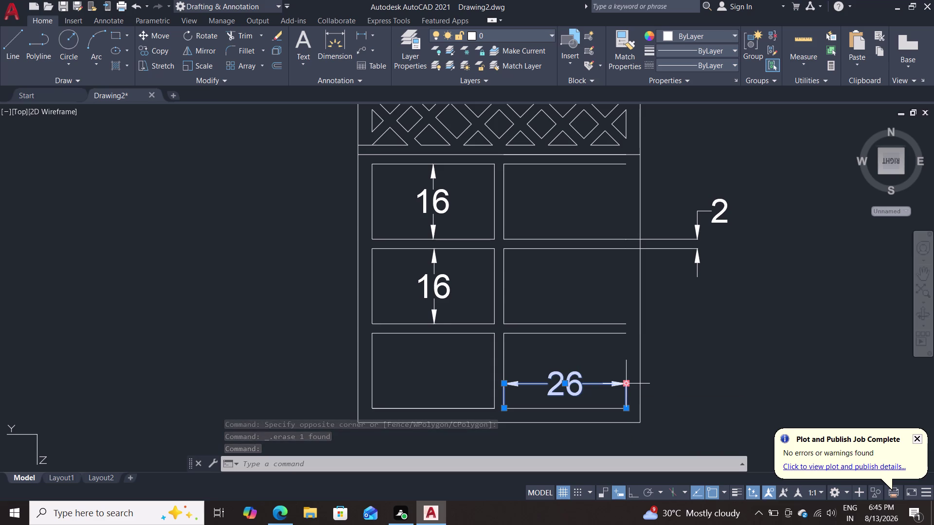
key(Delete)
key(l)
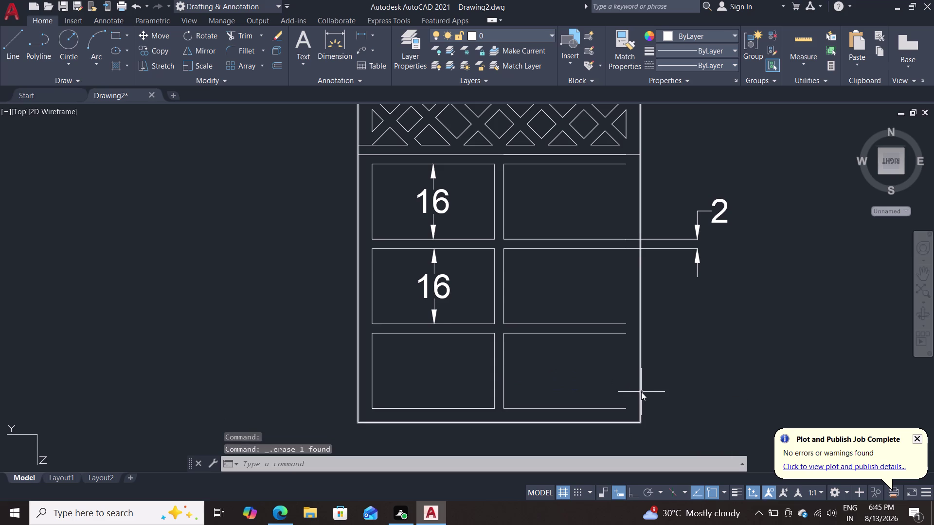
key(Return)
Draw new right edges for the lower and middle compartments.
click(626, 409)
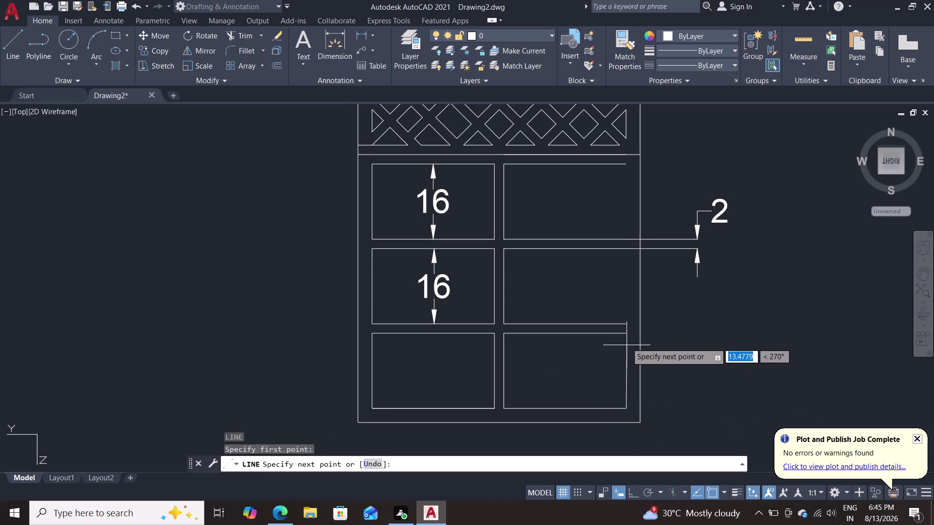
click(626, 337)
key(Escape)
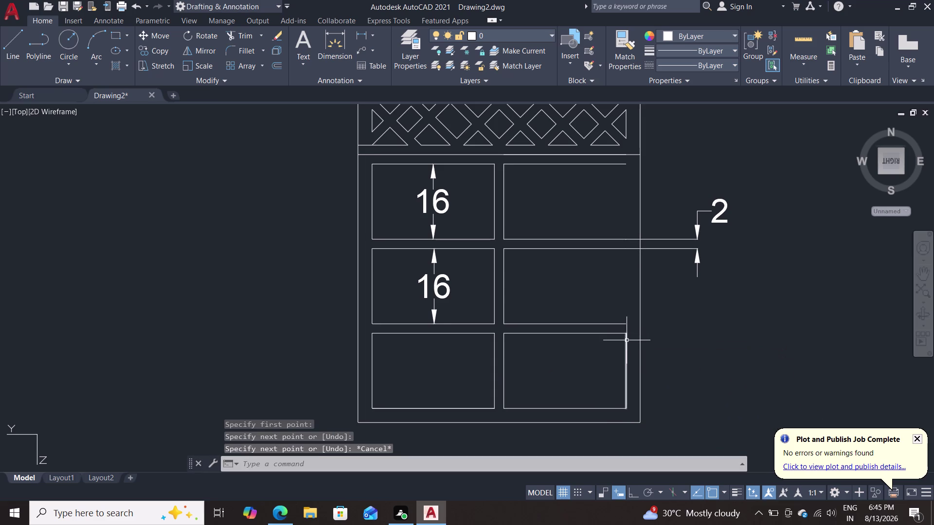
key(l)
key(Return)
click(628, 324)
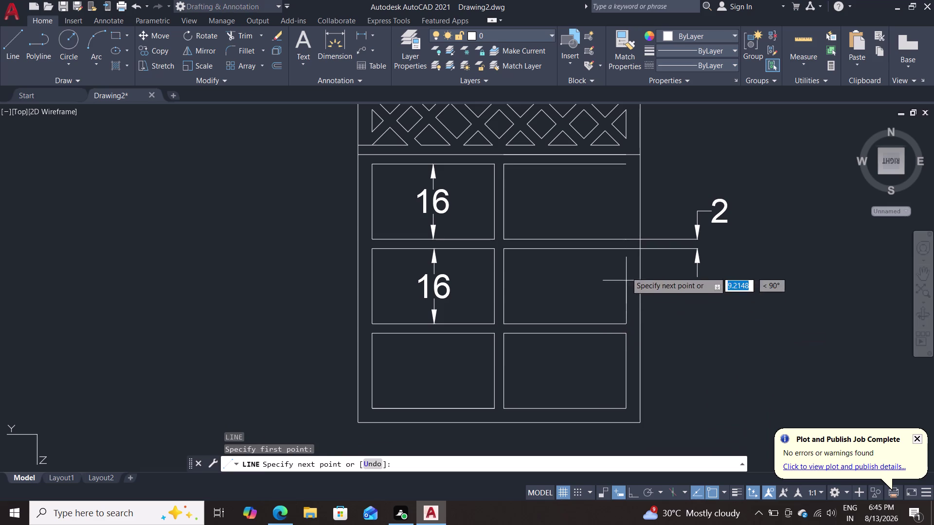
triple_click(626, 248)
key(Escape)
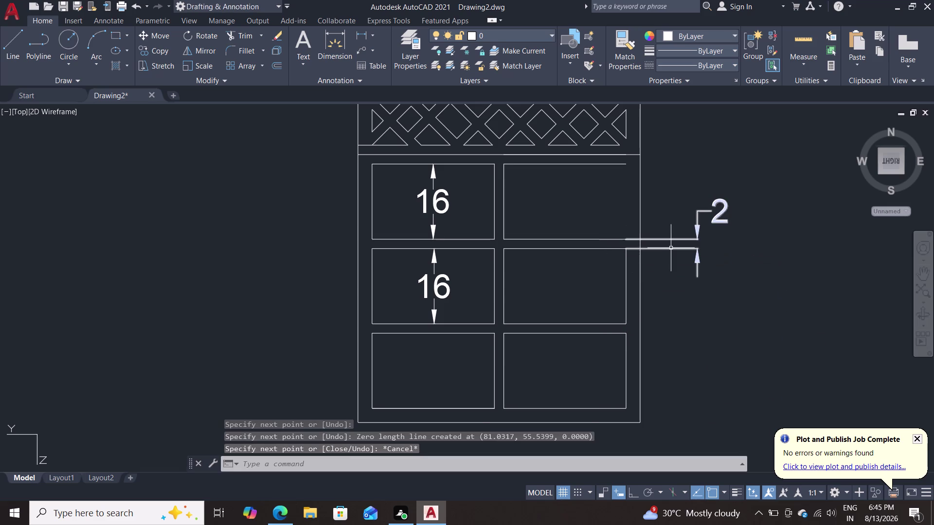
Delete the 2-unit gap dimension after abandoning two text edits.
double_click(671, 248)
key(Delete)
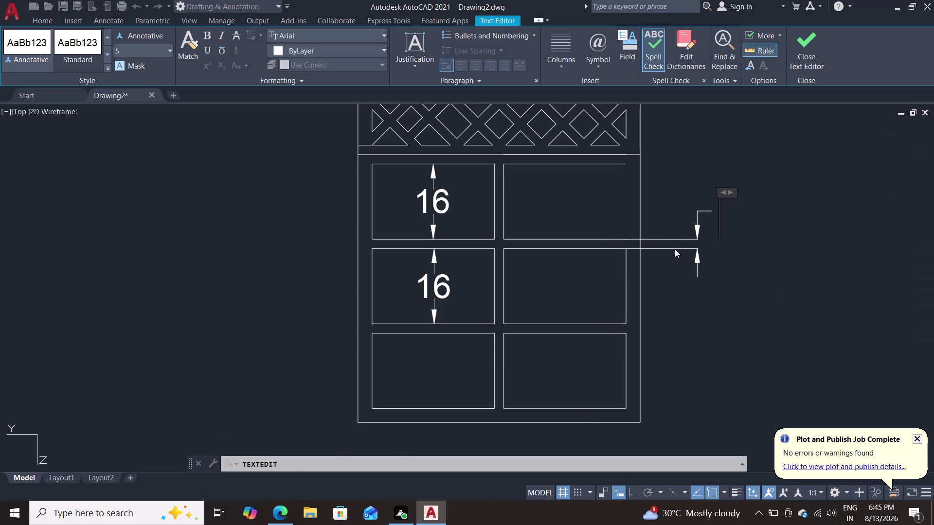
key(Escape)
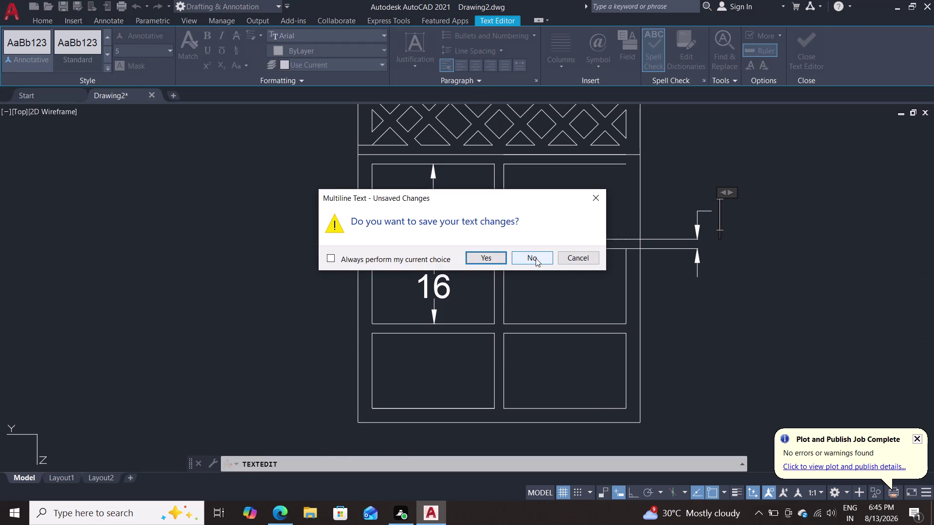
click(539, 262)
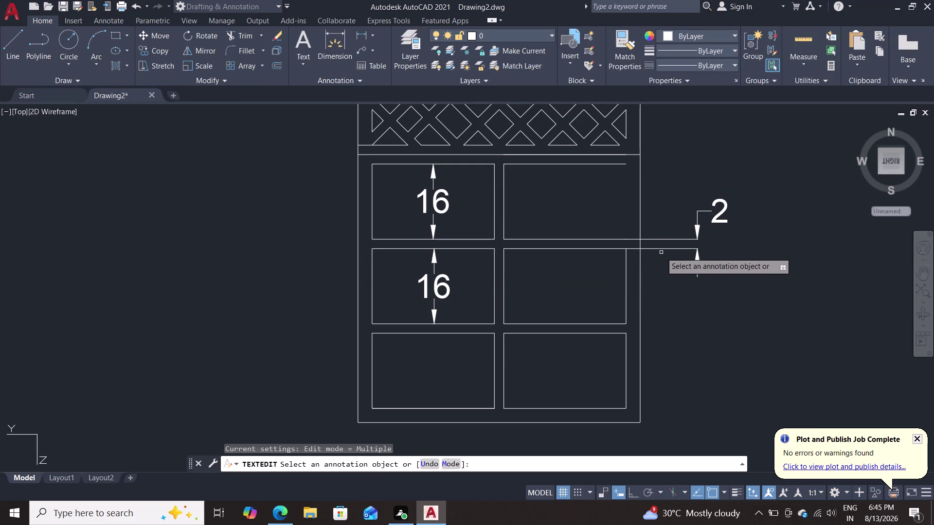
key(Escape)
double_click(662, 248)
key(Delete)
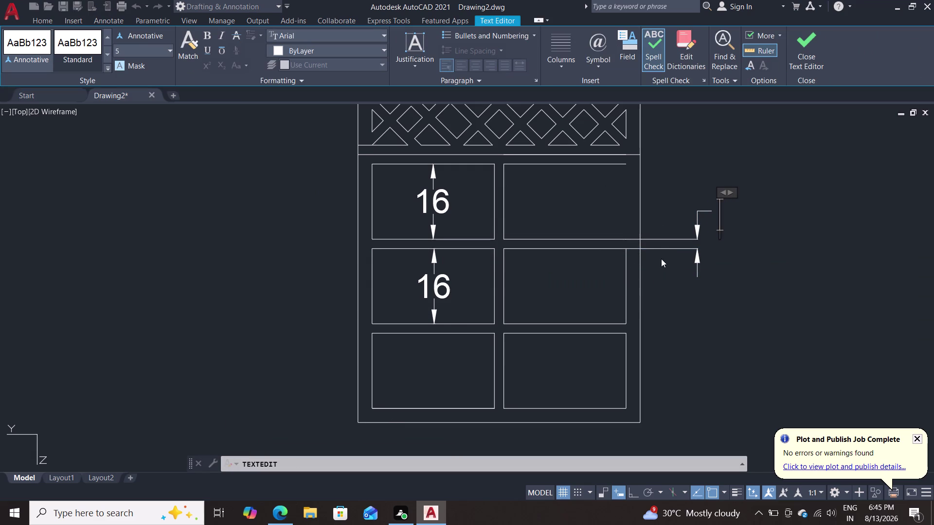
key(Escape)
key(Escape)
key(Escape)
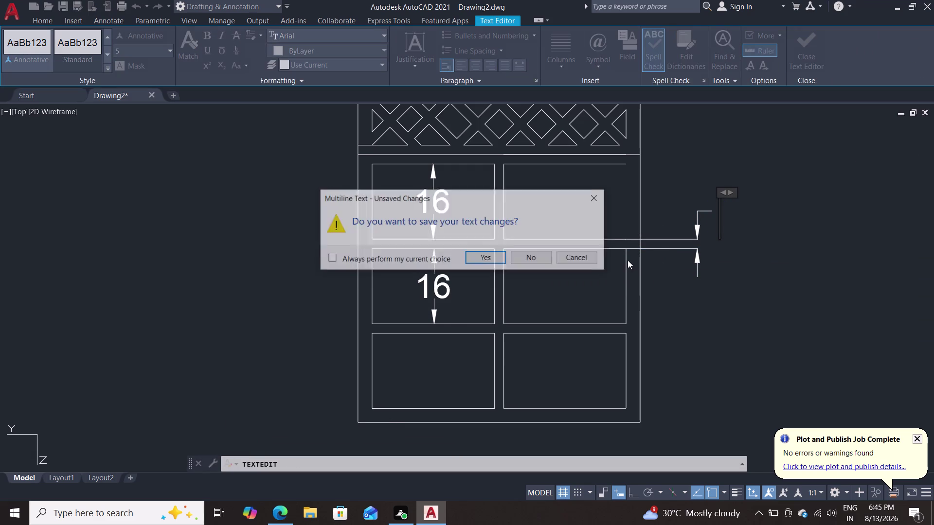
click(536, 262)
key(Escape)
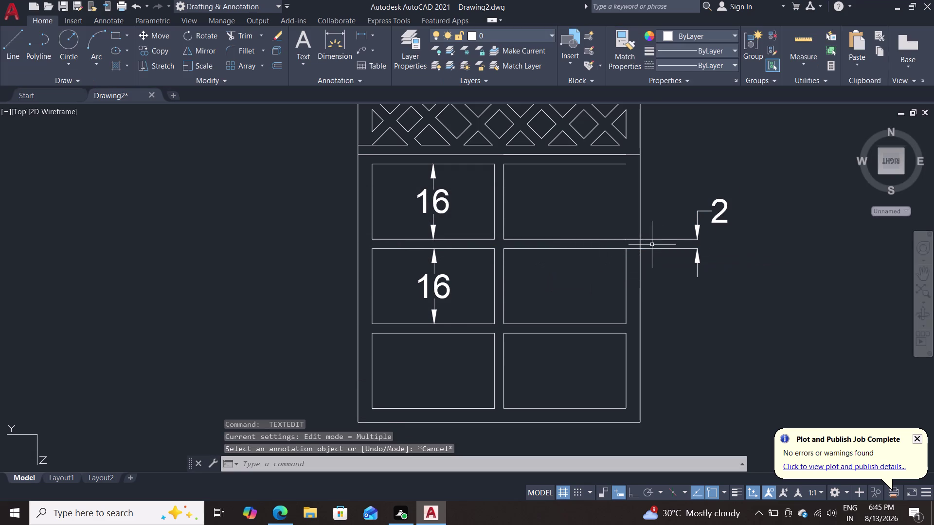
click(649, 248)
key(Delete)
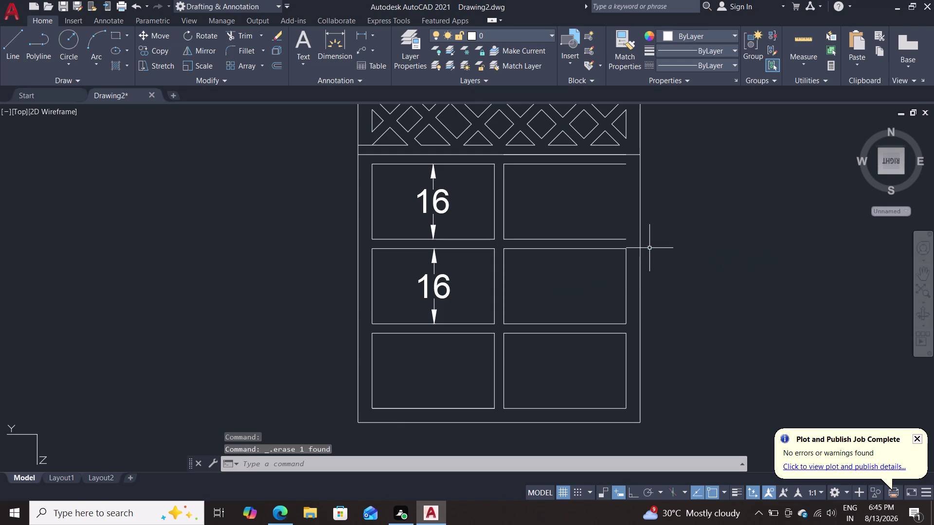
Start a line up from the top compartment corner, cancel it, and pan down.
key(l)
key(Return)
click(626, 239)
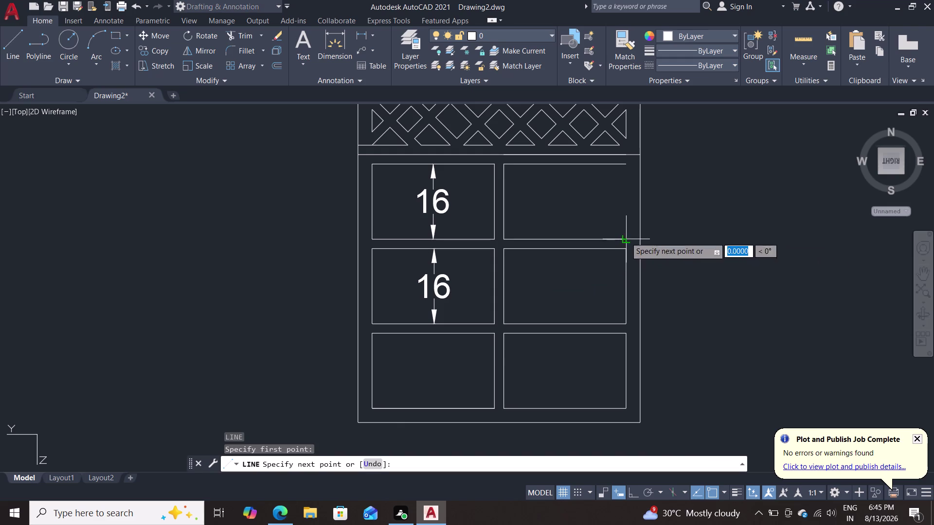
click(625, 167)
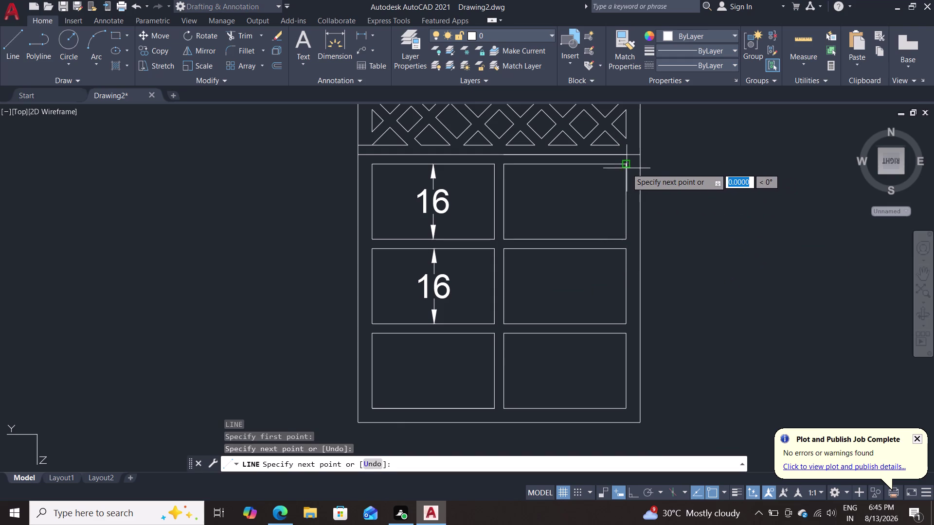
key(Escape)
key(grave)
middle_drag(732, 226, 735, 301)
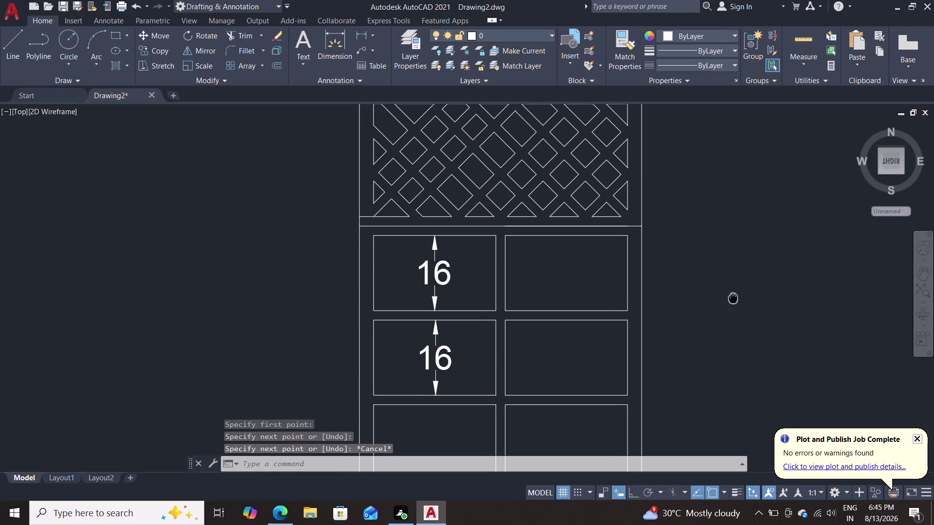
Try trimming a line segment near the lattice, then cancel the trim.
middle_drag(735, 301, 735, 303)
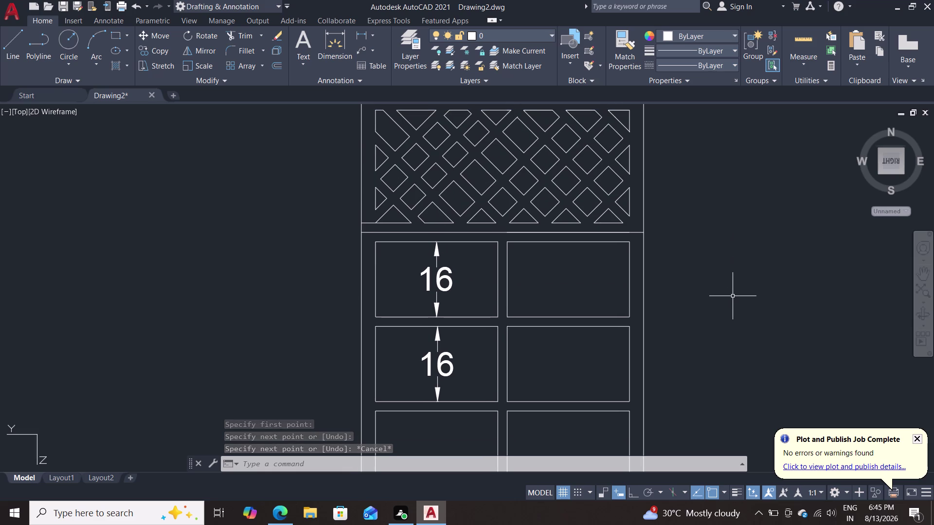
scroll(down, 3)
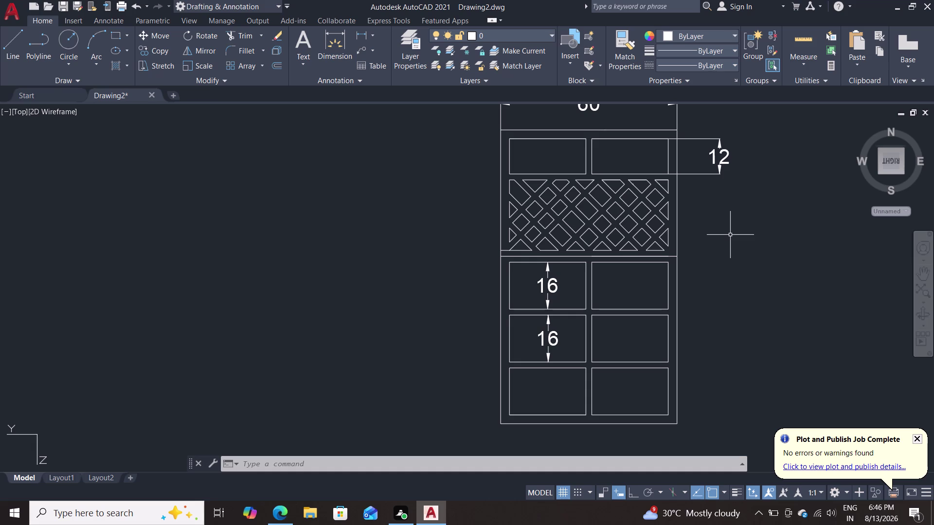
text(tr)
key(Return)
scroll(up, 3)
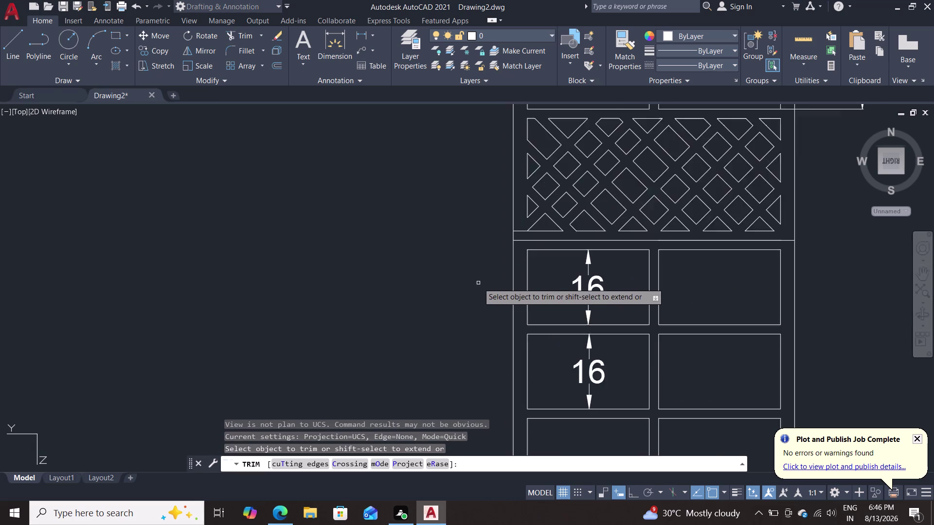
scroll(up, 3)
double_click(541, 200)
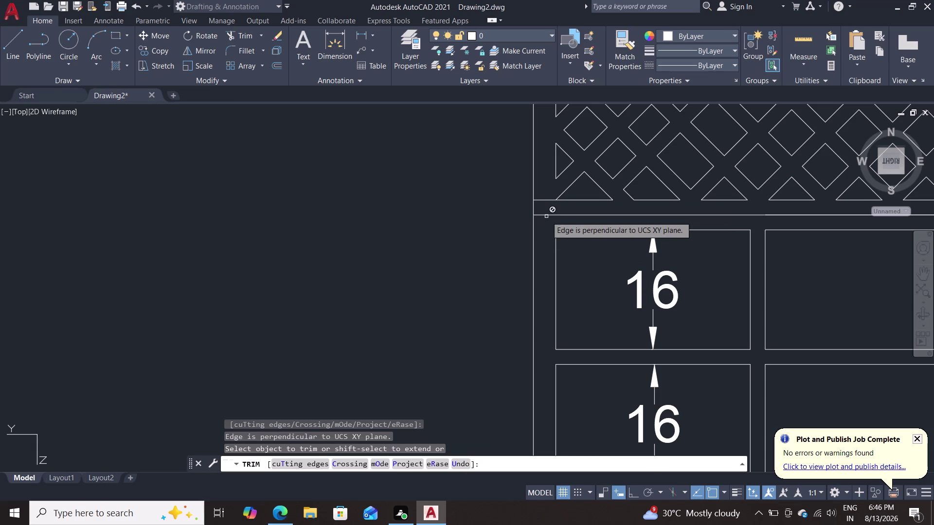
key(Escape)
Delete the stray short line below the lattice; a follow-up line is cancelled.
click(547, 201)
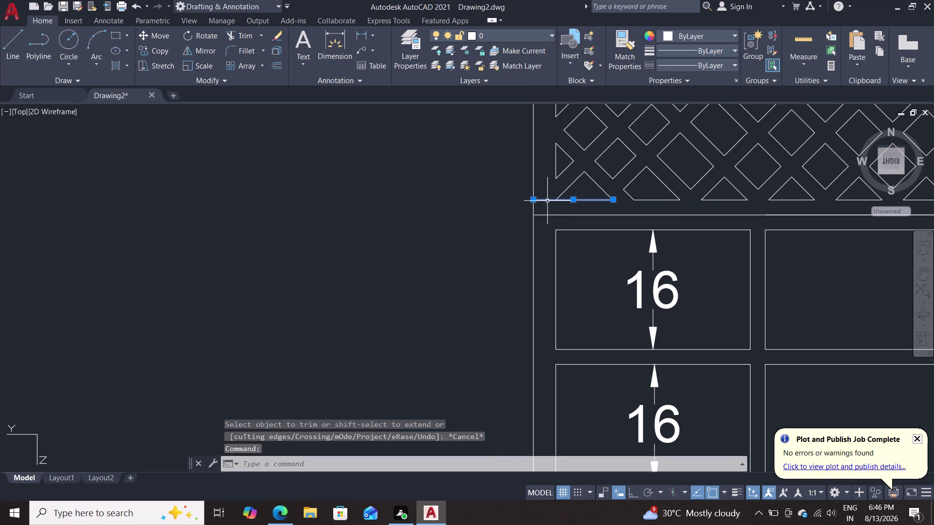
key(Delete)
key(l)
key(Return)
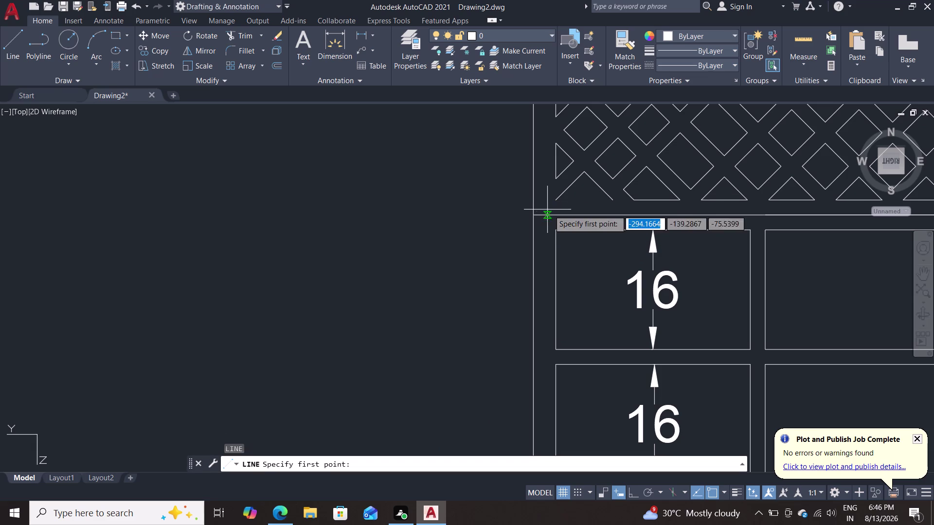
click(615, 203)
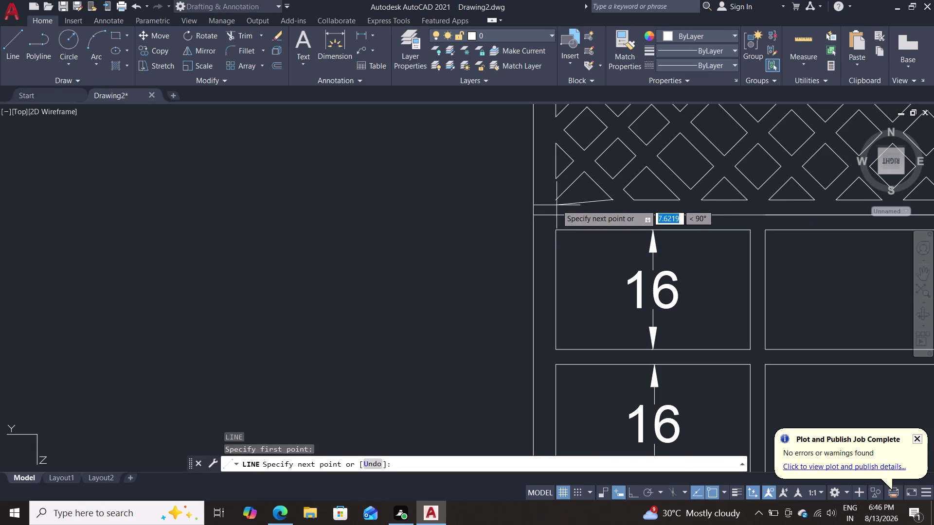
click(555, 202)
key(Escape)
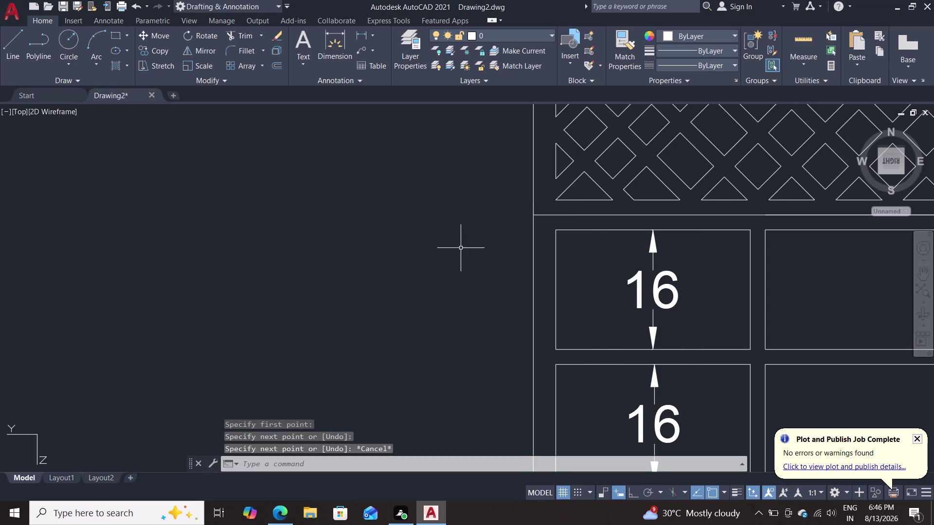
scroll(down, 3)
middle_drag(447, 249, 326, 280)
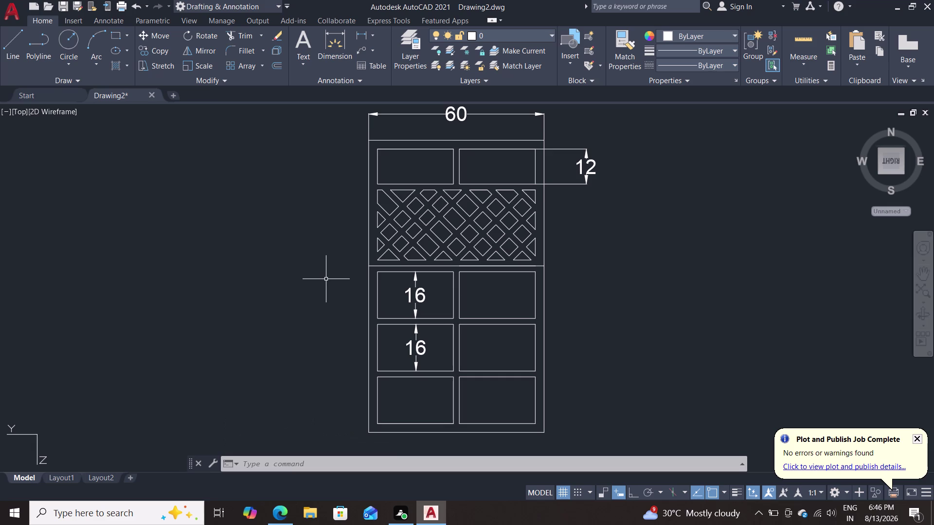
Erase the 12 dimension by the top compartments, keeping the two 16 dimensions.
double_click(574, 182)
click(567, 187)
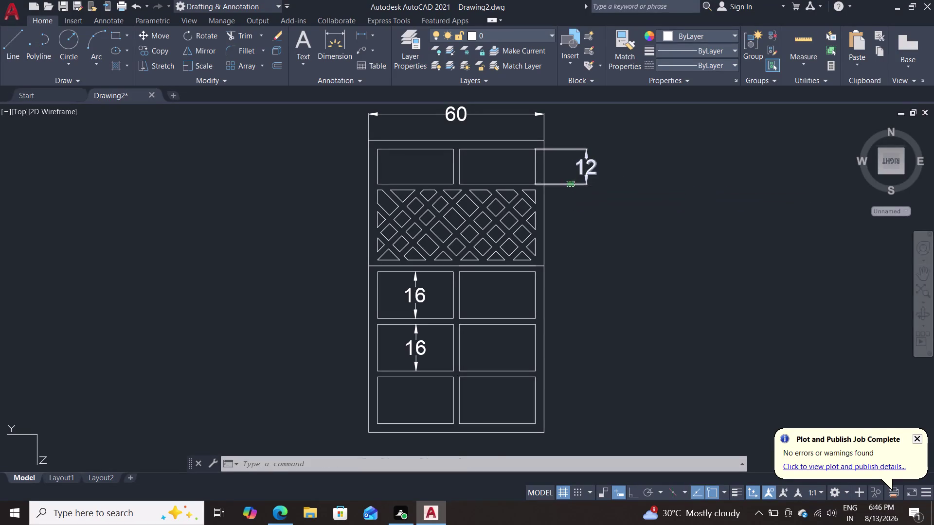
key(Delete)
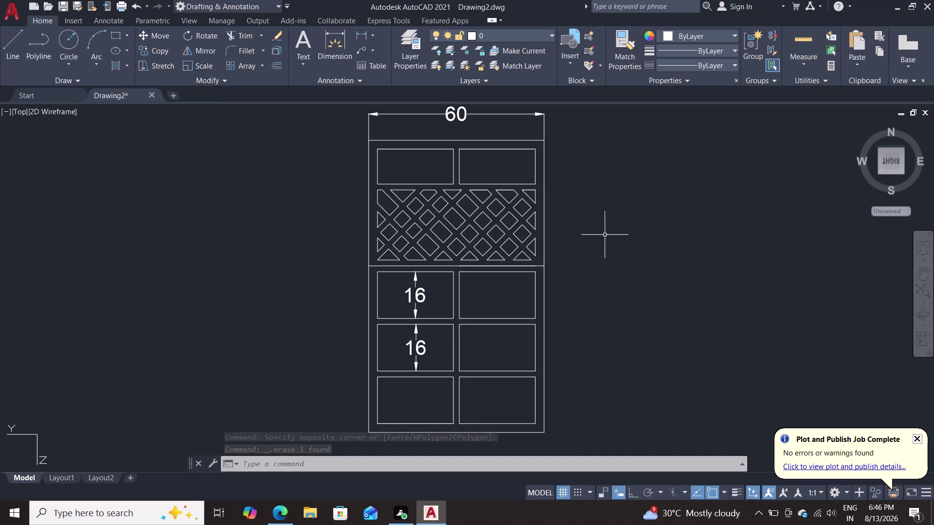
middle_drag(625, 275, 622, 240)
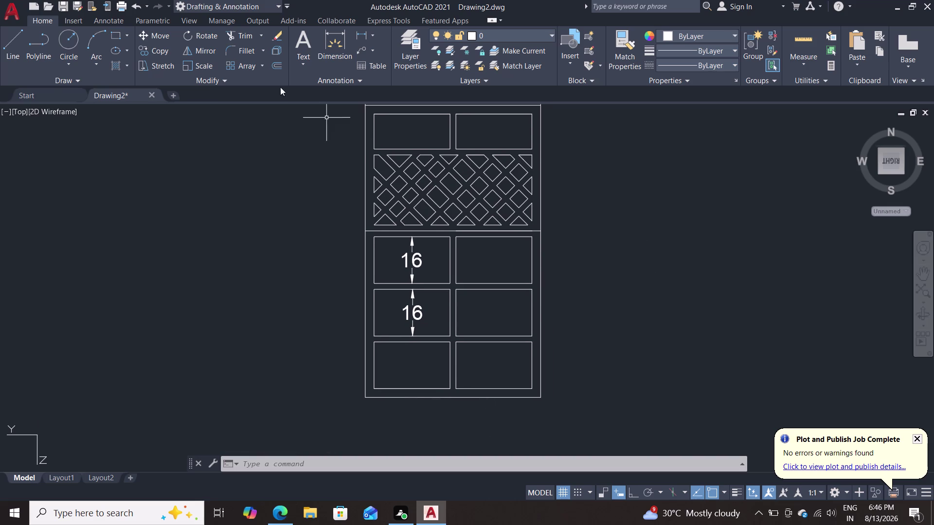
click(261, 0)
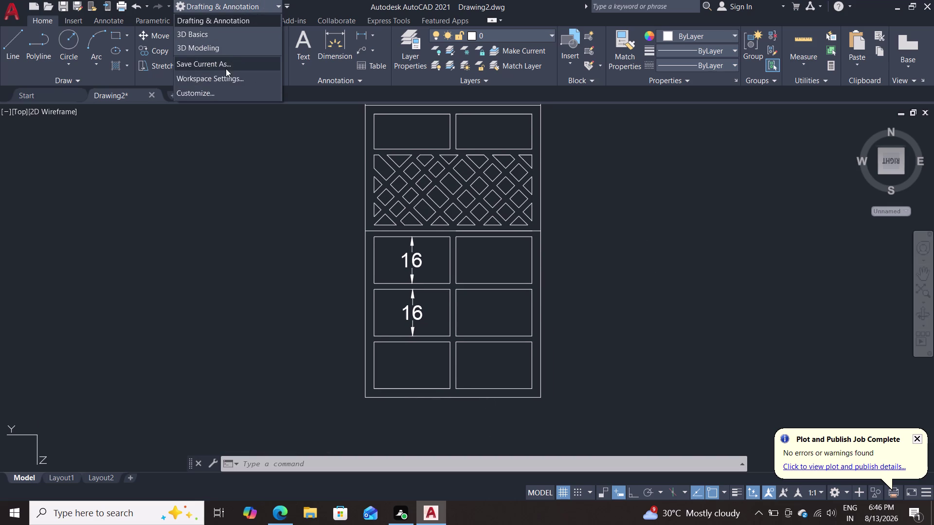
Choose 3D Modeling from the workspace list and adjust the zoom.
click(225, 46)
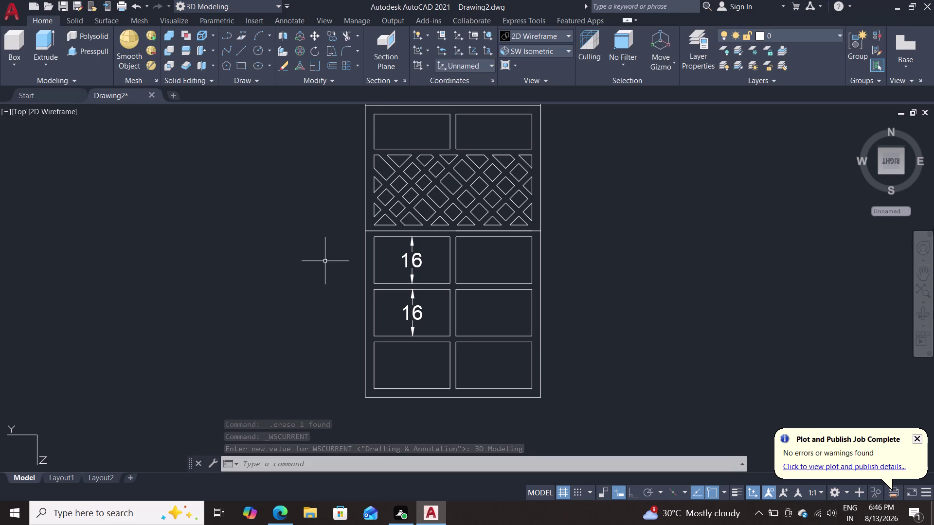
scroll(up, 3)
scroll(down, 3)
scroll(down, 3)
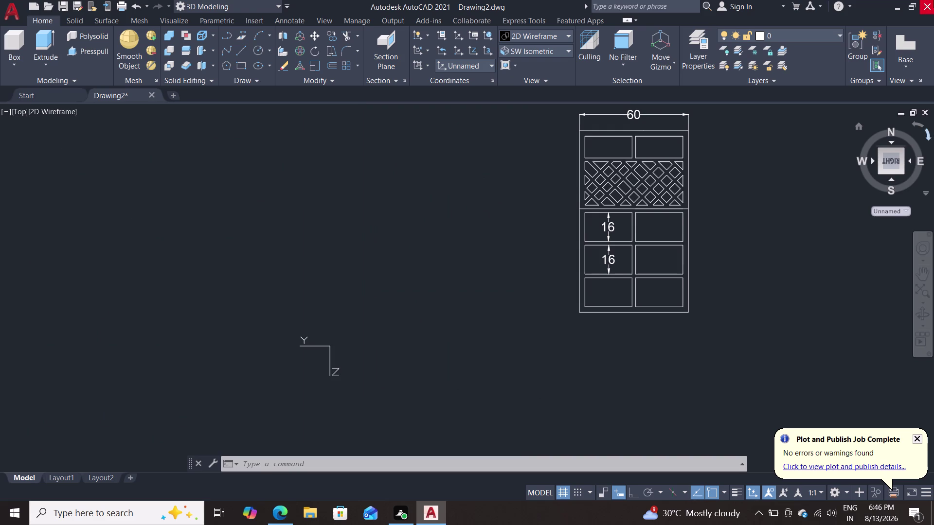
Lasso-select the panel's left-side and top linework.
drag(562, 114, 573, 152)
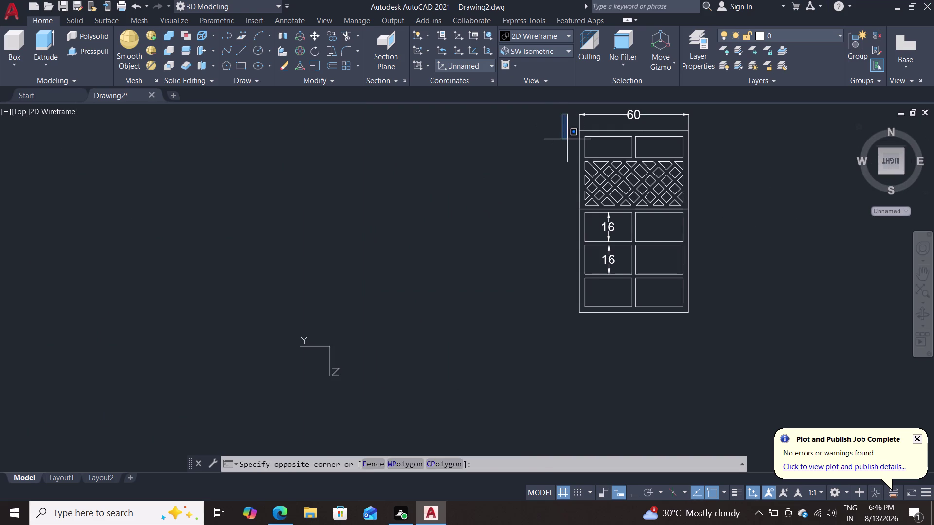
drag(572, 151, 568, 394)
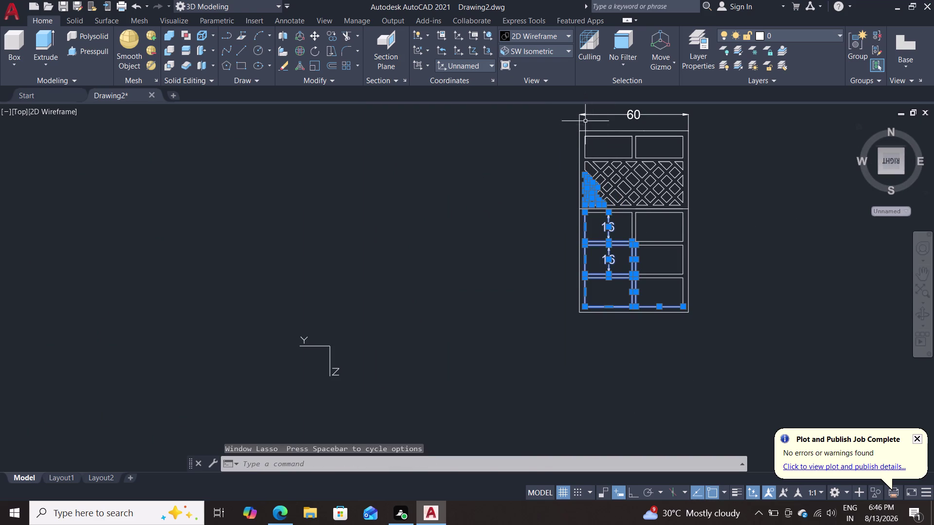
drag(557, 106, 610, 121)
drag(611, 121, 692, 133)
click(695, 133)
drag(697, 138, 705, 144)
double_click(705, 145)
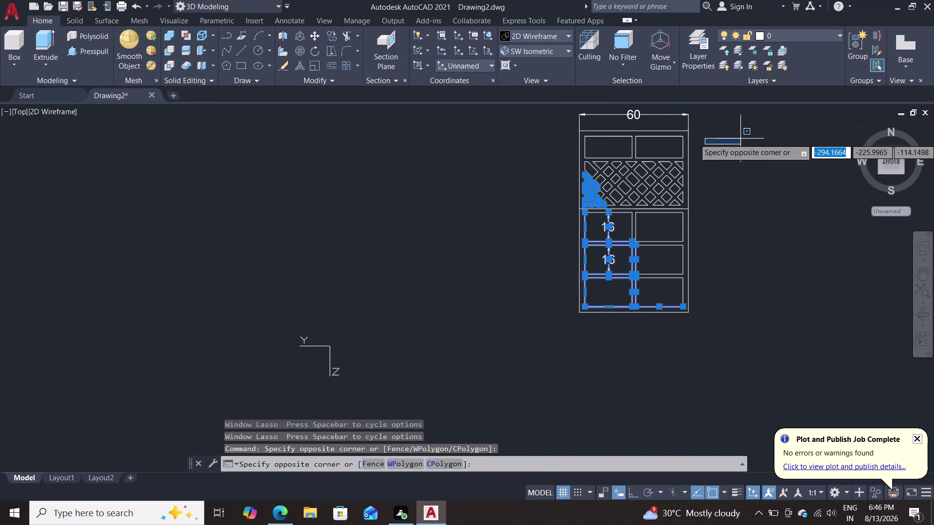
Lasso around the whole panel, including lattice and compartments.
click(721, 112)
drag(714, 117, 563, 417)
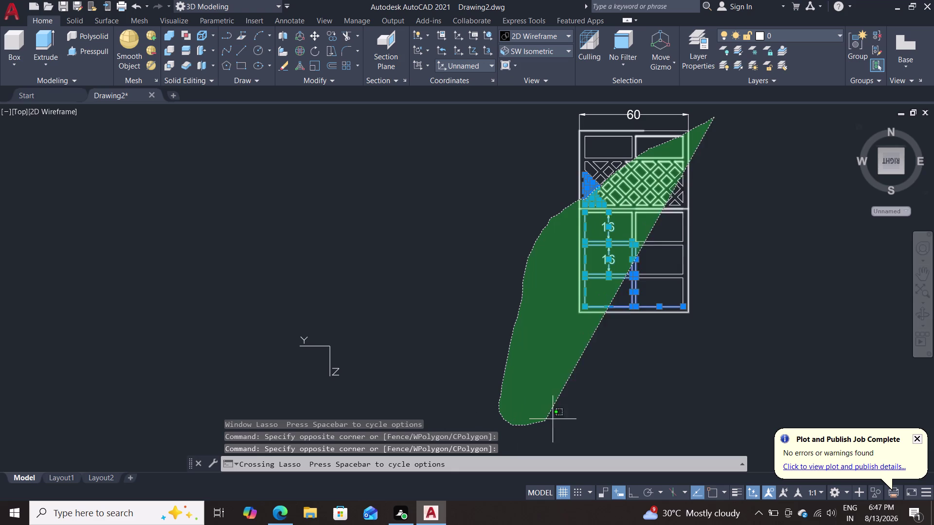
drag(562, 417, 726, 243)
drag(727, 239, 644, 325)
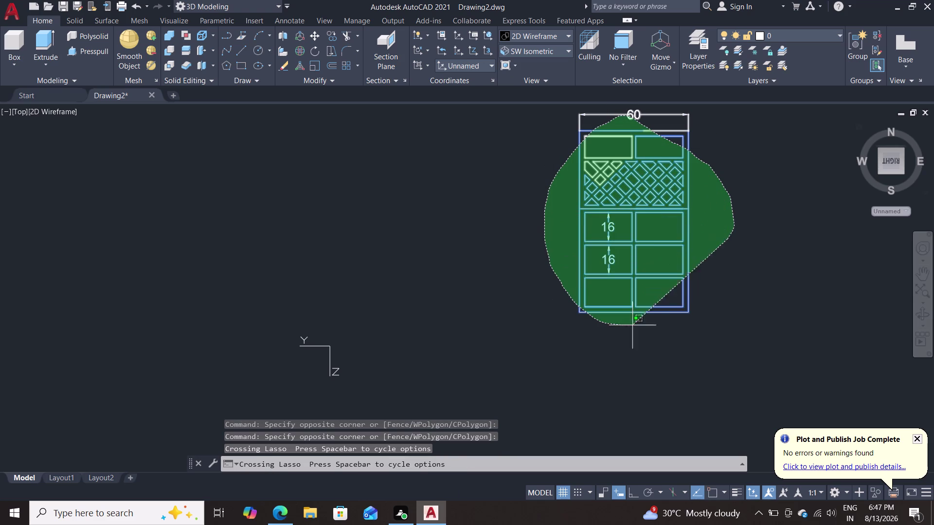
drag(643, 325, 727, 299)
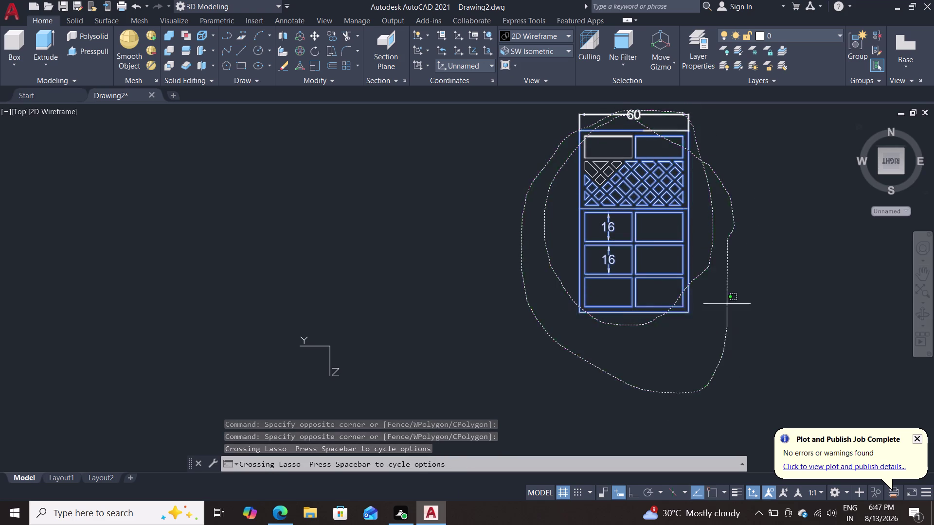
drag(726, 300, 590, 147)
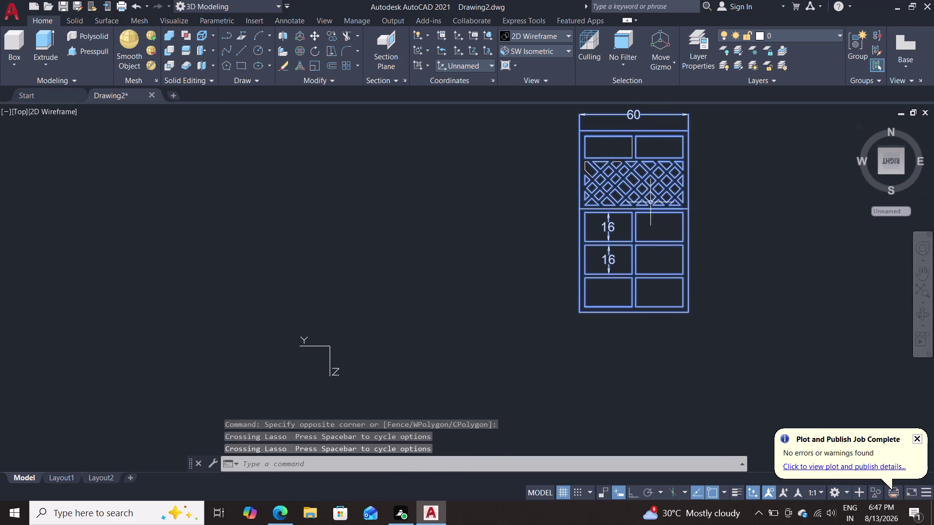
Reselect the panel geometry starting from the top compartments.
click(526, 106)
drag(526, 106, 724, 177)
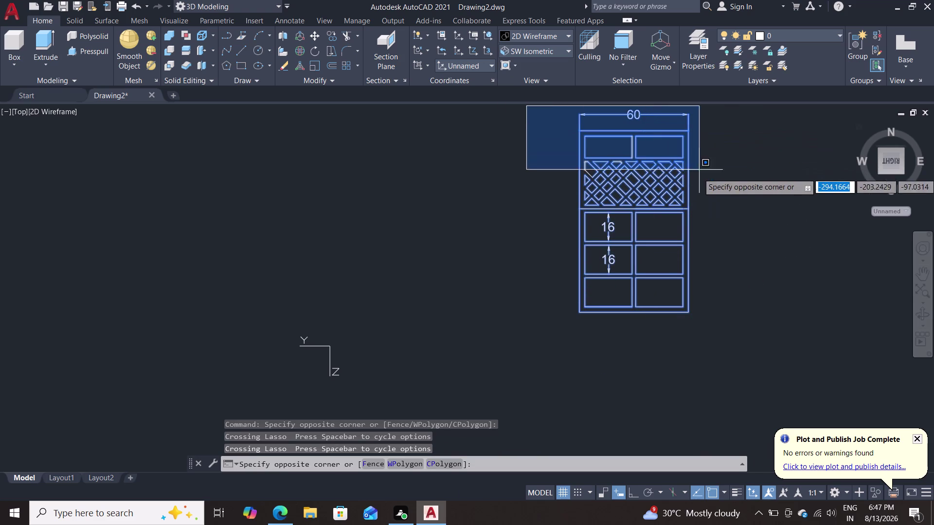
drag(725, 177, 767, 372)
click(767, 372)
drag(764, 367, 754, 356)
triple_click(754, 356)
double_click(754, 356)
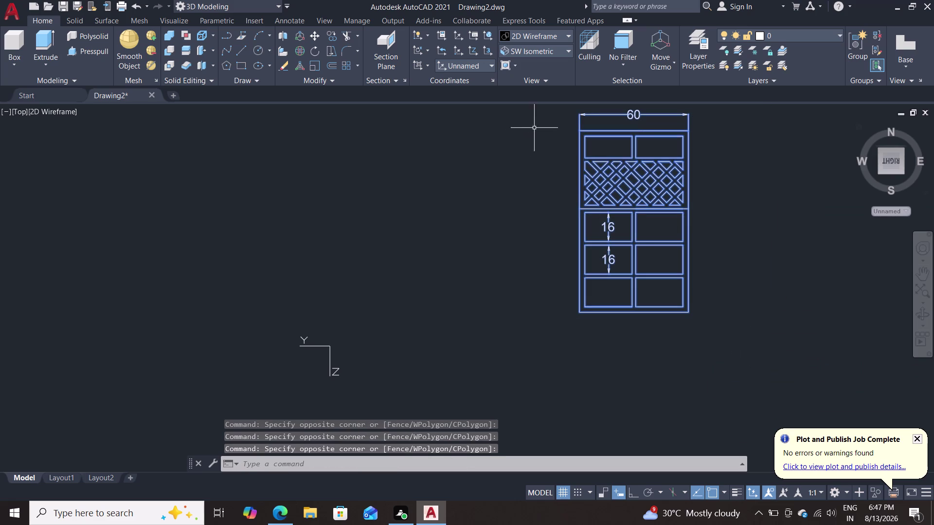
click(97, 54)
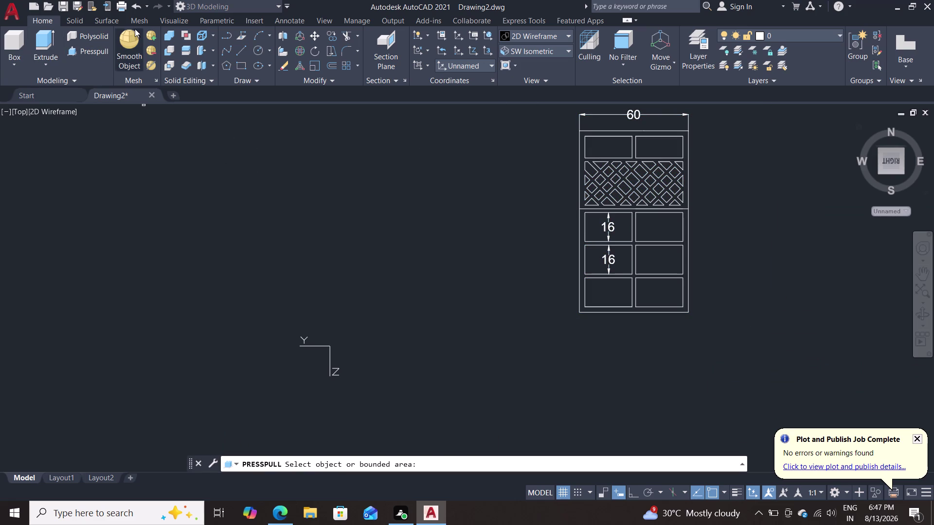
click(102, 52)
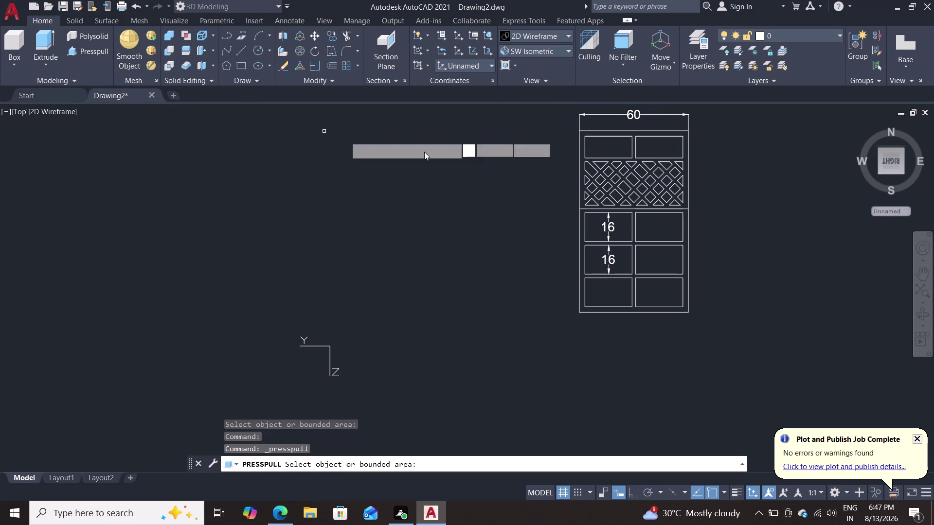
drag(544, 107, 586, 142)
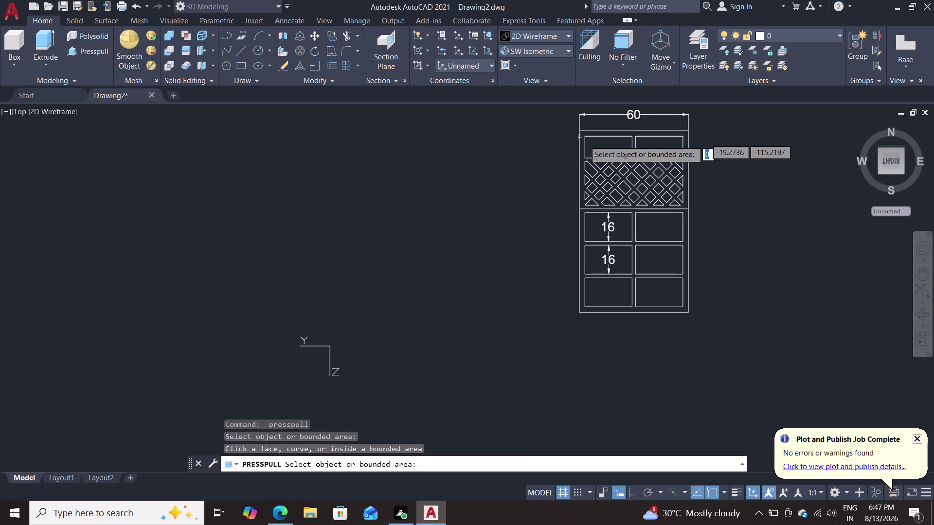
drag(586, 142, 713, 275)
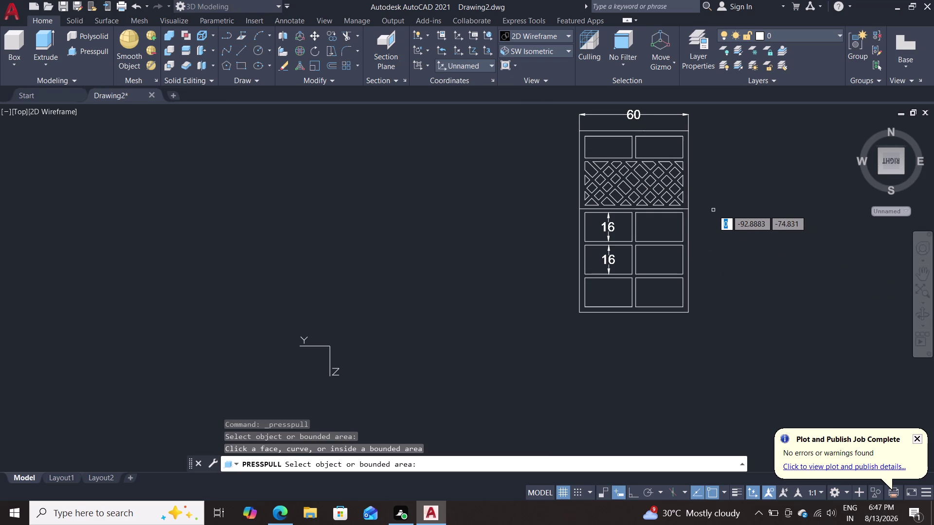
key(Escape)
key(Escape)
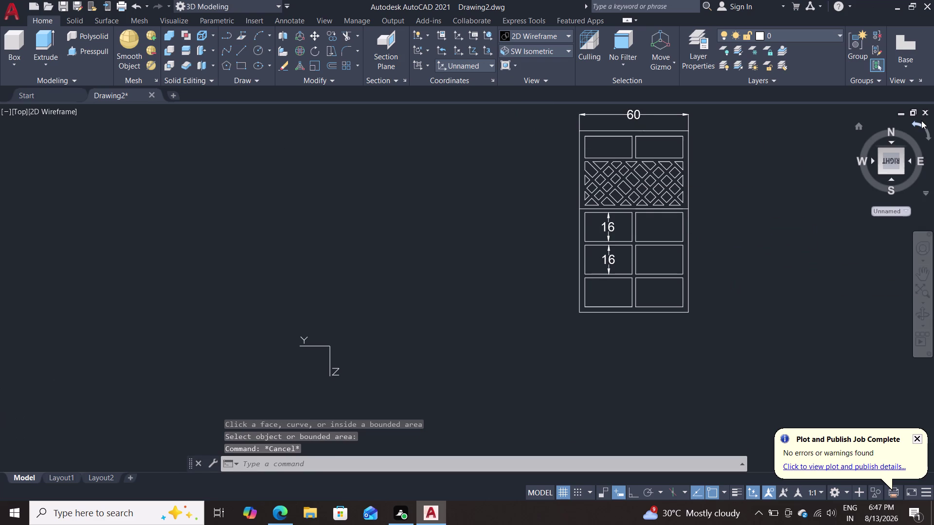
click(547, 55)
click(542, 136)
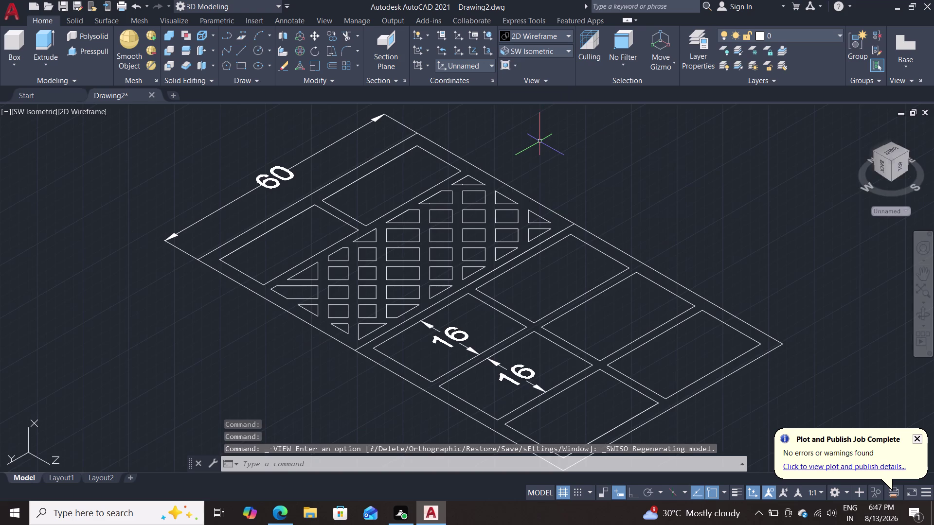
Erase the 60 dimension and the upper 16 dimension.
key(Escape)
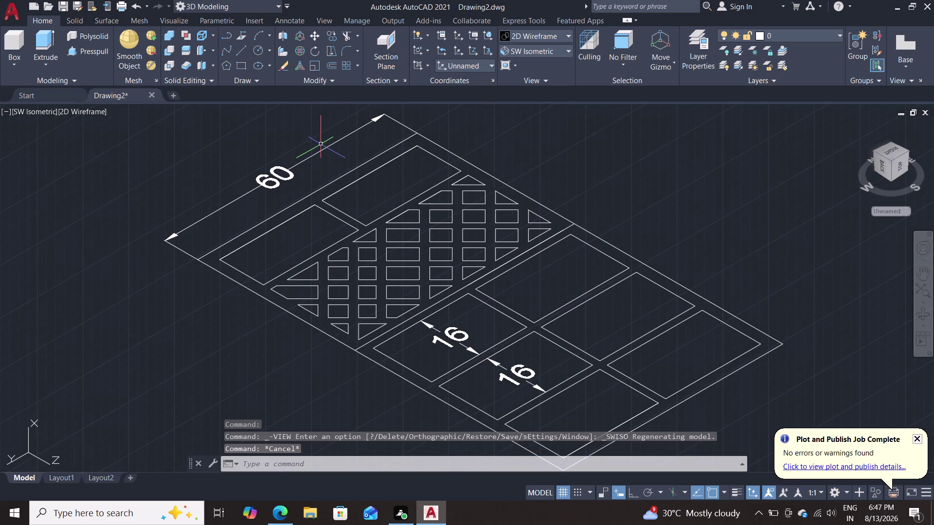
click(322, 146)
double_click(323, 148)
click(324, 147)
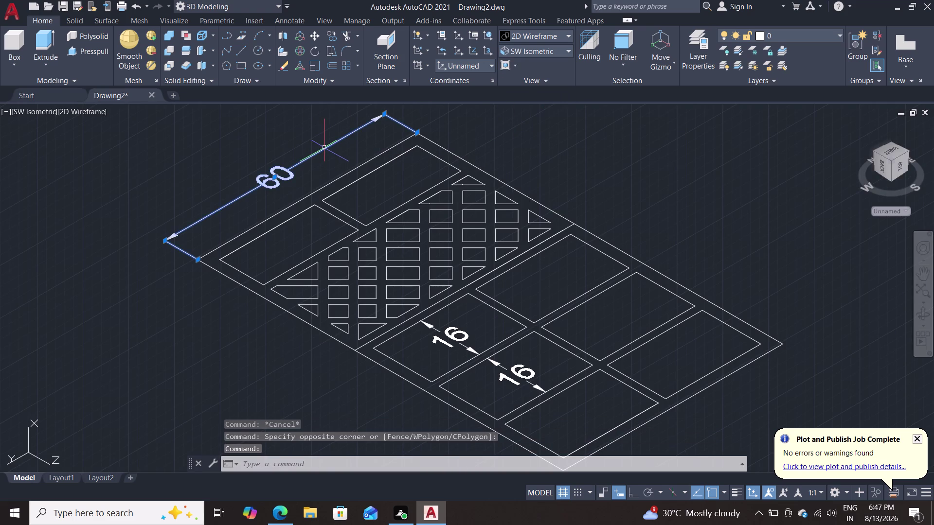
key(Delete)
click(450, 337)
key(Delete)
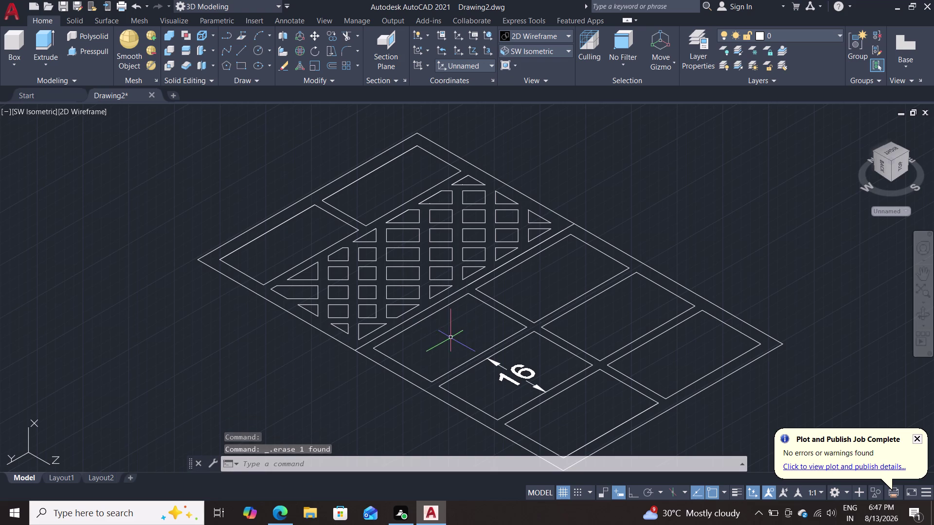
Erase the remaining 16 dimension and shift the panel outline up and left in view.
click(513, 377)
key(Delete)
click(514, 382)
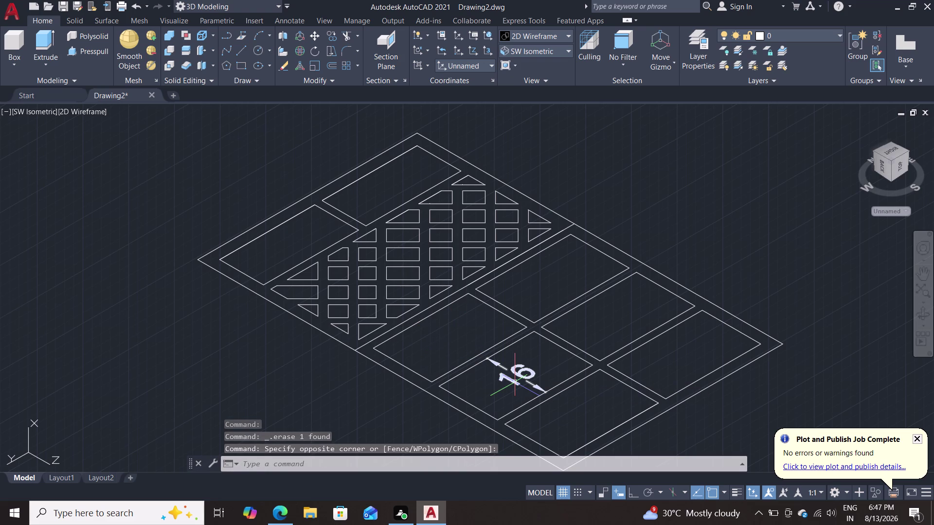
key(Escape)
click(514, 379)
key(Escape)
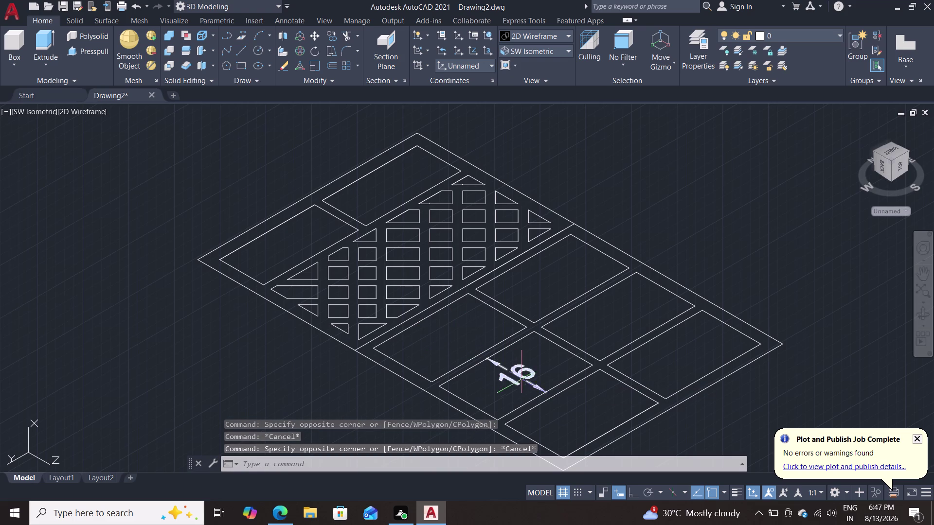
click(536, 388)
key(Delete)
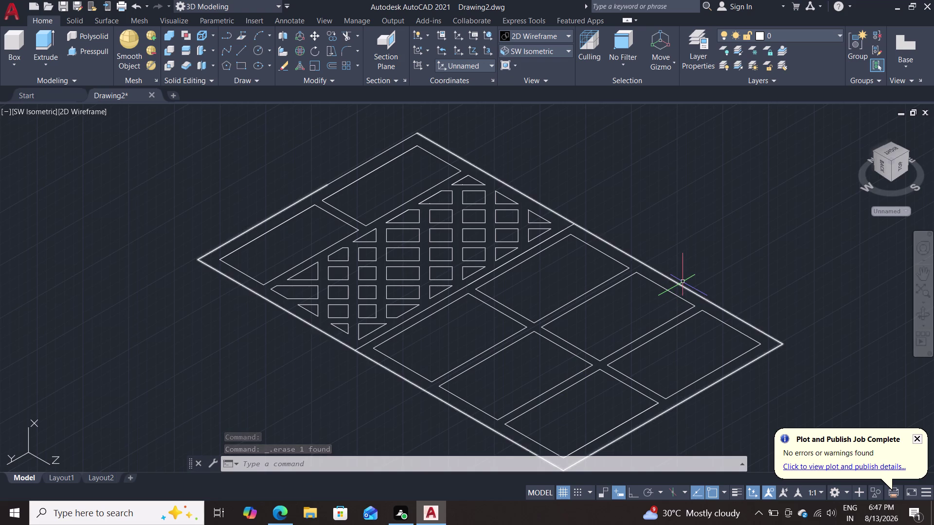
scroll(down, 3)
scroll(up, 3)
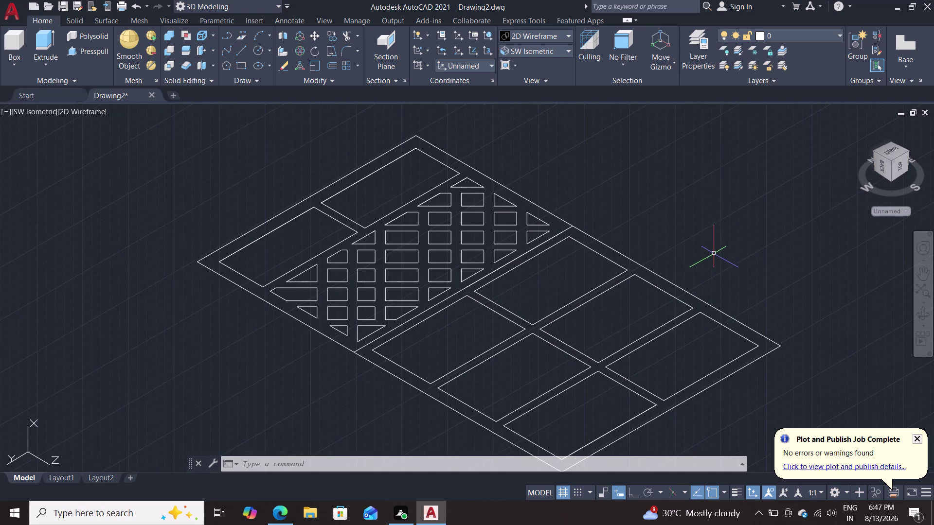
middle_drag(711, 248, 667, 202)
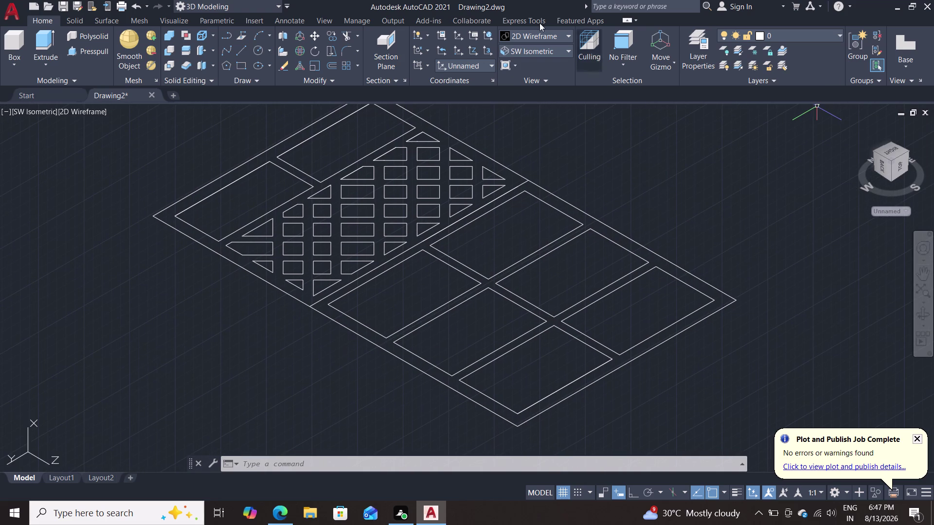
Draw lines from the bottom corner to the left corner, up the middle divider, to the right corner.
click(77, 50)
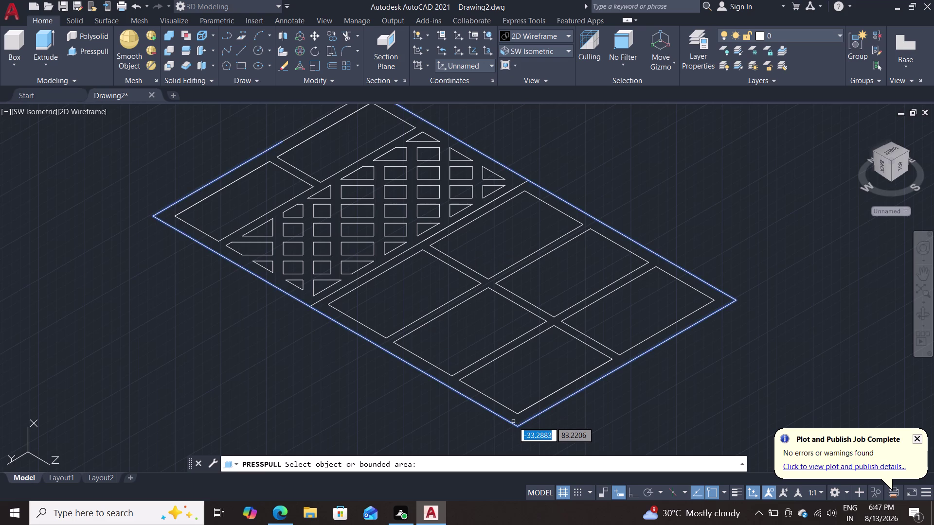
key(Escape)
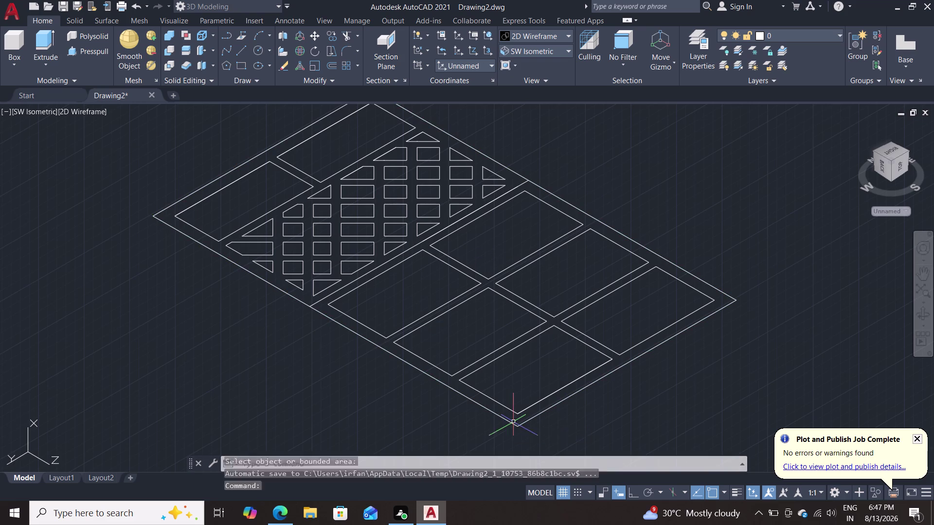
key(l)
key(Return)
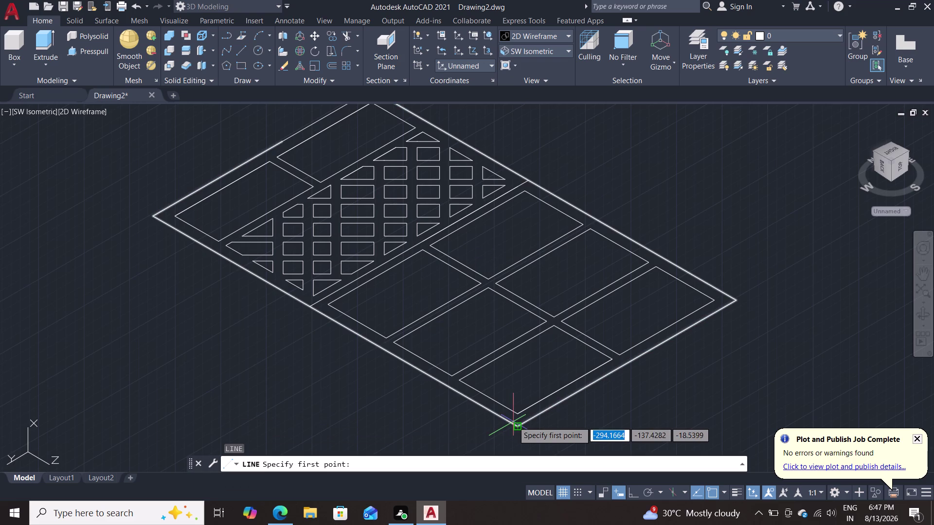
click(518, 425)
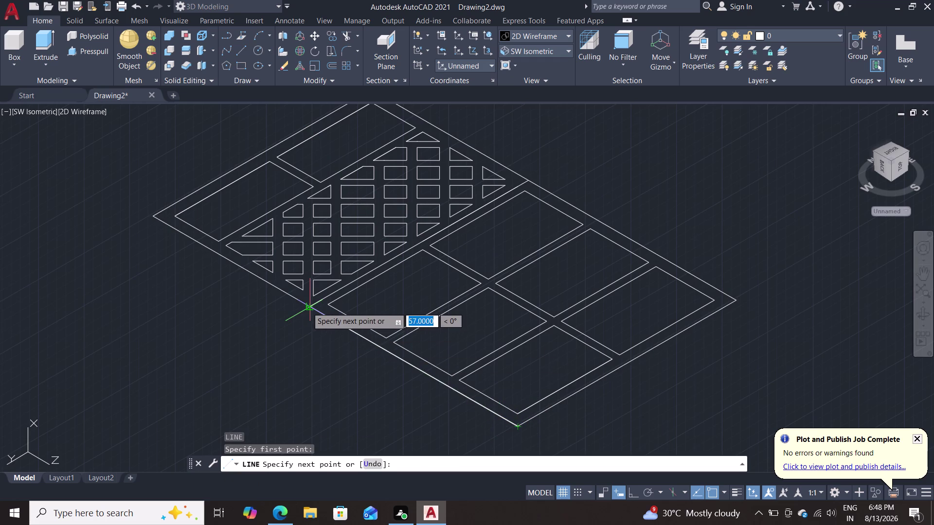
double_click(307, 307)
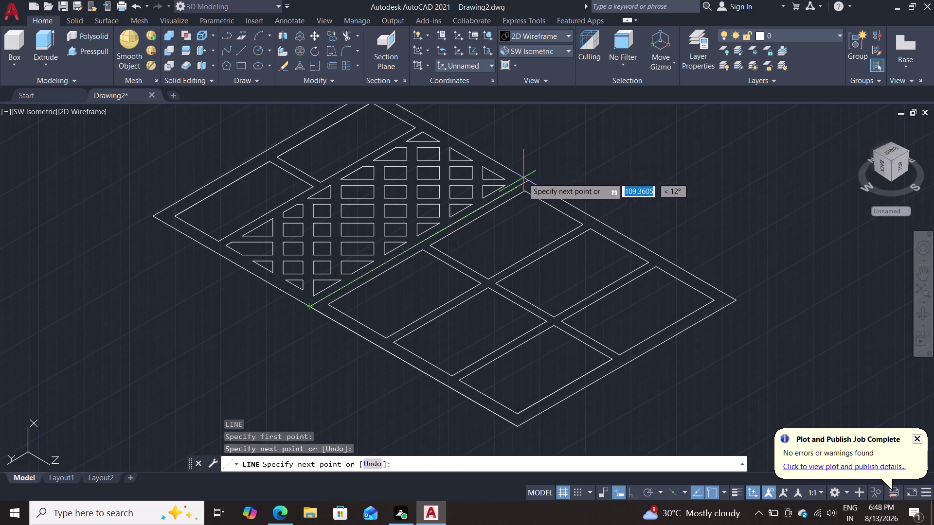
click(526, 178)
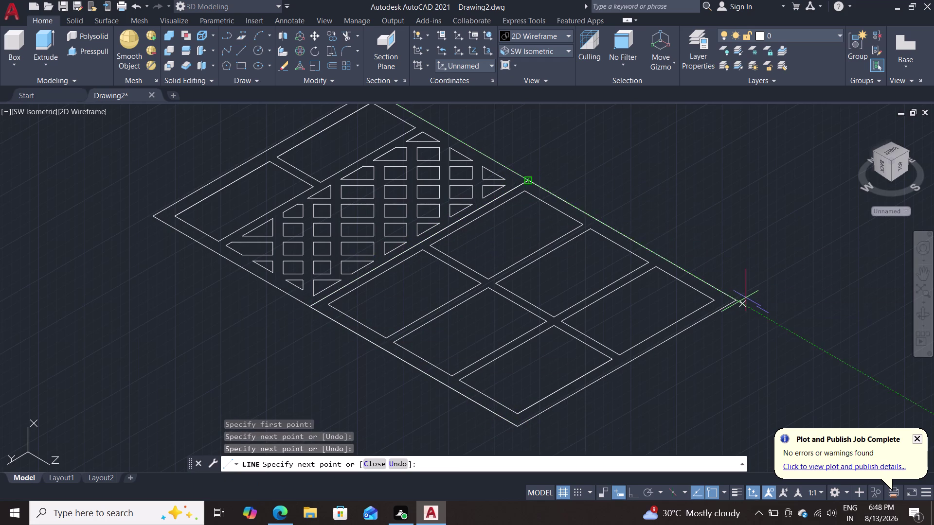
click(738, 302)
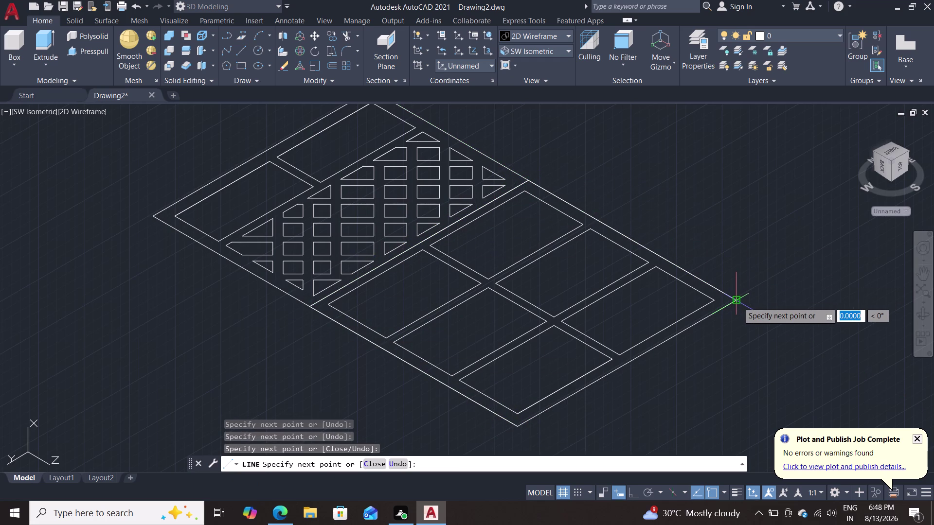
key(Escape)
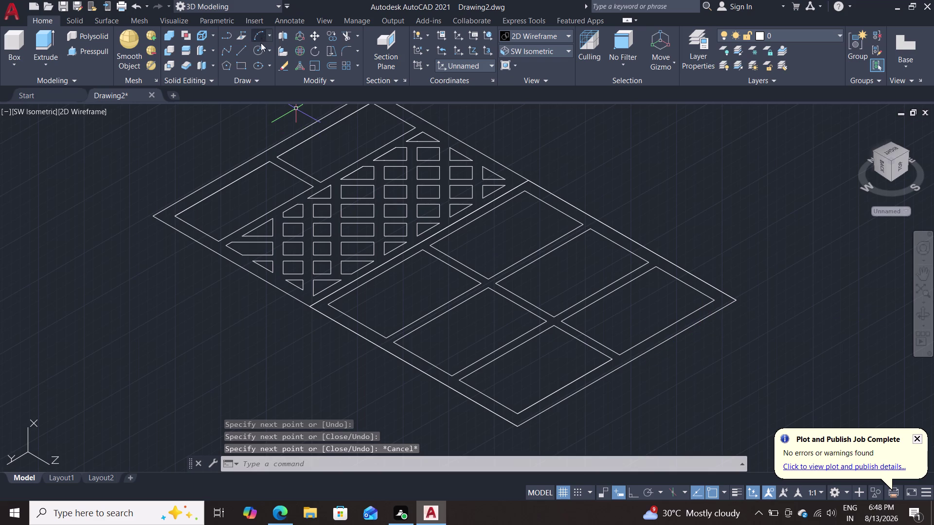
click(364, 339)
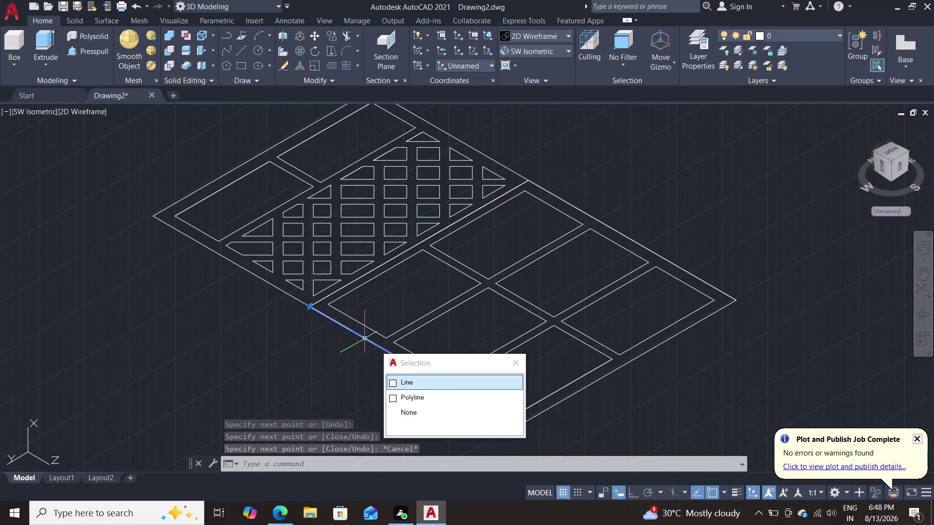
Pick the traced lines through selection cycling and JOIN them together.
key(Escape)
click(365, 338)
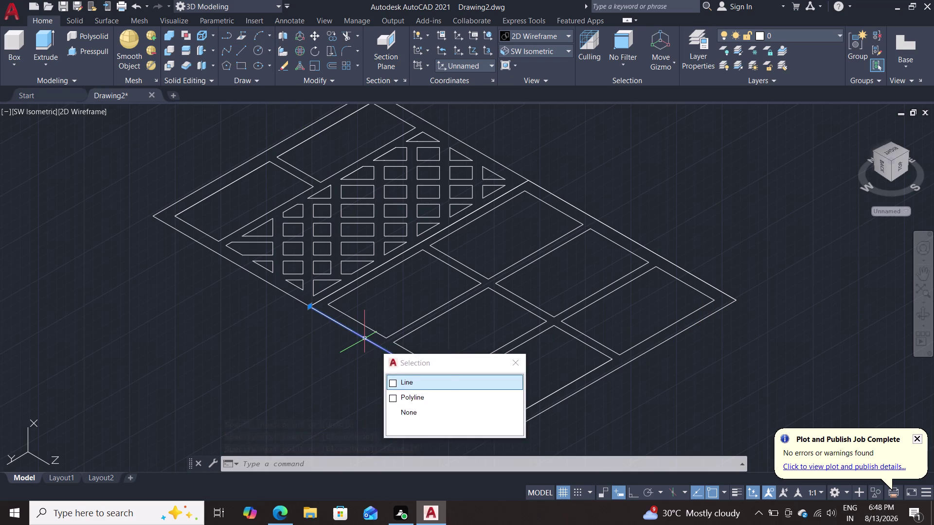
double_click(351, 282)
click(580, 209)
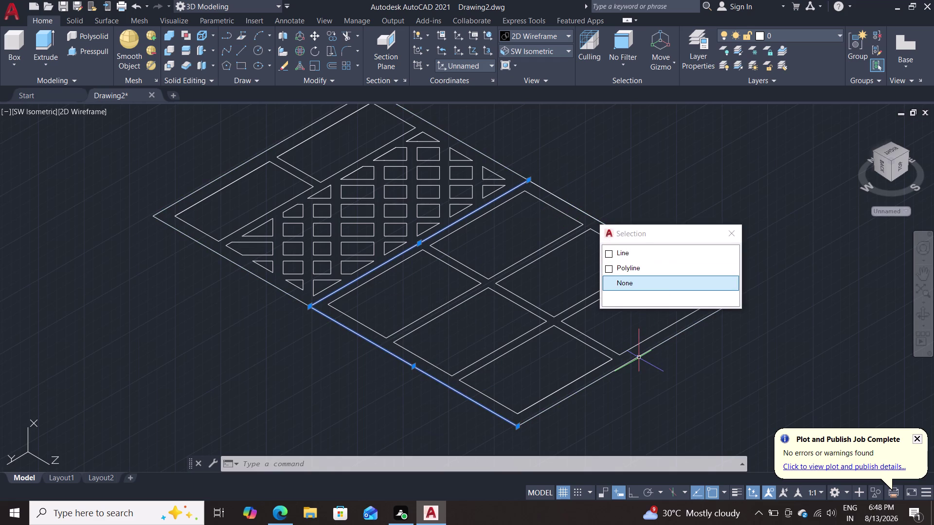
click(639, 358)
key(j)
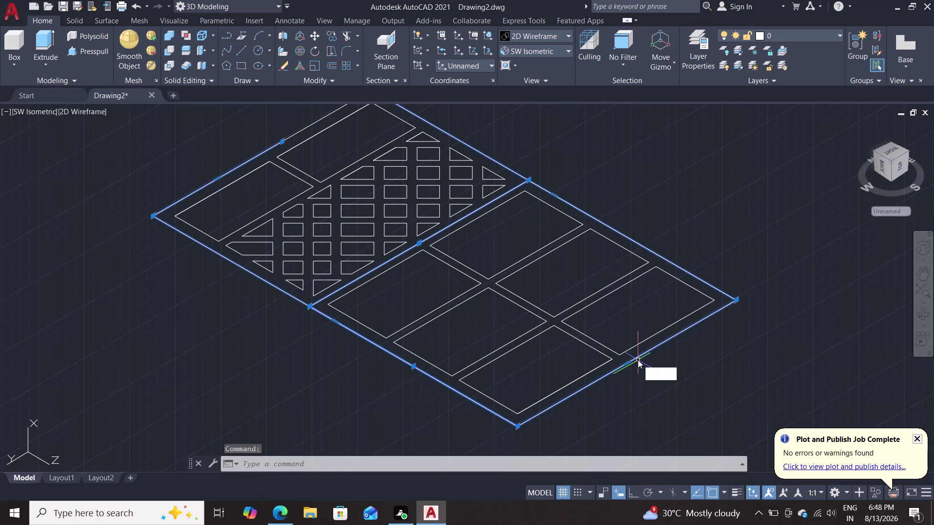
key(Return)
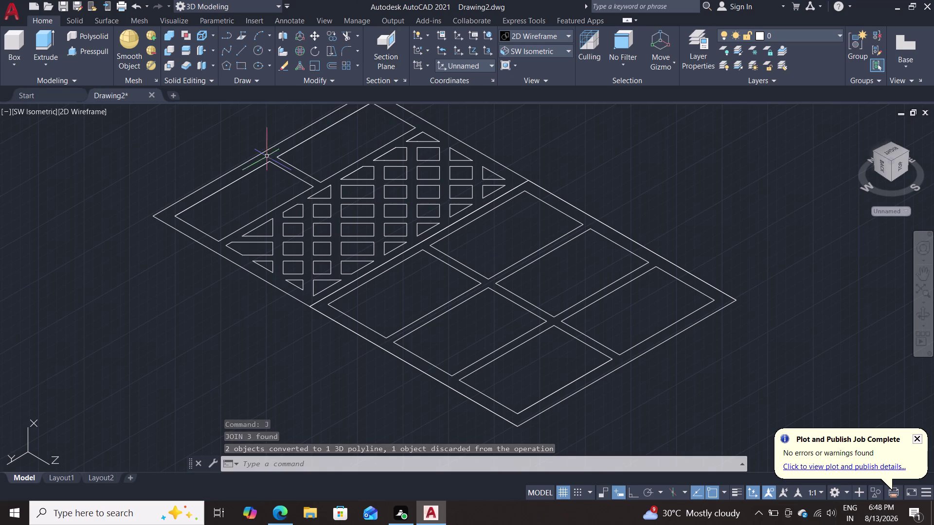
Join the 3D polyline with the remaining lower-section boundary edges.
click(87, 46)
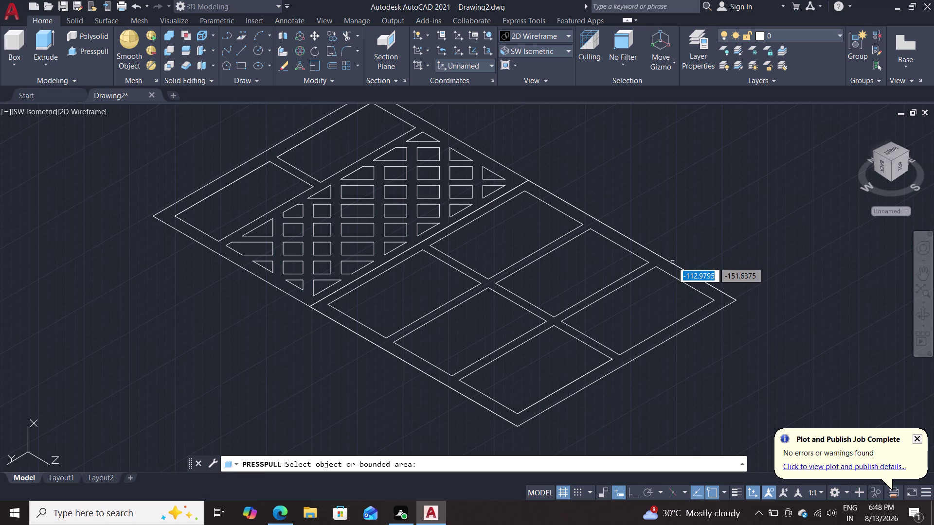
key(Escape)
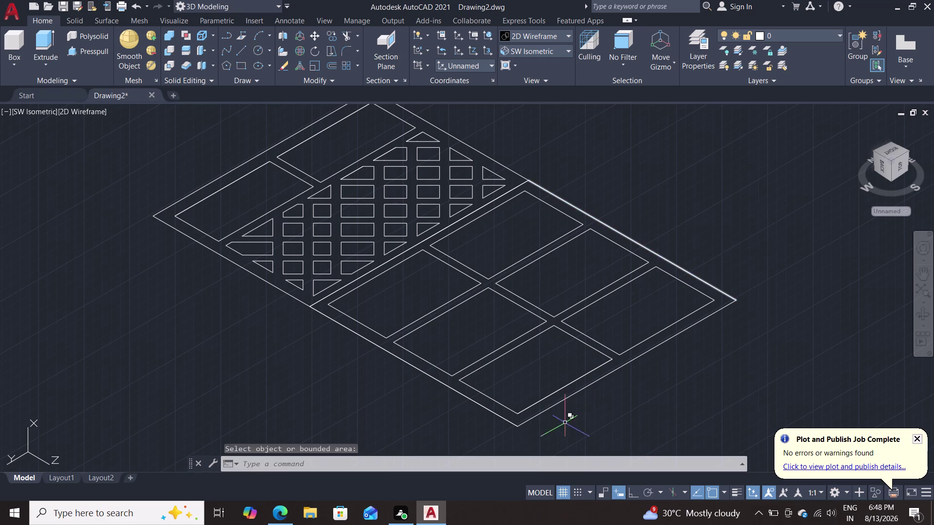
double_click(518, 427)
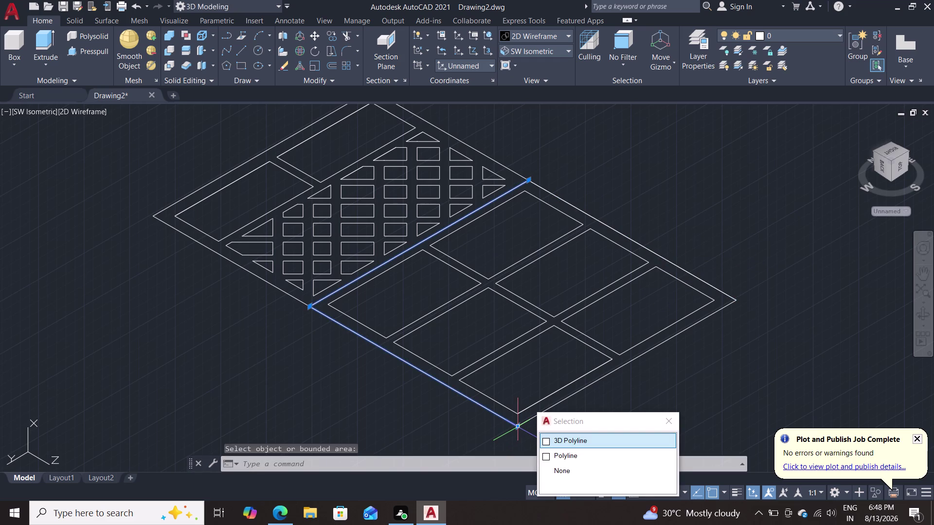
click(602, 223)
click(643, 268)
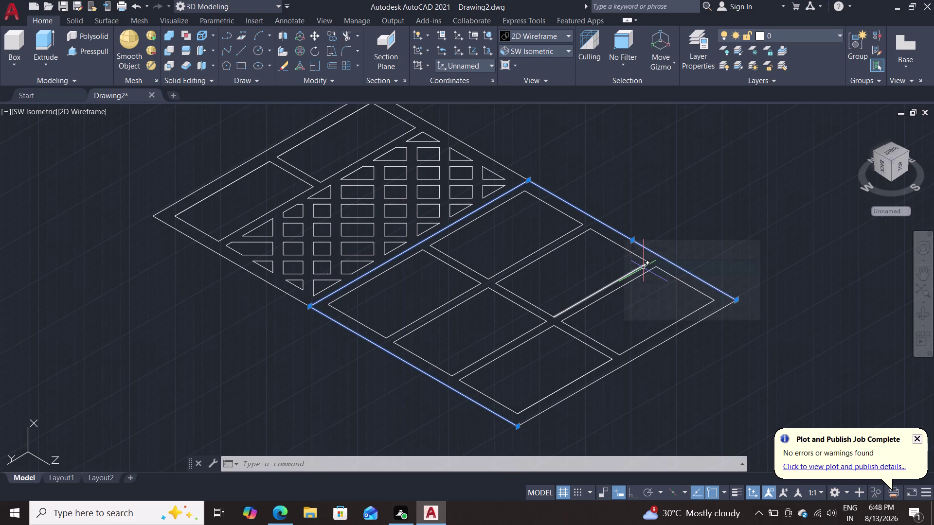
click(659, 342)
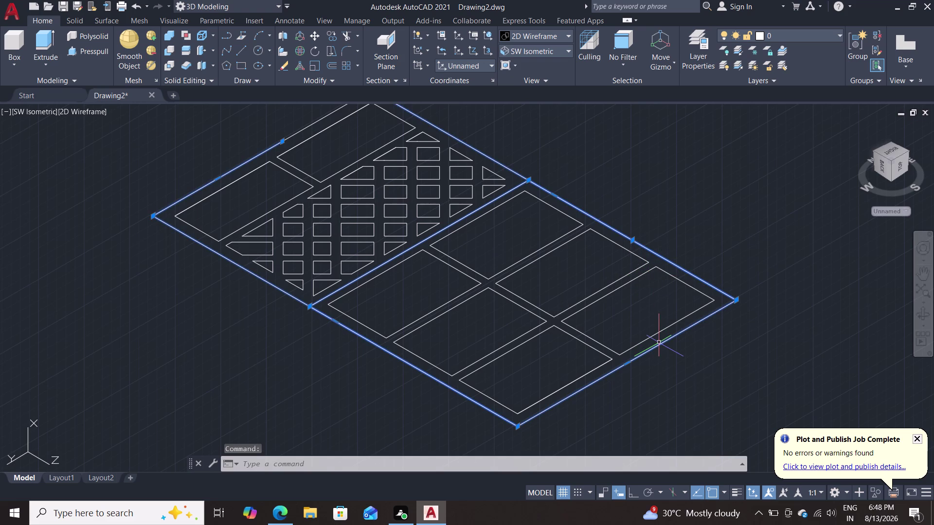
key(j)
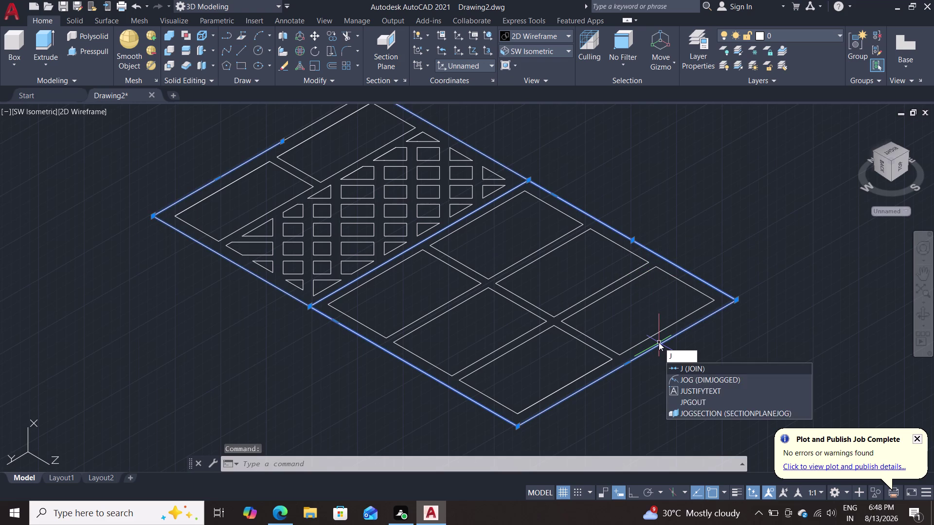
key(Return)
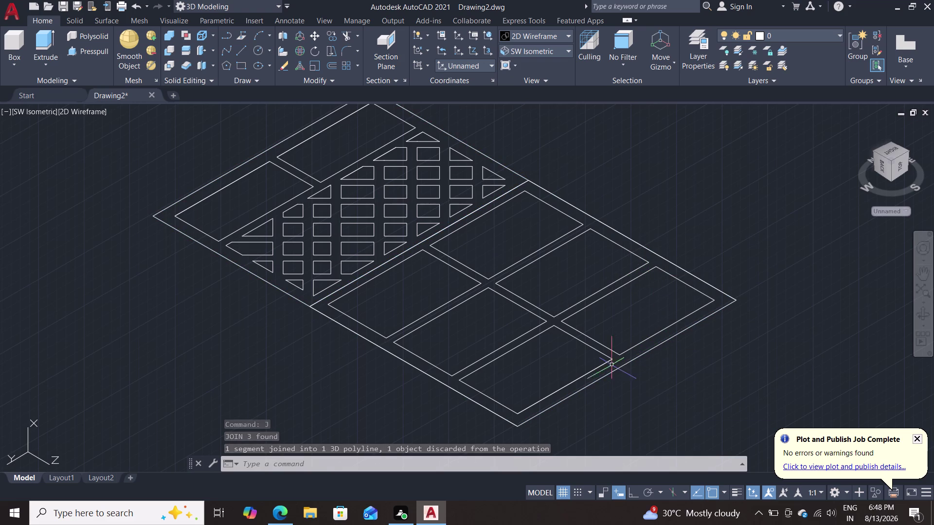
Orbit and pan until the whole lattice panel outline shows in an angled top view.
middle_drag(622, 395, 612, 355)
scroll(up, 3)
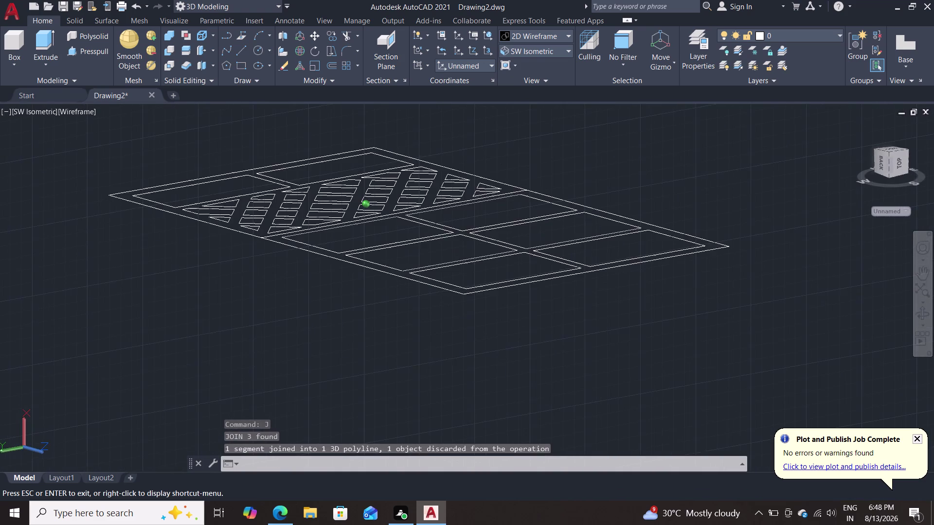
middle_drag(612, 356, 639, 378)
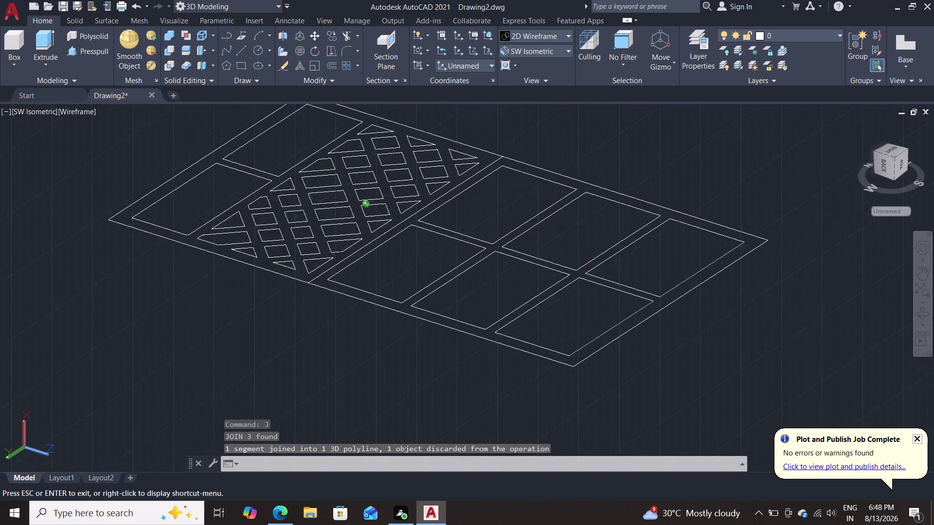
middle_drag(638, 378, 803, 0)
scroll(down, 3)
key(Escape)
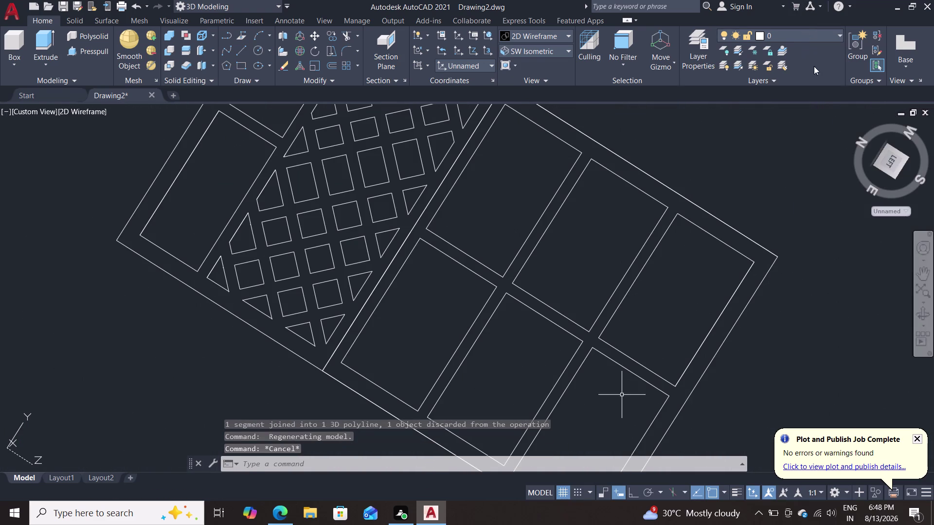
middle_drag(760, 169, 648, 64)
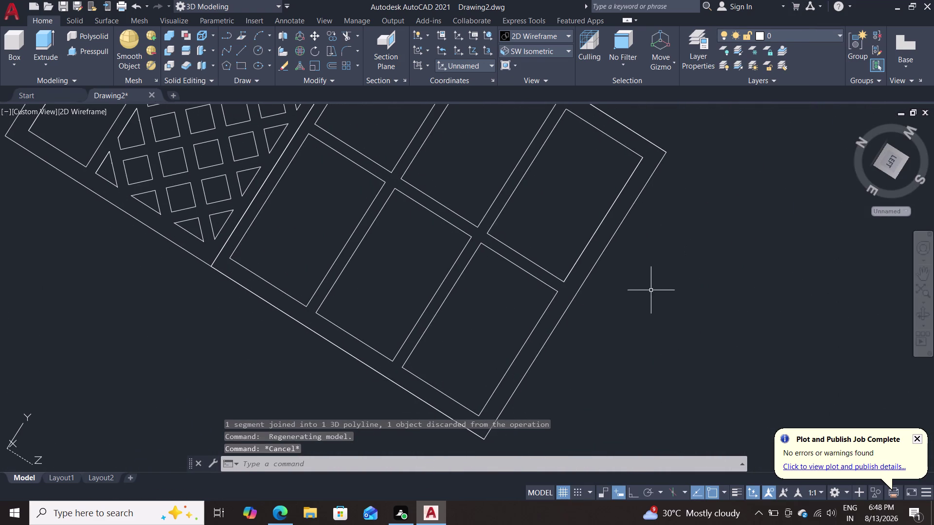
middle_drag(650, 290, 498, 228)
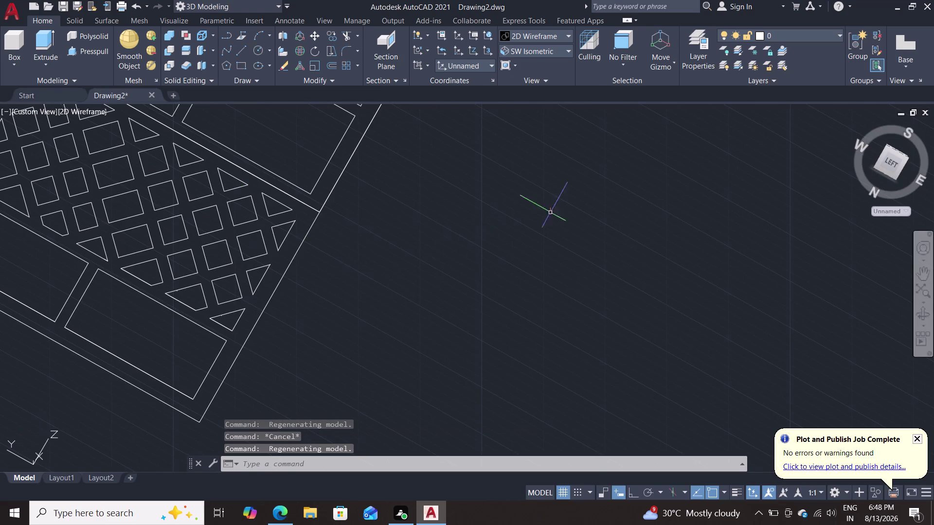
middle_drag(575, 182, 639, 333)
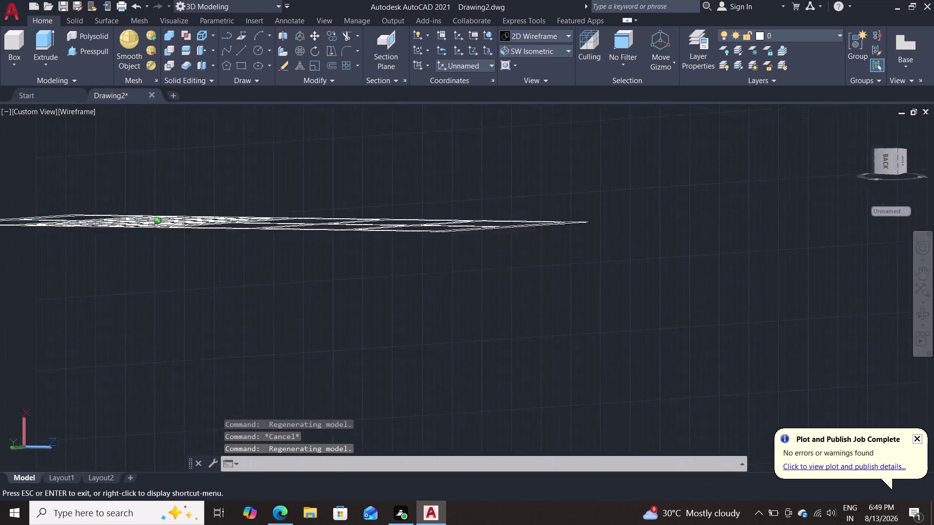
middle_drag(640, 333, 648, 368)
middle_drag(576, 344, 564, 275)
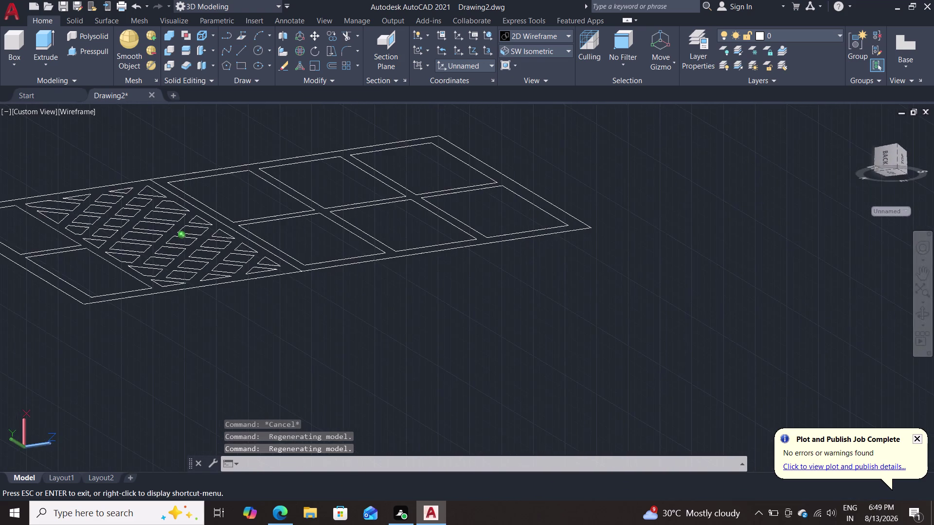
middle_drag(563, 275, 574, 338)
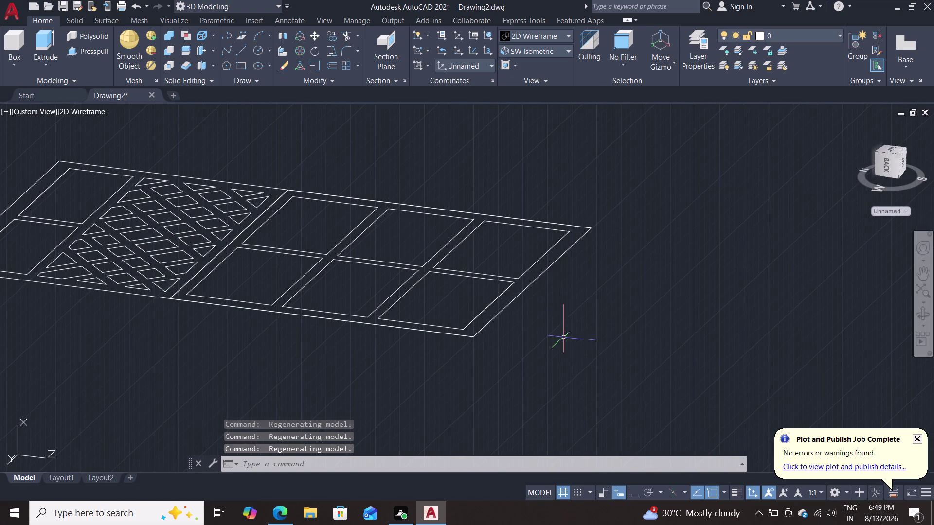
click(79, 48)
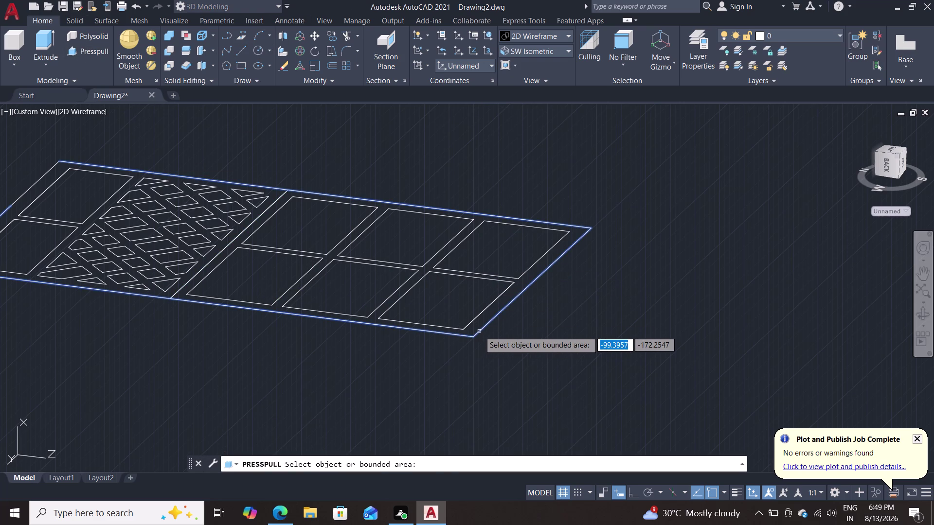
Apply the Shades of Gray visual style and recentre the panel in the view.
click(479, 332)
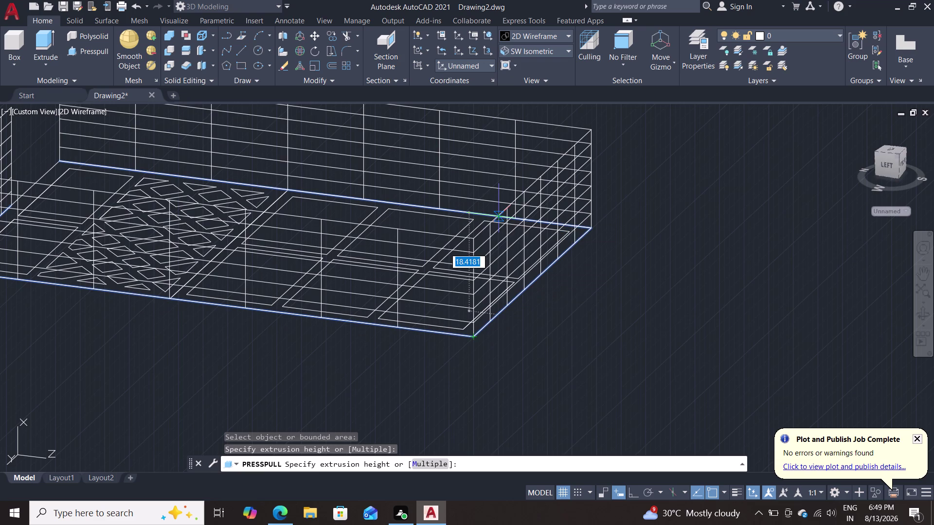
key(Escape)
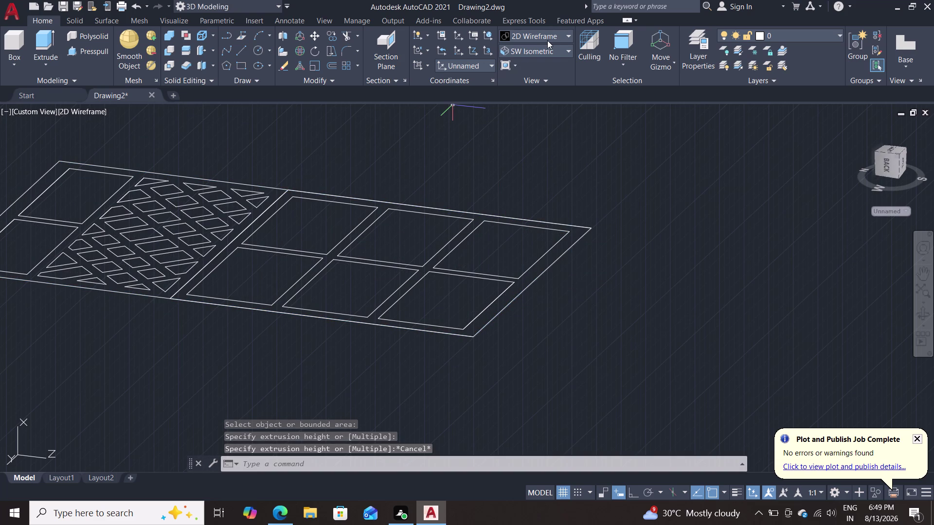
click(551, 39)
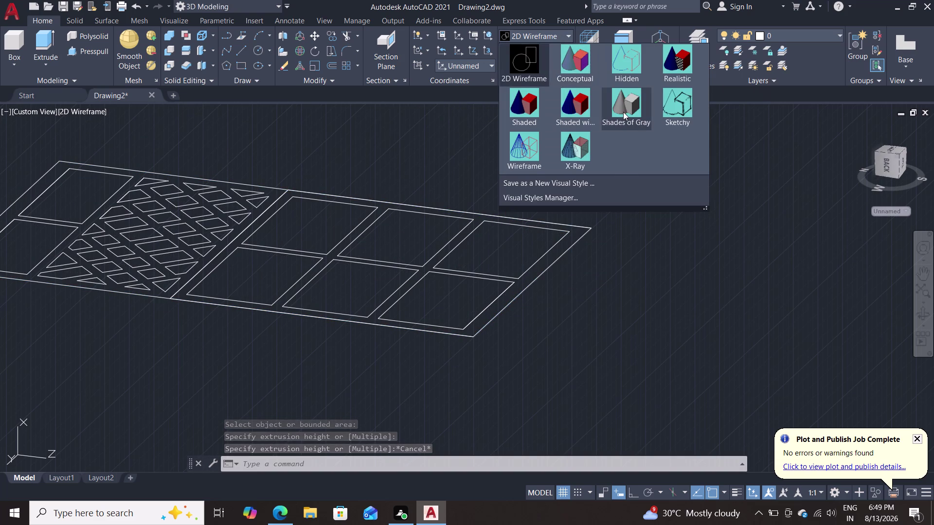
click(624, 112)
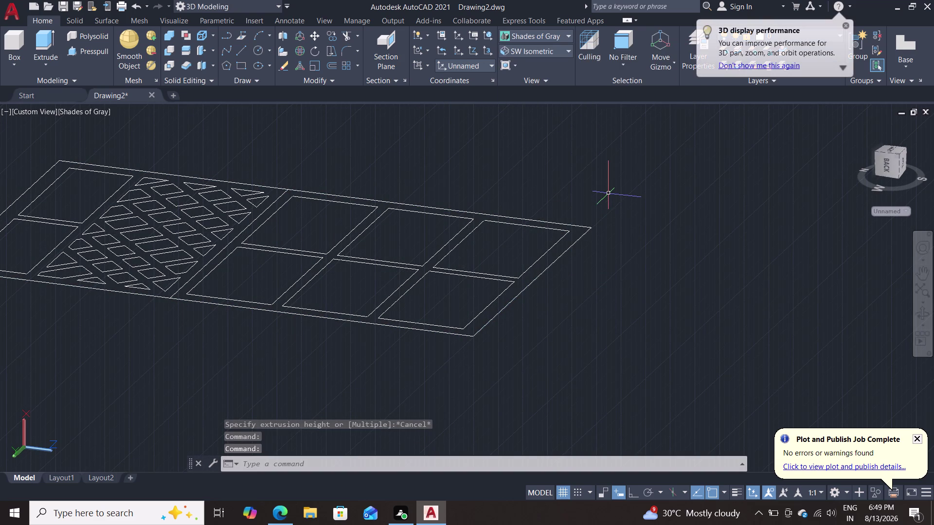
middle_drag(624, 183, 560, 205)
scroll(down, 3)
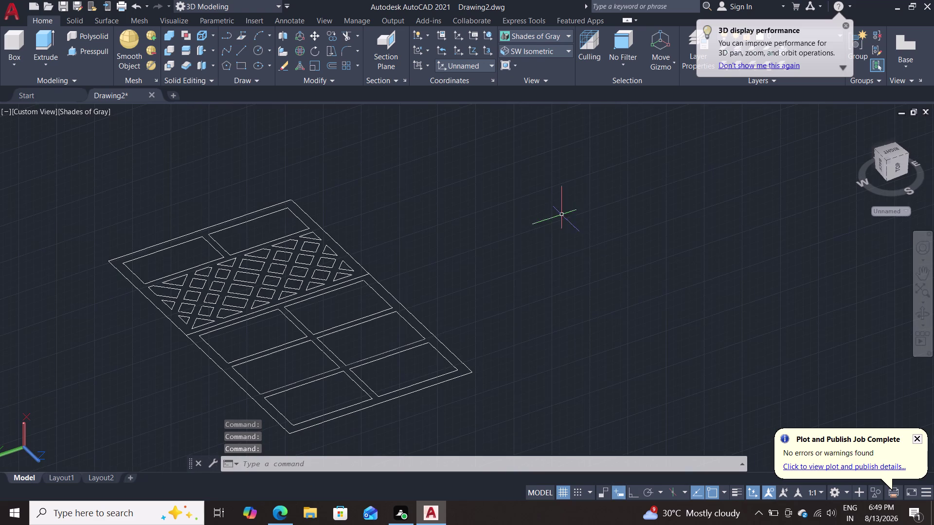
scroll(up, 3)
middle_drag(504, 179, 513, 136)
scroll(down, 3)
middle_drag(483, 263, 505, 219)
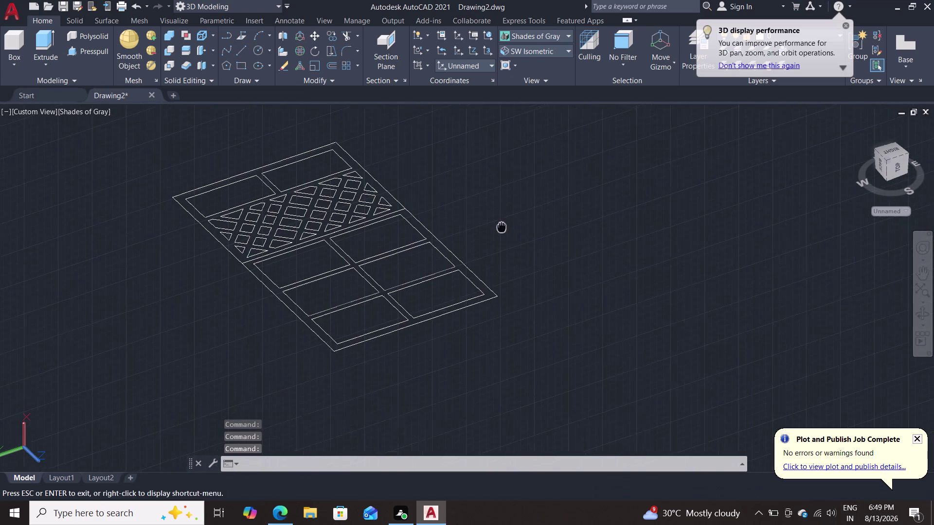
middle_drag(506, 220, 508, 216)
scroll(up, 3)
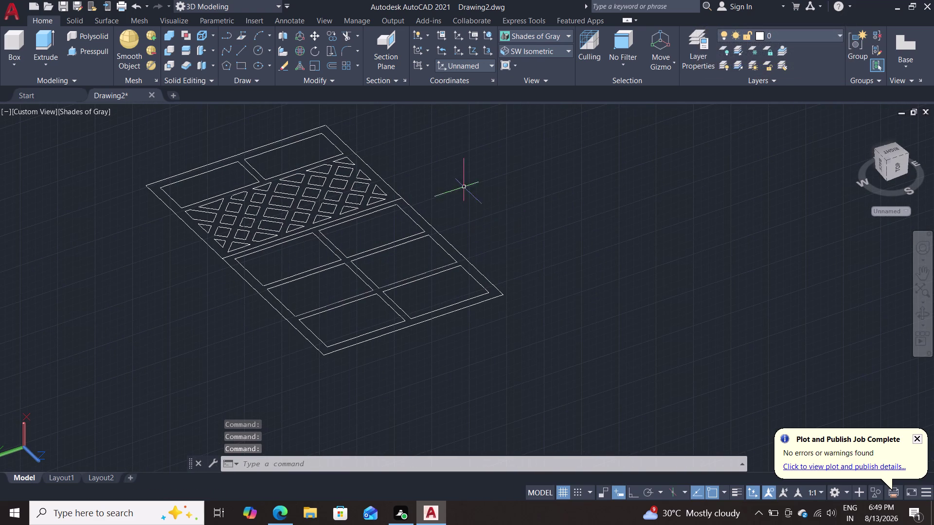
click(69, 54)
Join the top edge and the remaining outer boundary pieces into one polyline.
click(324, 353)
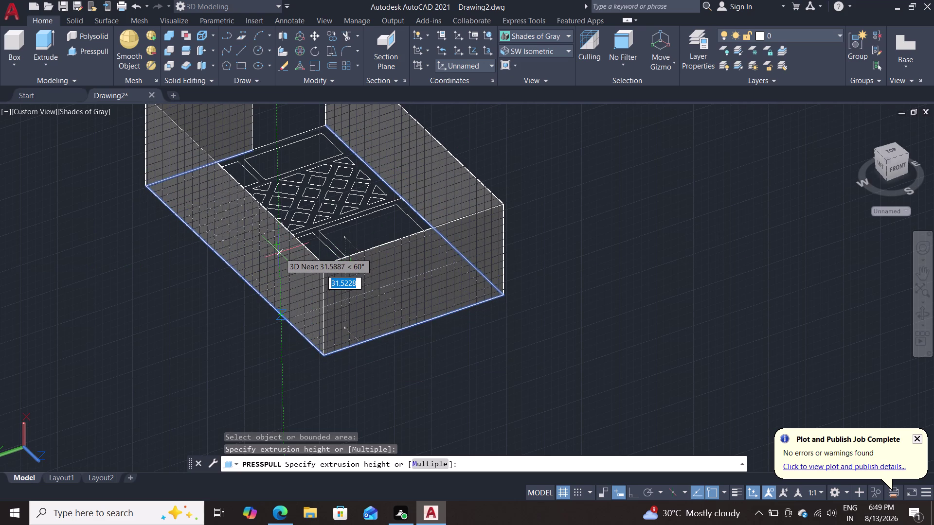
key(Escape)
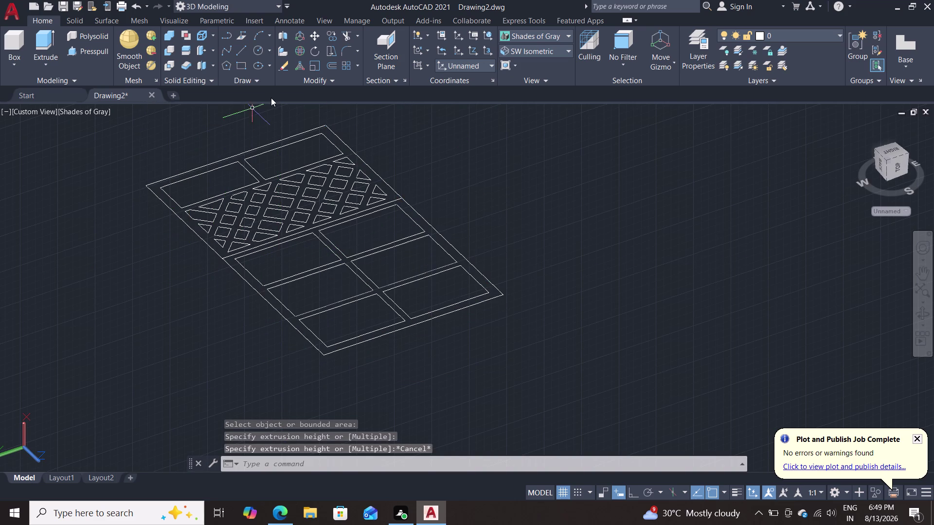
click(276, 141)
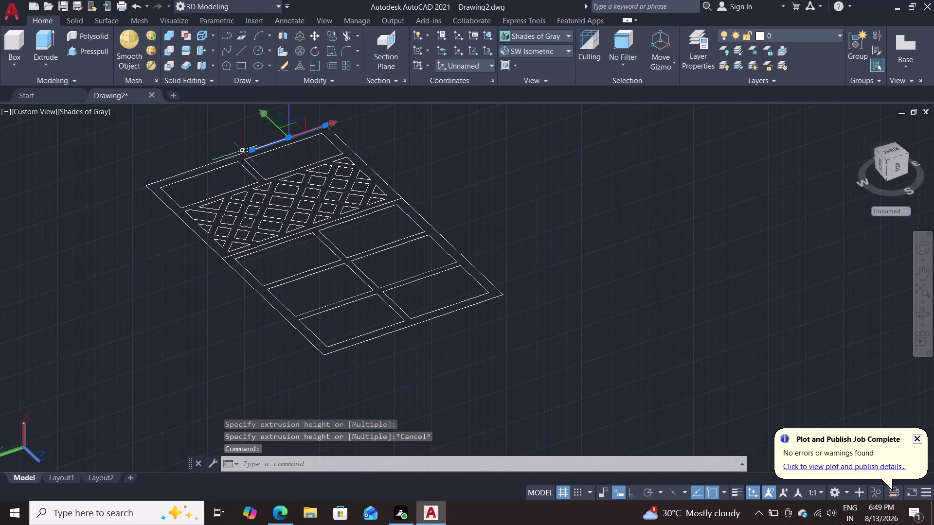
click(232, 158)
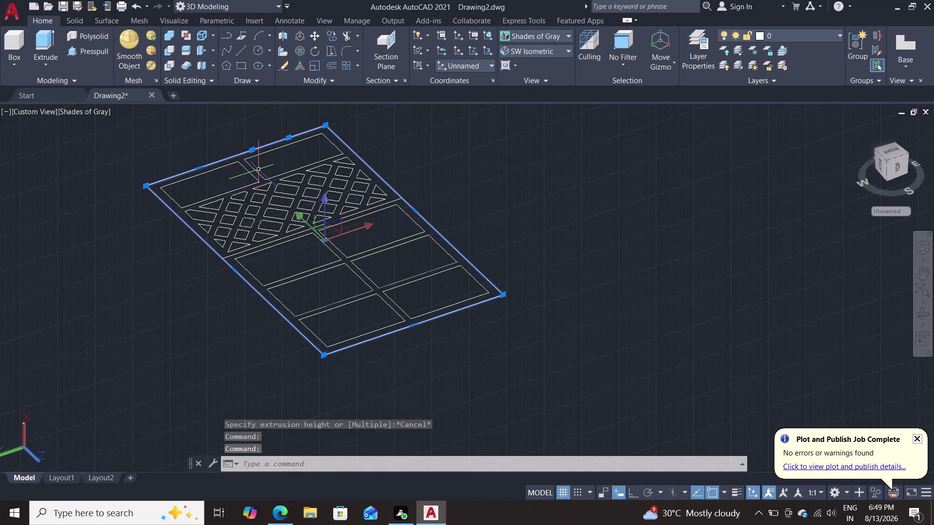
key(j)
key(Return)
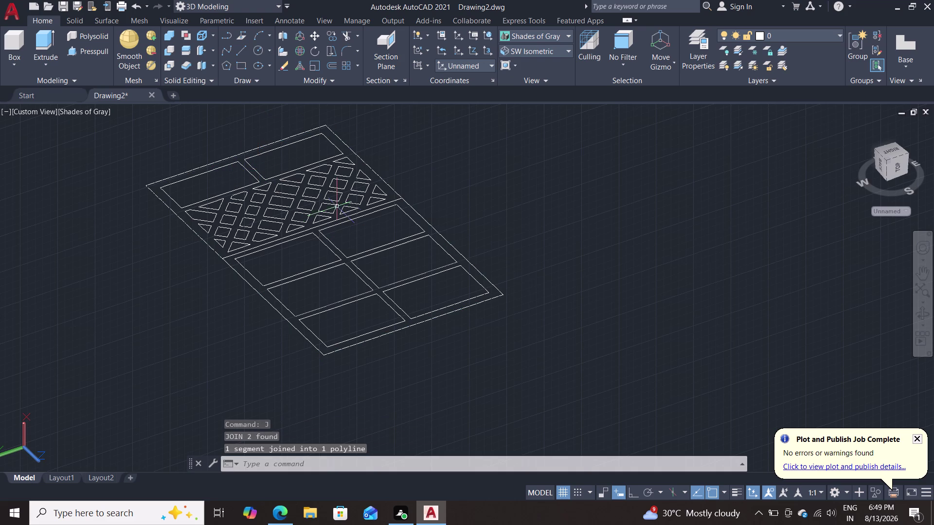
Test a press-pull inside the joined boundary, cancel it, and select the lower boundary line.
click(80, 50)
double_click(358, 343)
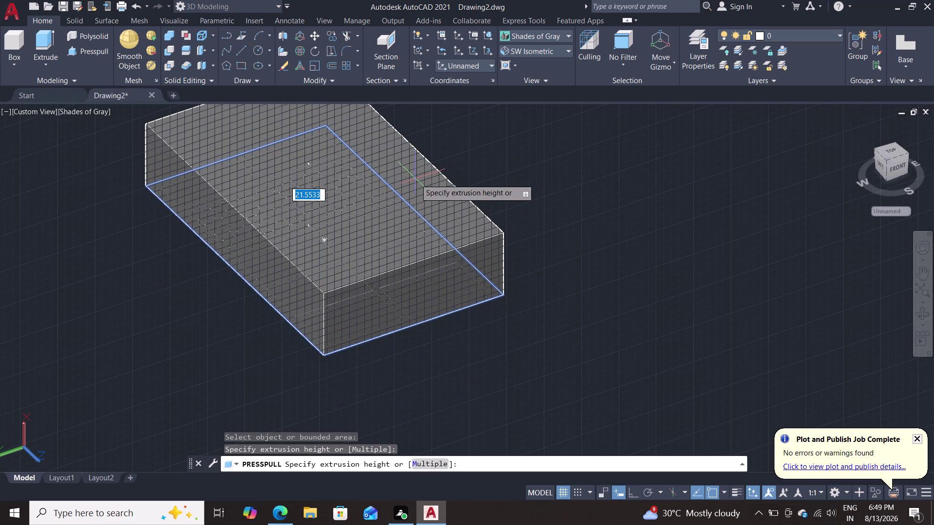
key(Escape)
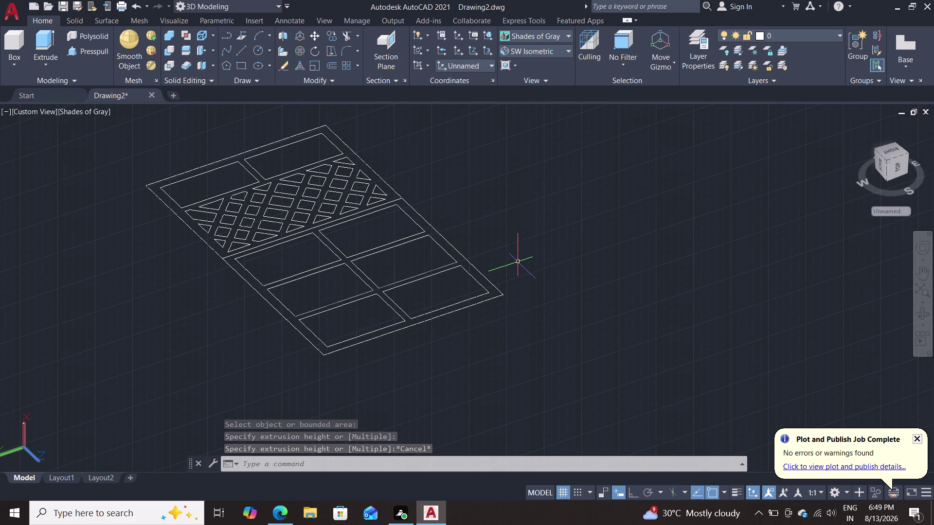
scroll(up, 3)
scroll(up, 3)
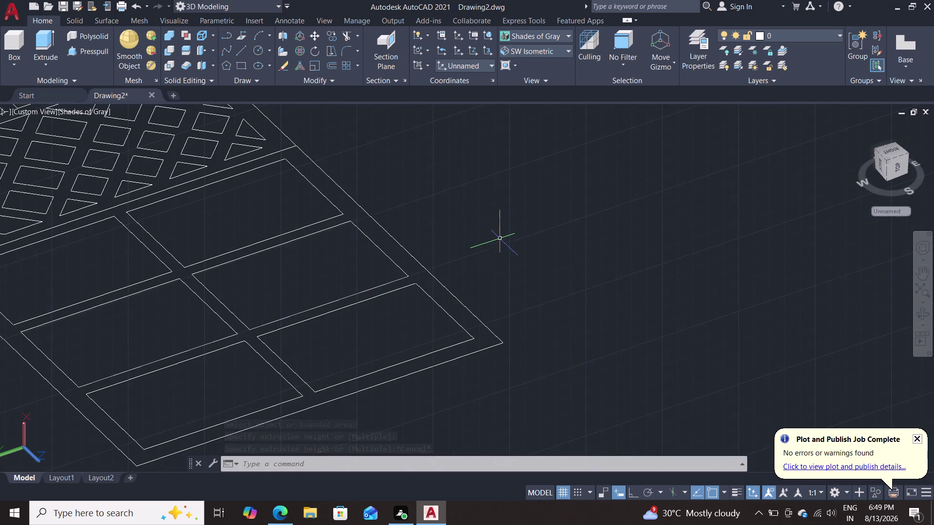
middle_drag(509, 238, 642, 289)
scroll(down, 3)
scroll(up, 3)
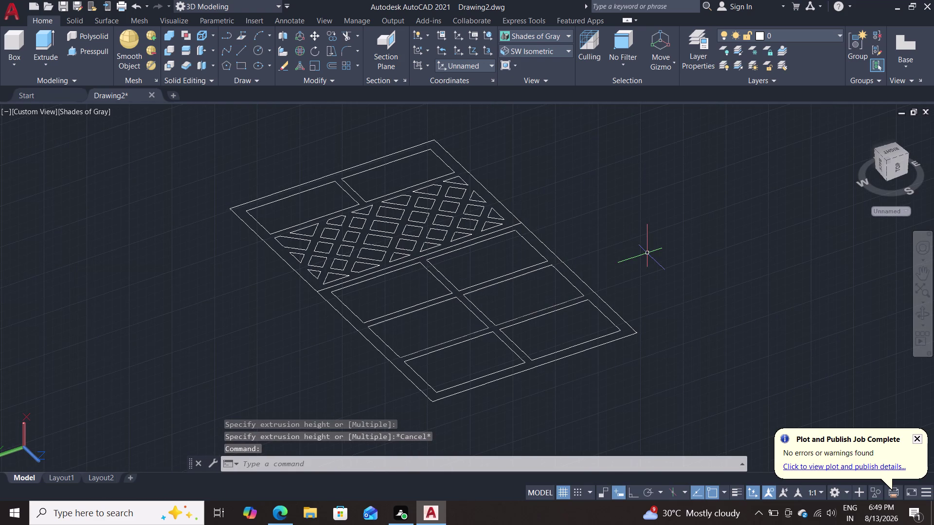
click(330, 304)
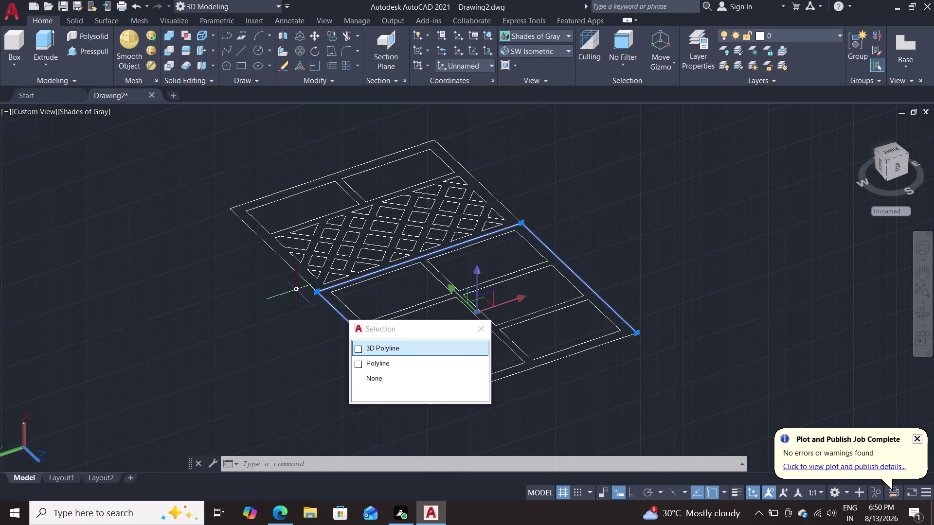
click(269, 250)
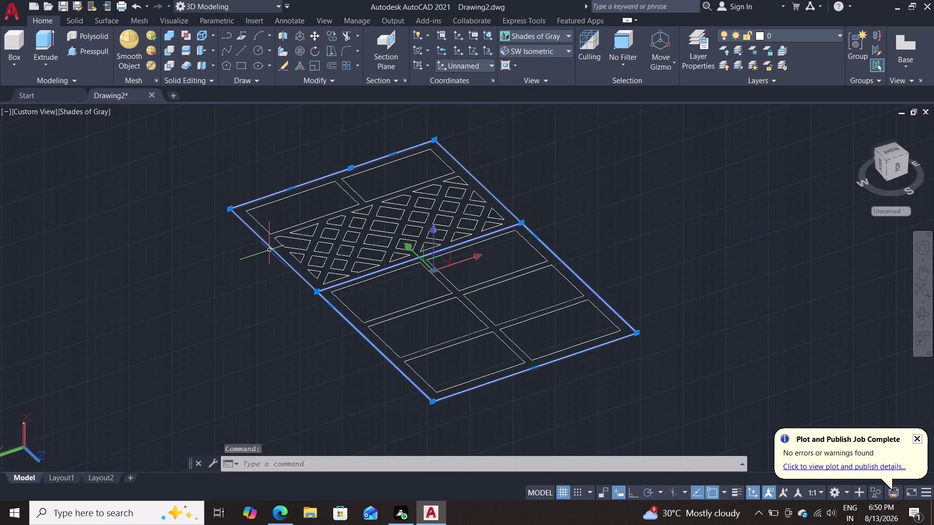
right_click(269, 250)
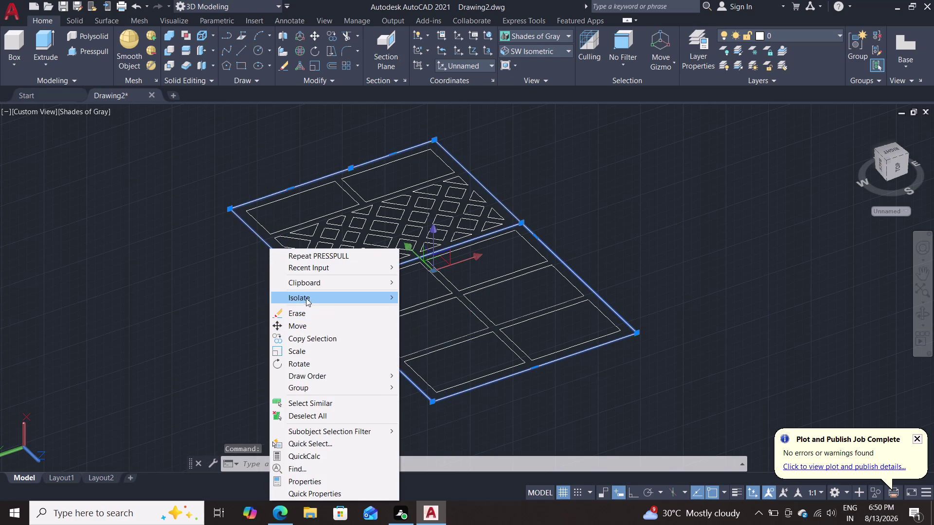
click(304, 297)
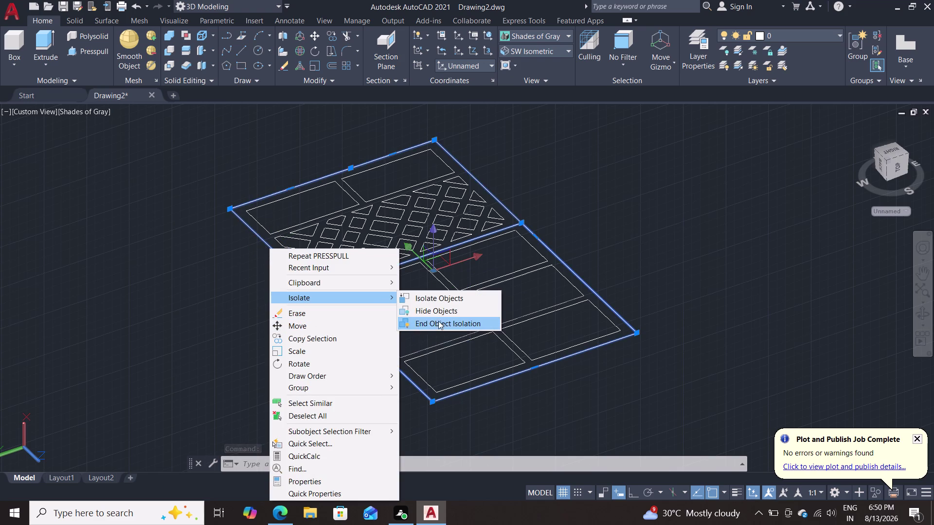
click(447, 310)
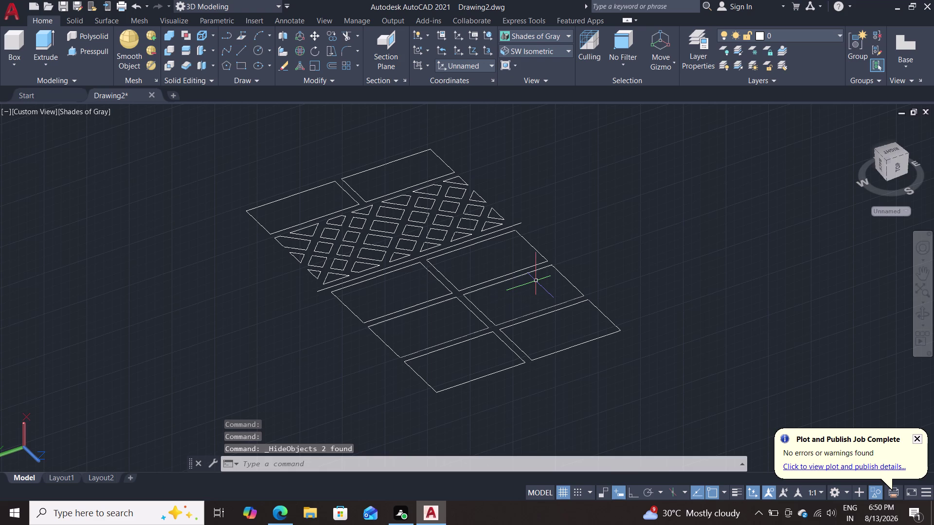
key(ctrl+z)
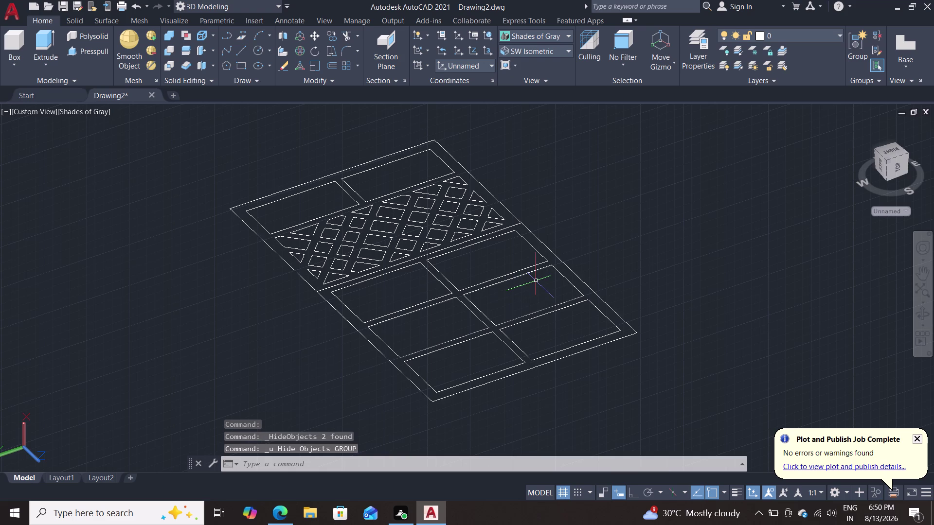
double_click(250, 227)
Dismiss the polyline editing options and clear the active command.
right_click(206, 270)
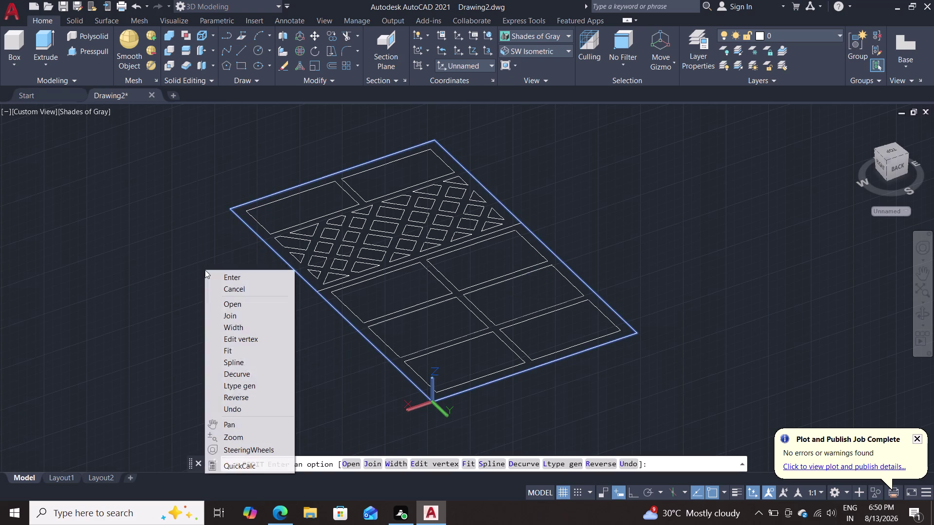
key(Escape)
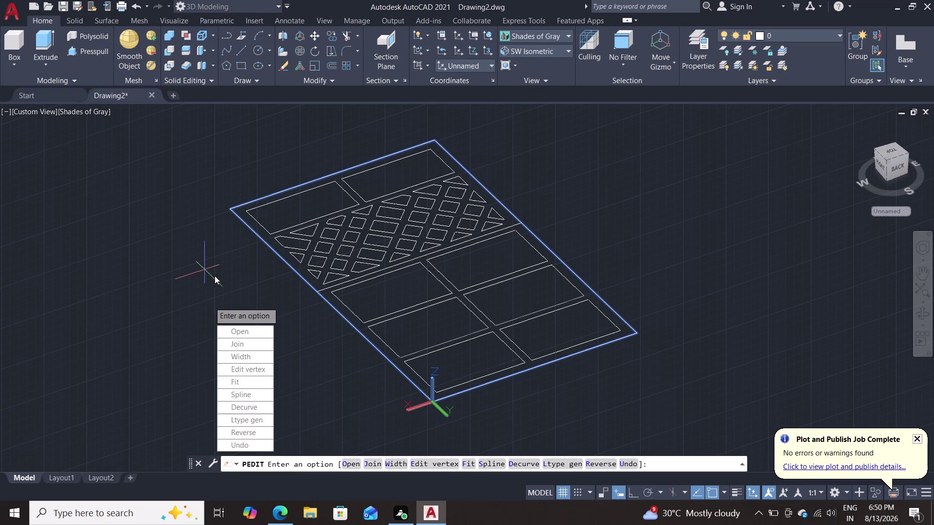
key(Escape)
key(Escape)
Hide the panel's outer boundary with Isolate > Hide Objects.
click(233, 207)
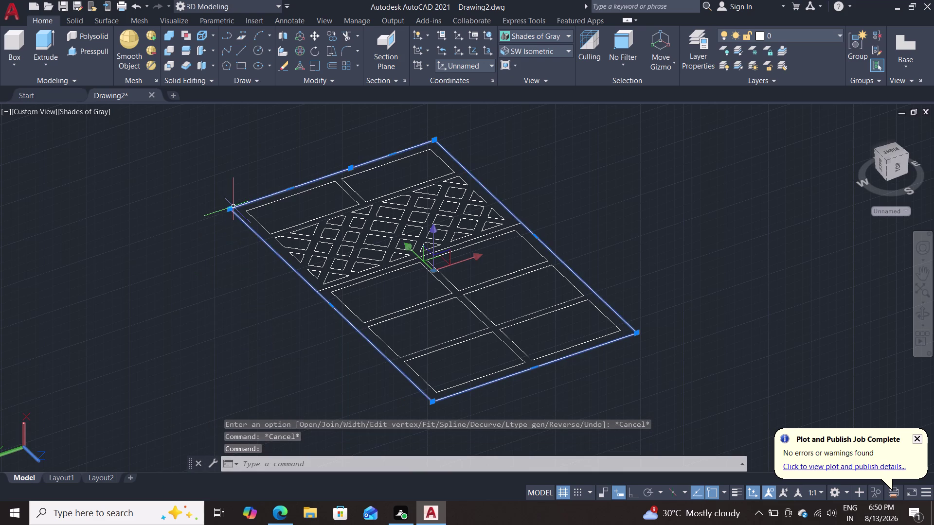
right_click(170, 258)
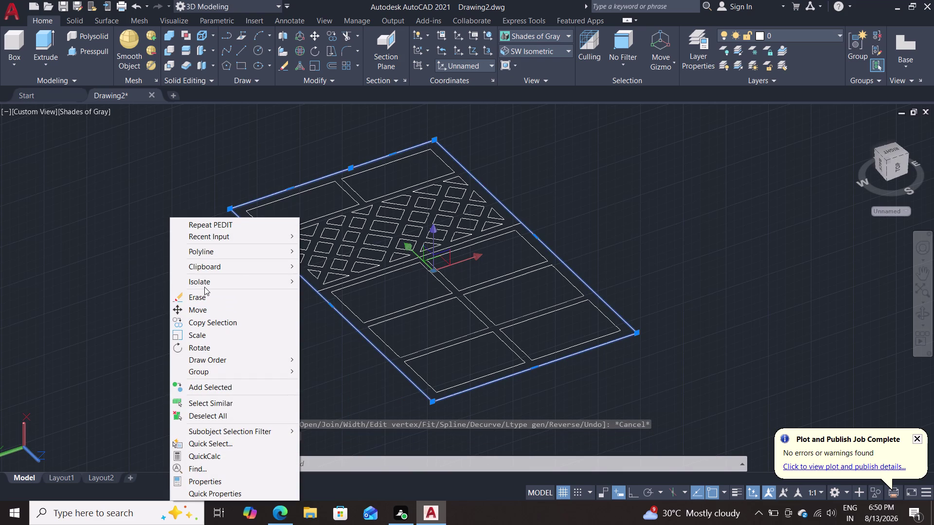
click(204, 287)
double_click(308, 291)
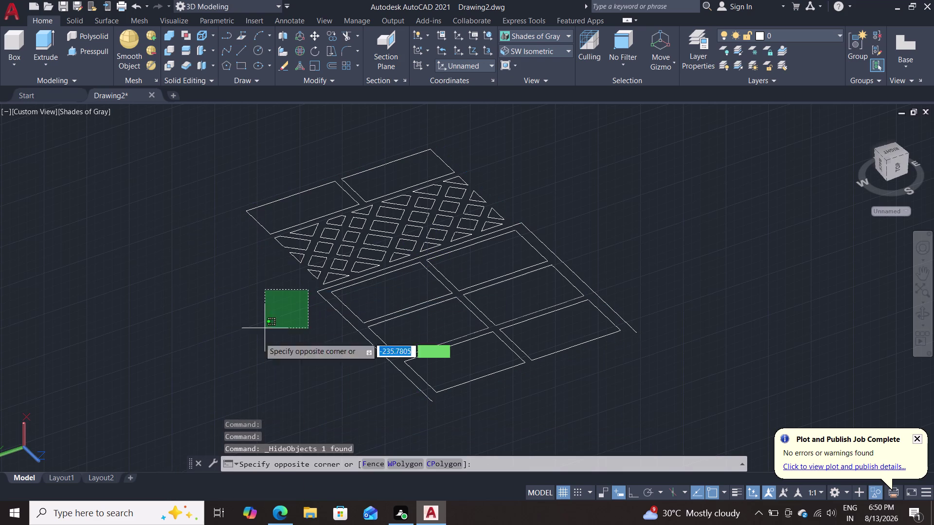
click(202, 380)
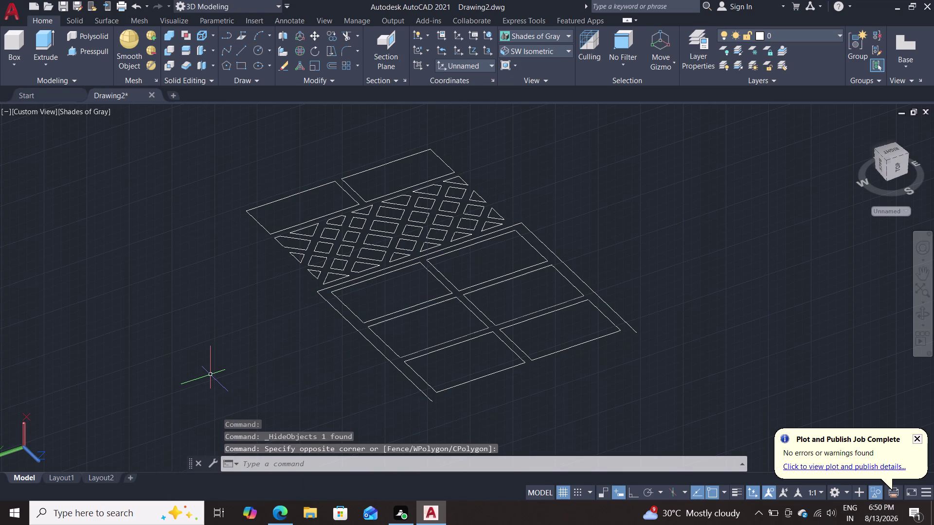
Draw a line from the lower section's corner to close its missing edge.
key(l)
key(Return)
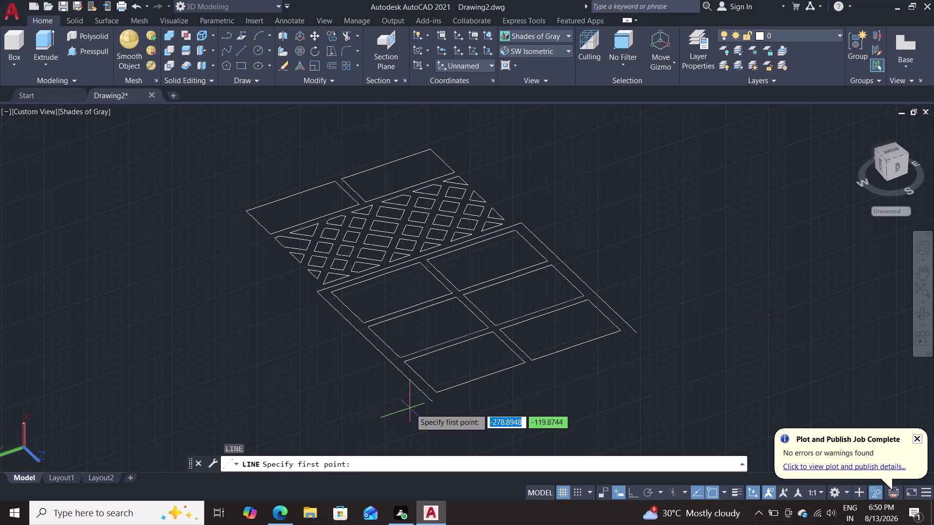
double_click(639, 333)
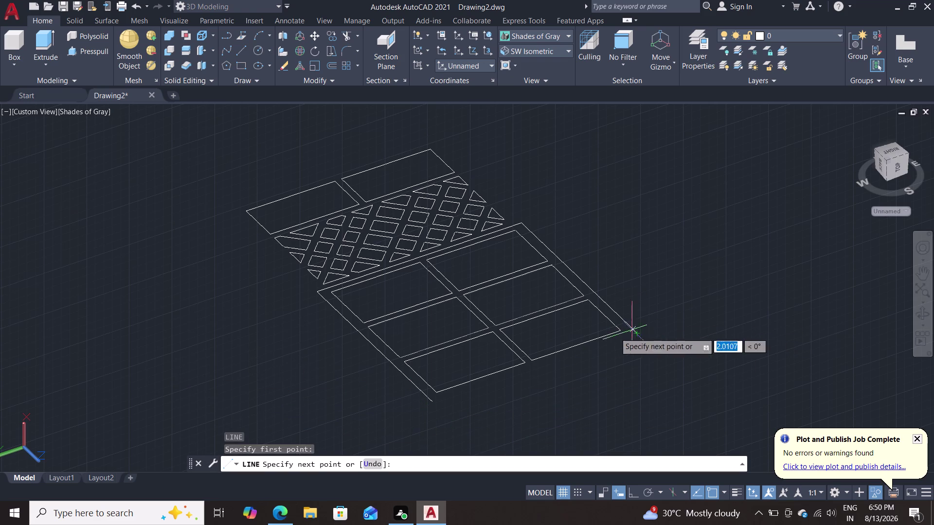
double_click(432, 404)
key(Escape)
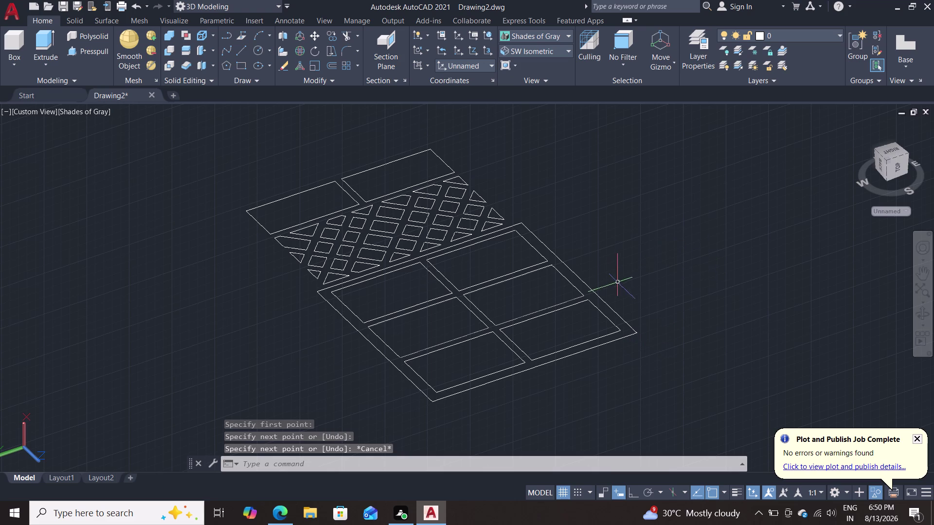
Join the new edge with the lower section outline and pick that area for press-pull.
click(594, 291)
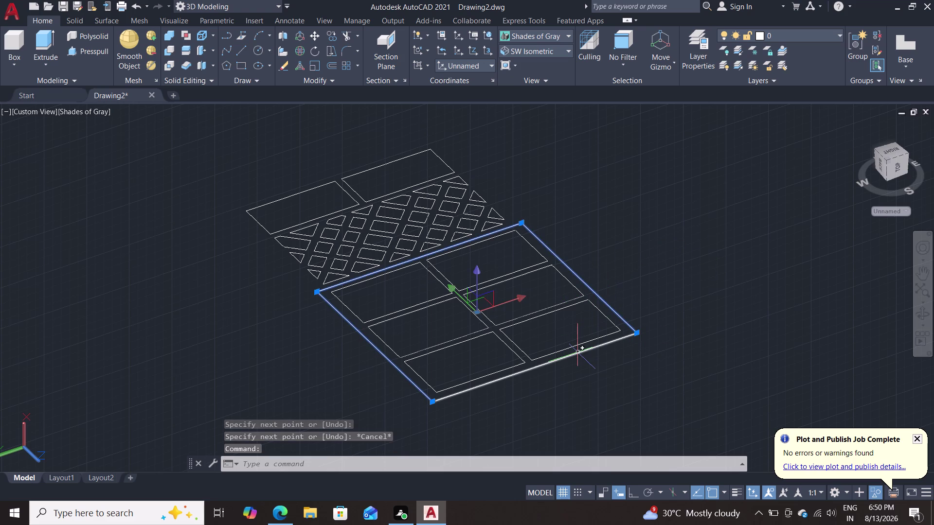
click(578, 352)
key(j)
key(Return)
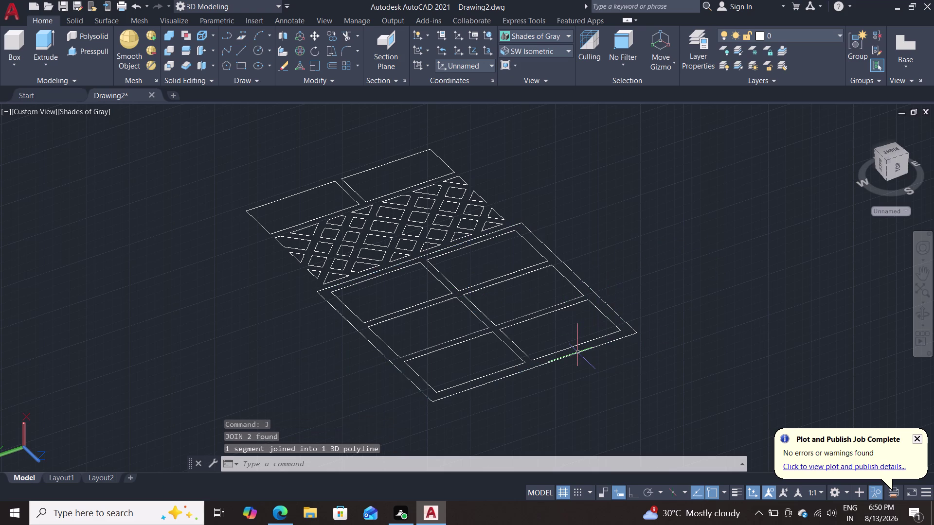
click(87, 58)
click(448, 397)
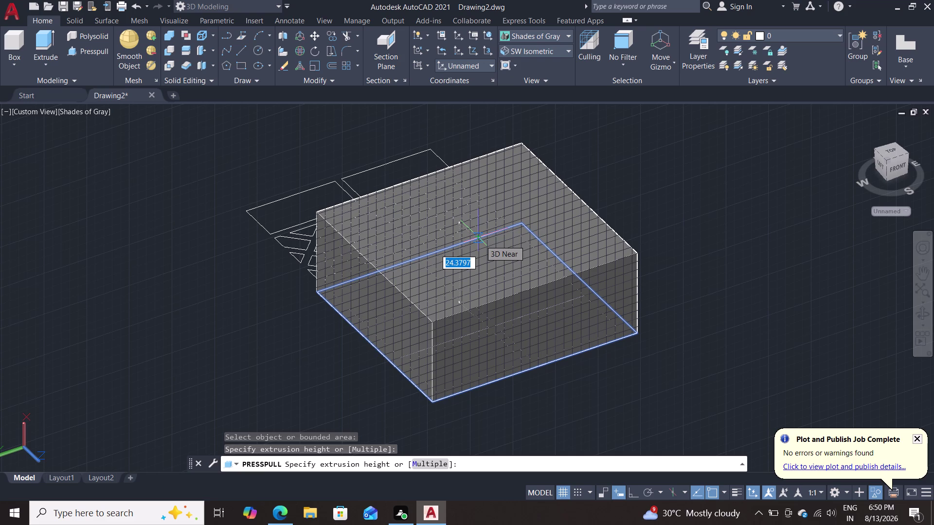
Press-pull the lower section area up 50 units into a solid block.
text(50)
key(Return)
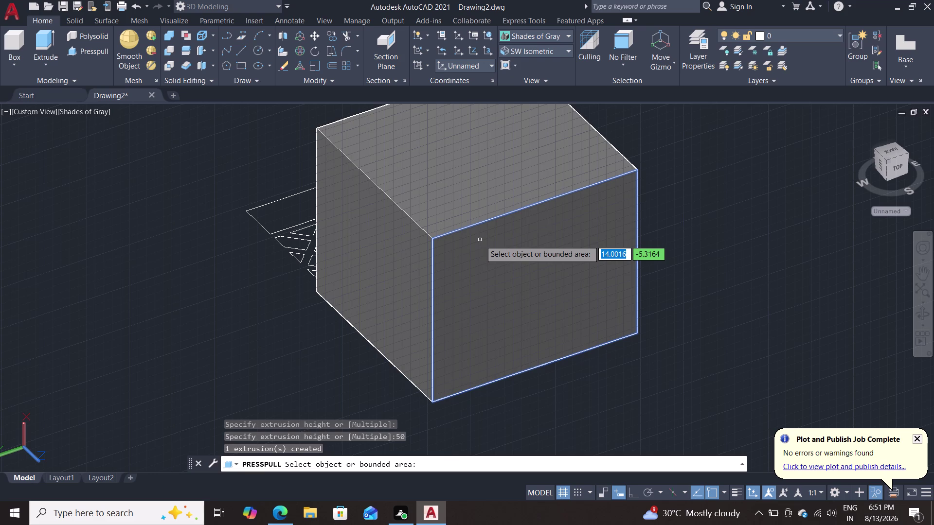
key(Escape)
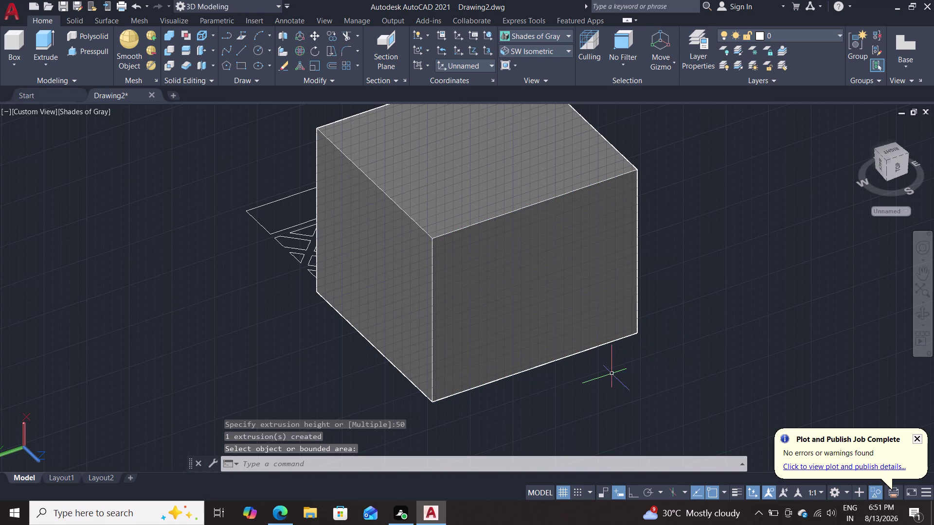
middle_drag(616, 371, 522, 253)
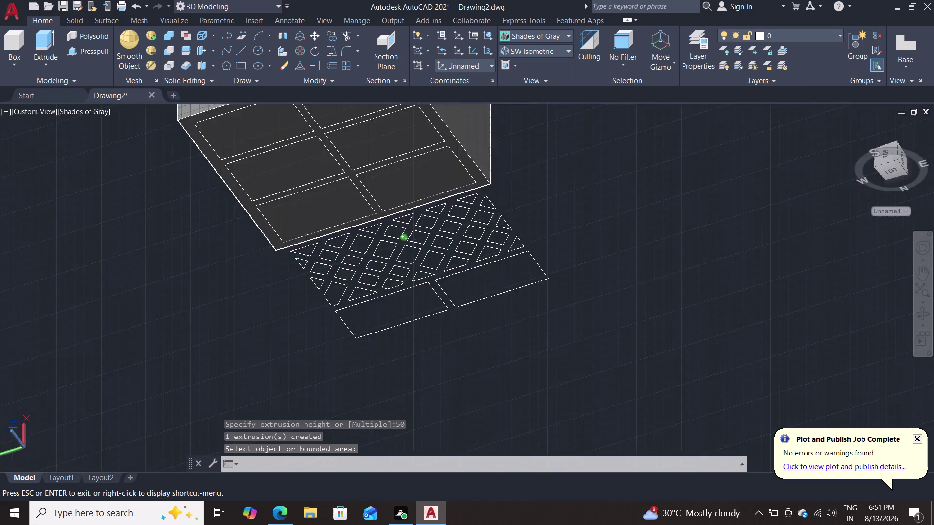
Orbit to the block's underside and press-pull the first compartment into a recess.
middle_drag(522, 253, 469, 288)
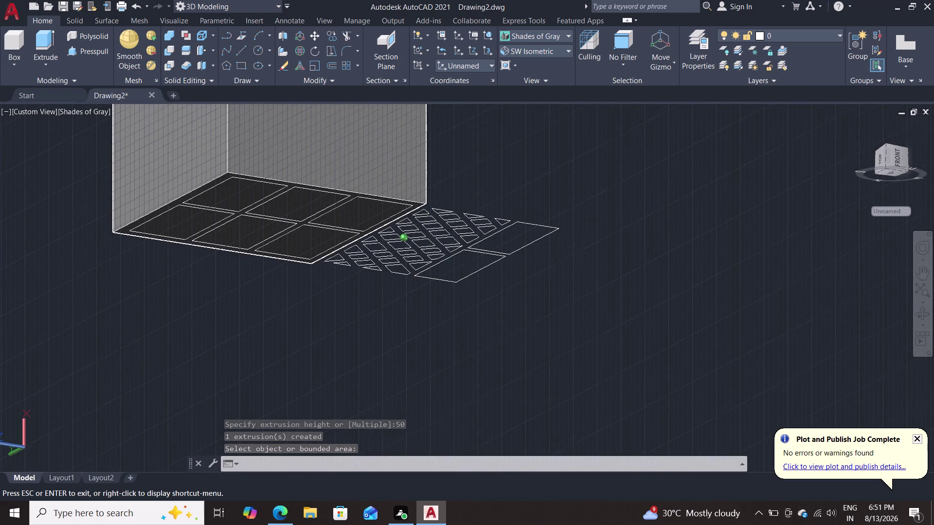
middle_drag(469, 288, 469, 289)
click(89, 54)
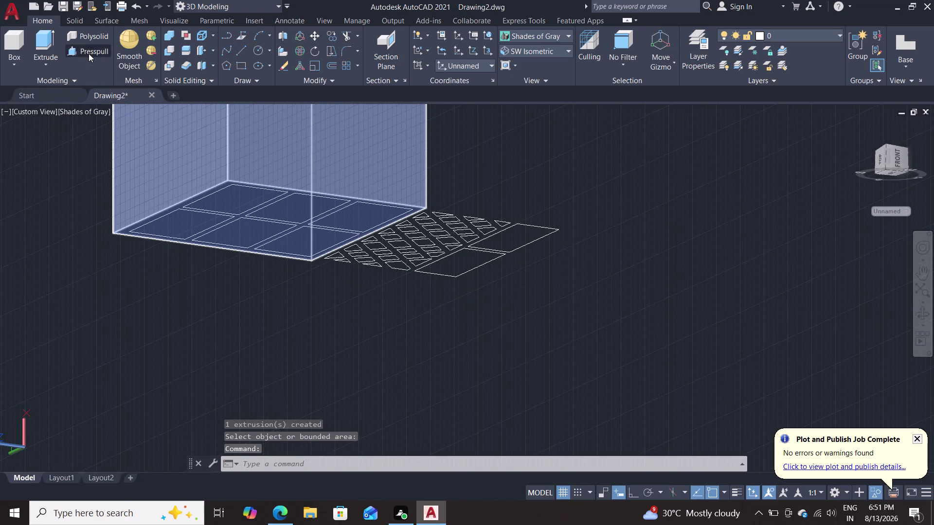
click(234, 198)
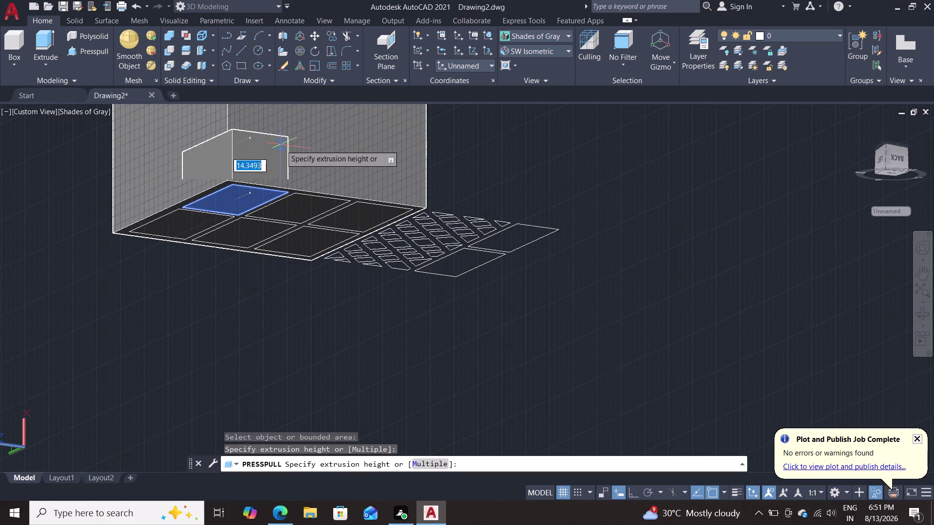
middle_drag(463, 138, 463, 222)
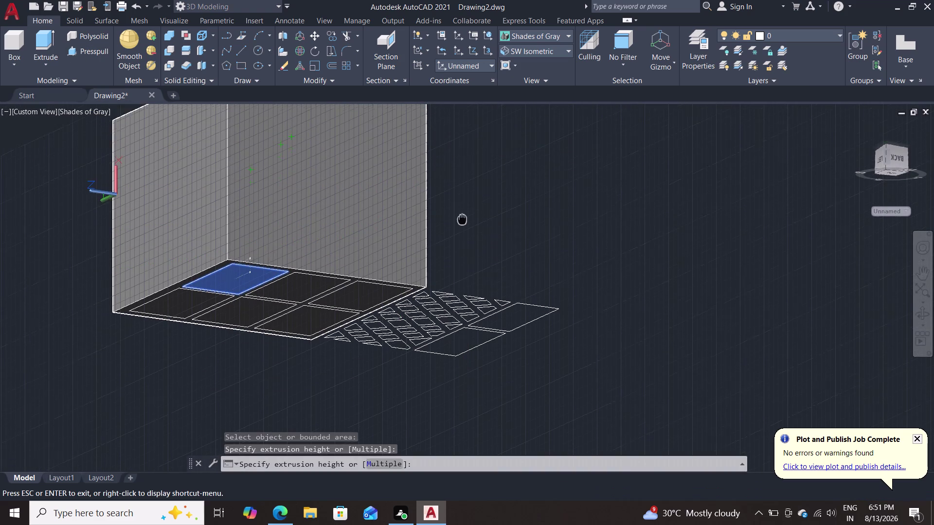
middle_drag(463, 222, 462, 283)
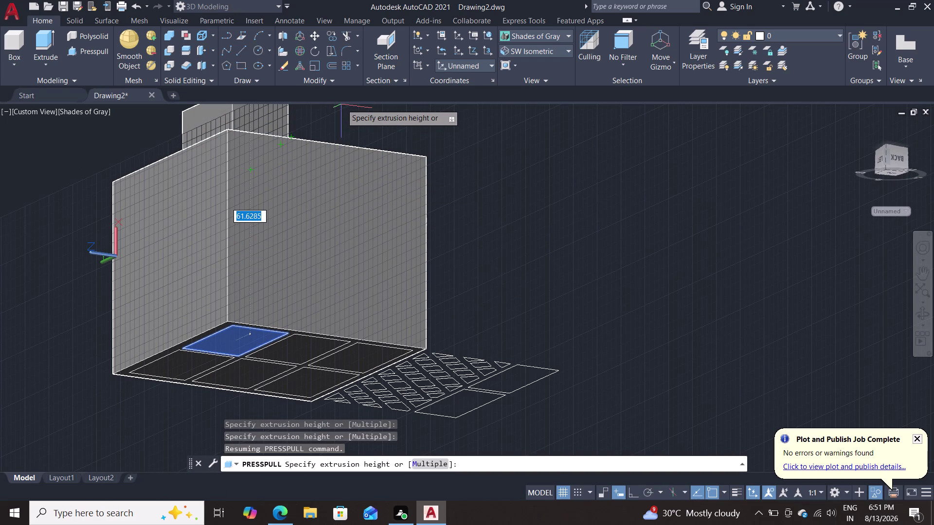
click(342, 104)
click(341, 126)
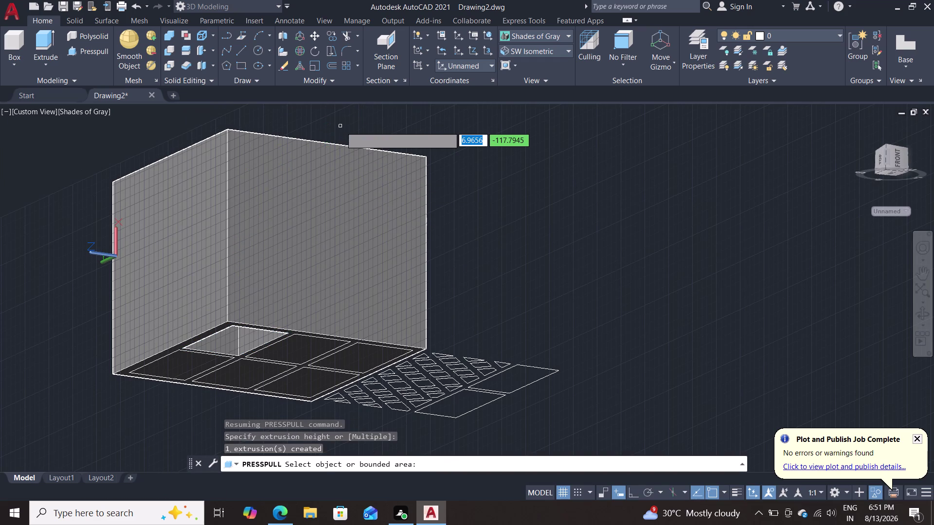